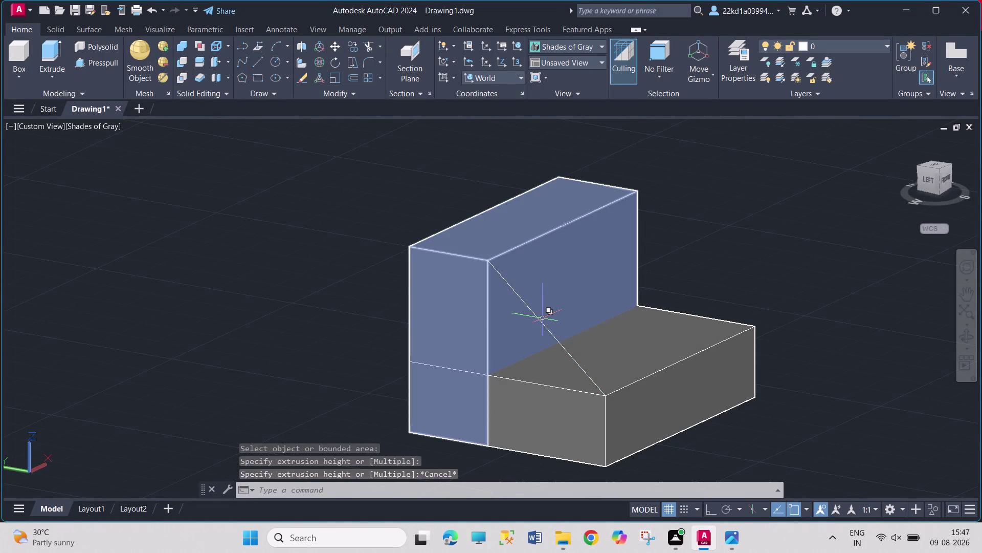
Try picking the diagonal line through selection cycling and delete the chosen object.
click(489, 341)
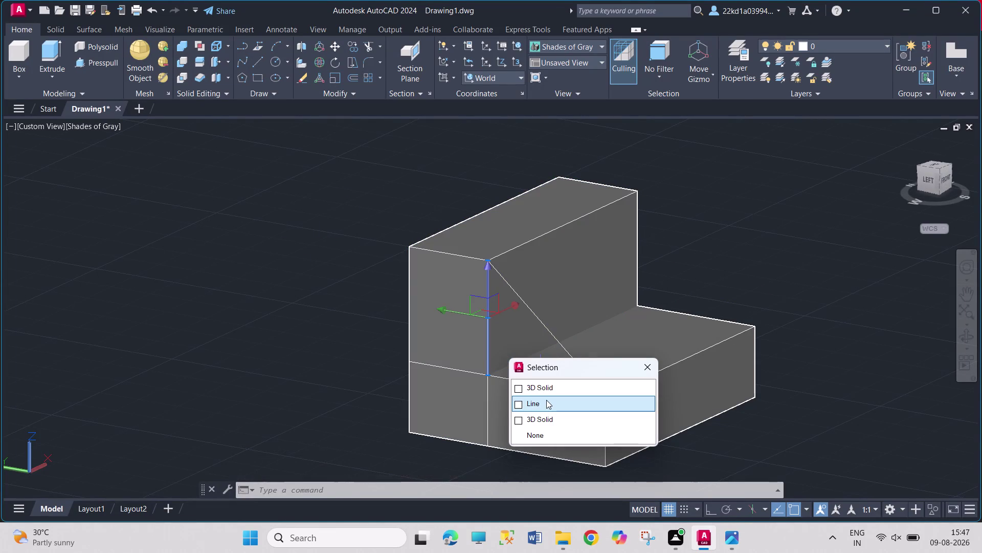
click(546, 400)
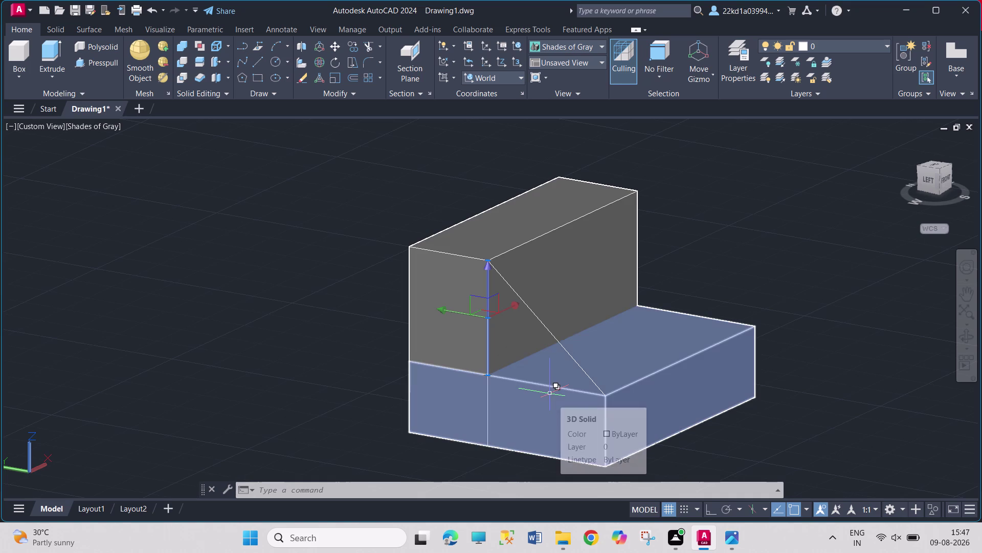
key(Delete)
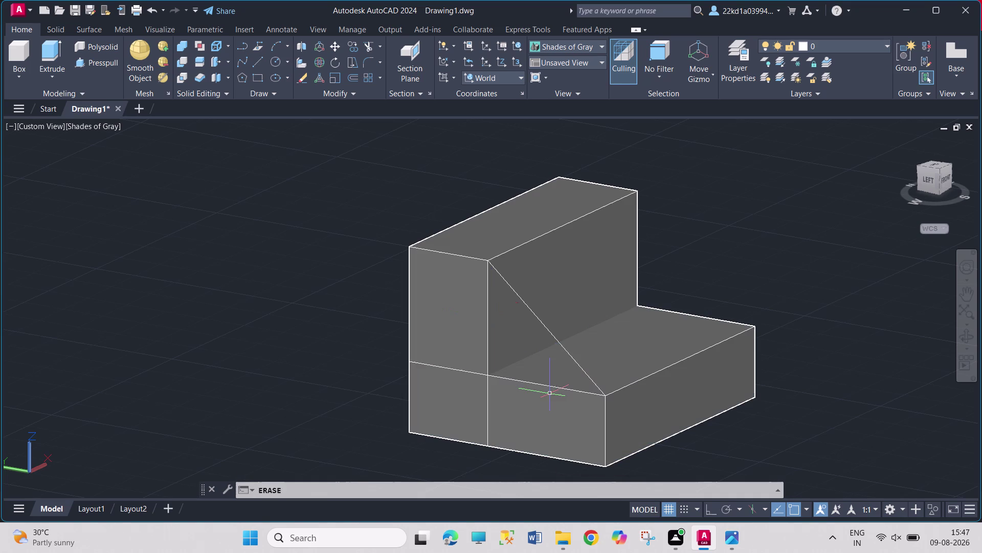
click(489, 406)
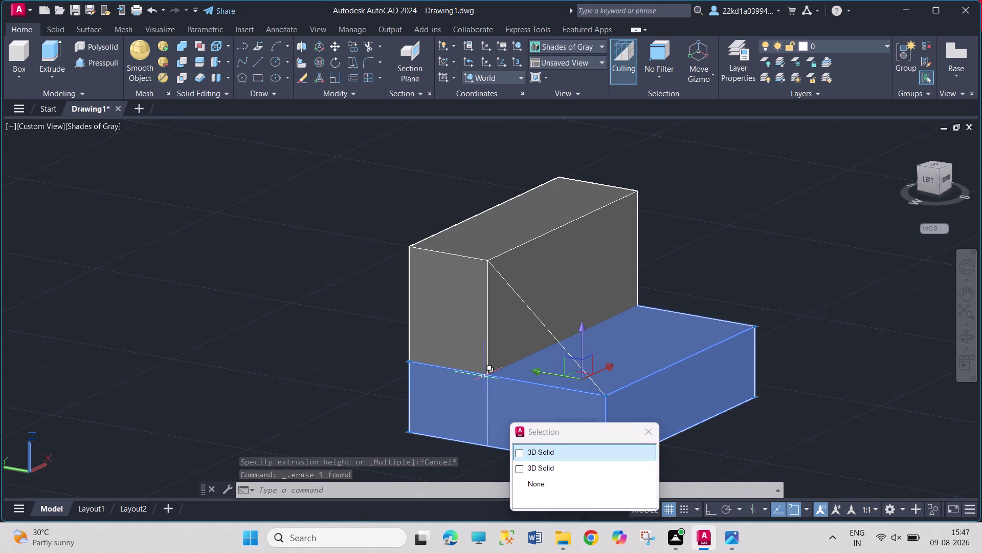
click(484, 370)
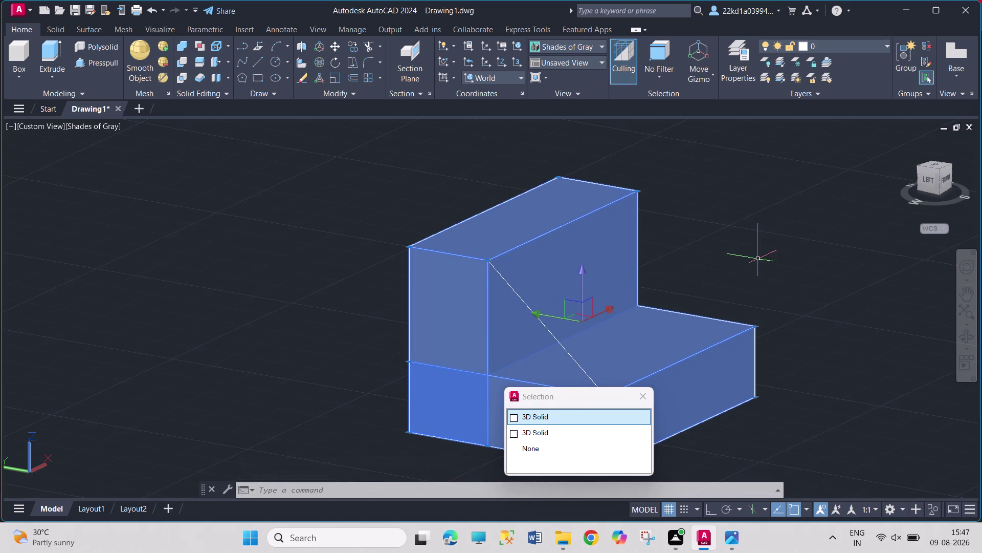
click(769, 248)
click(769, 248)
key(Escape)
key(Escape)
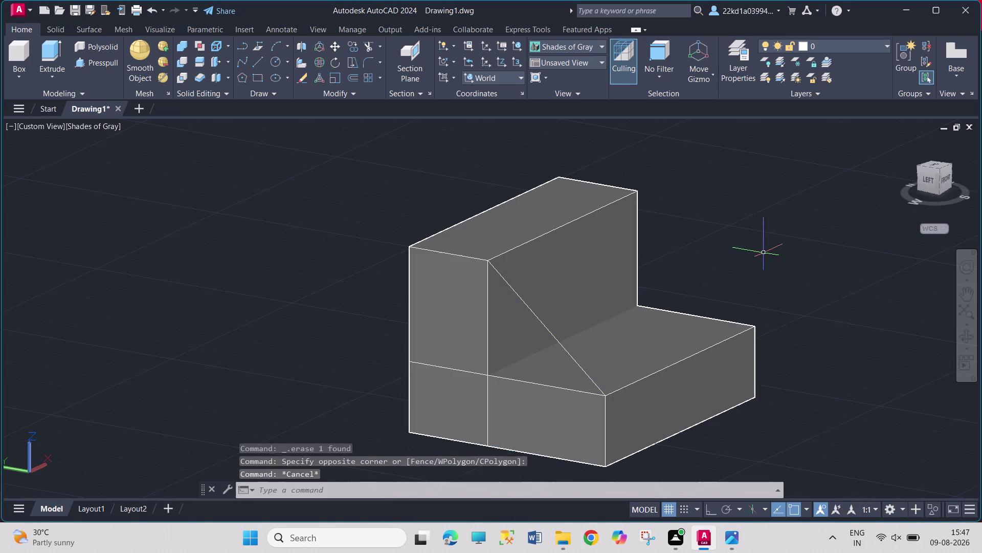
Retry selecting the diagonal line among the overlapping objects, cancelling each attempt.
click(488, 332)
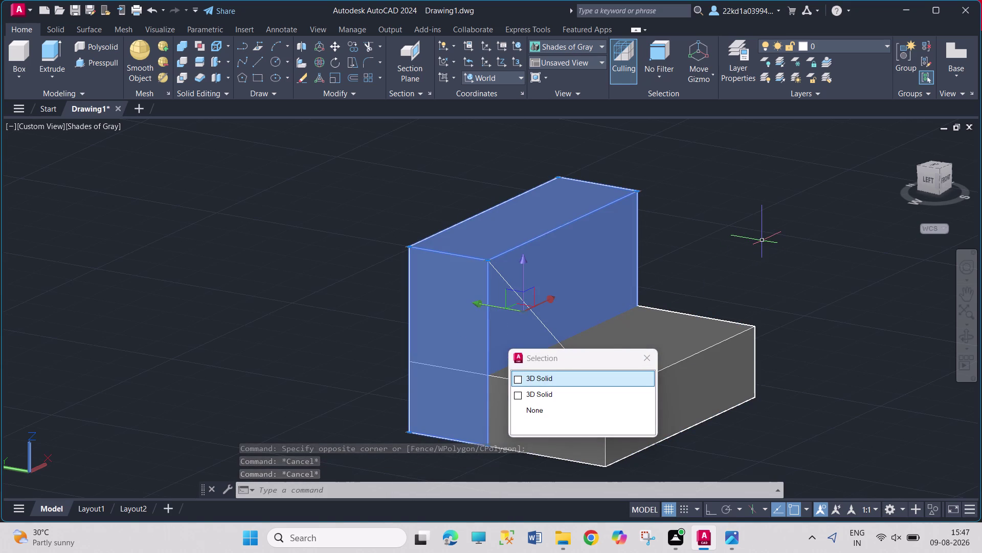
key(Escape)
key(Escape)
key(Escape)
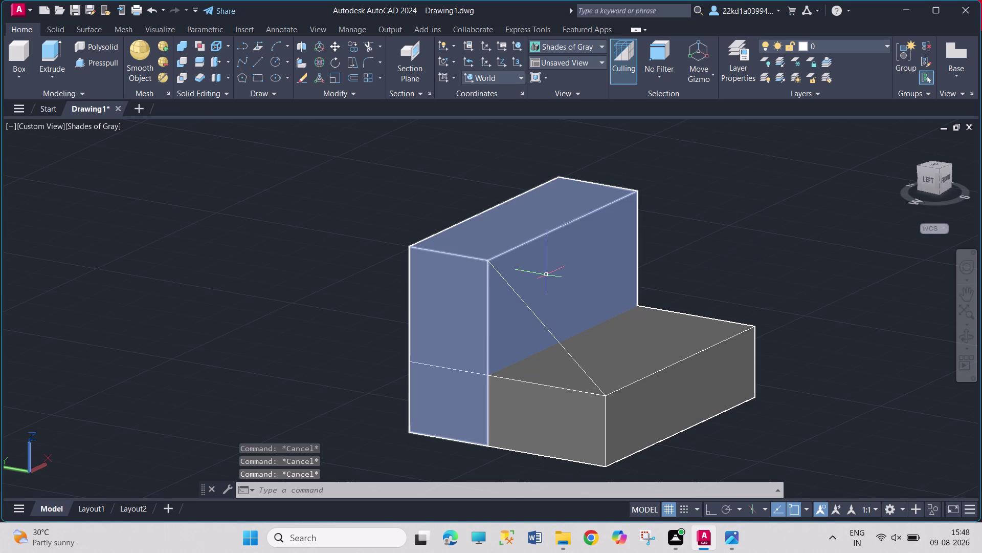
click(488, 418)
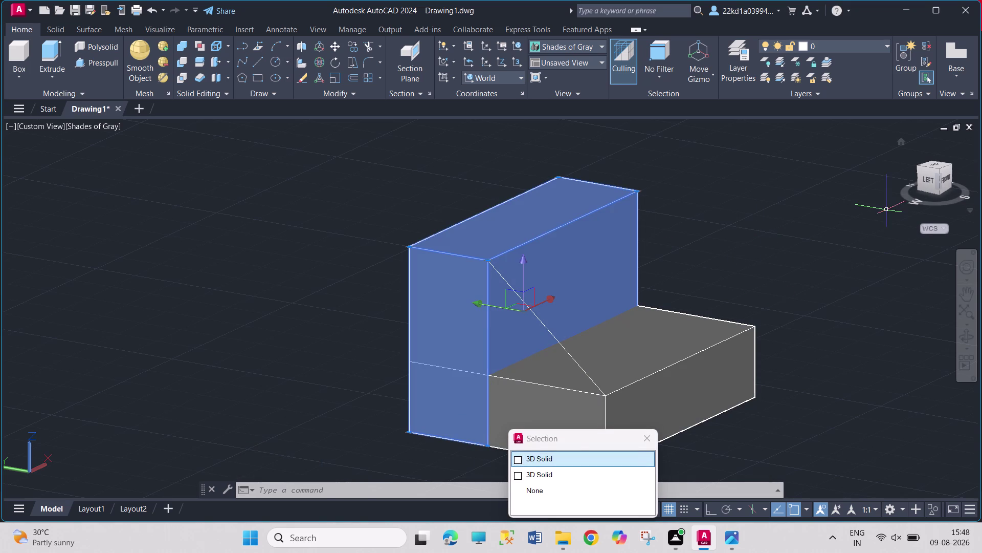
click(886, 209)
click(708, 241)
click(703, 269)
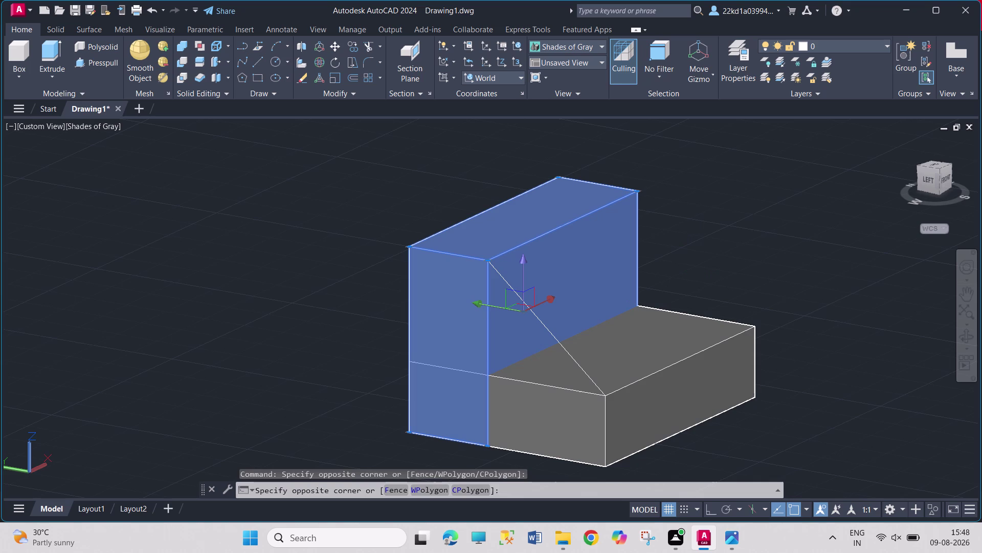
double_click(704, 270)
key(Escape)
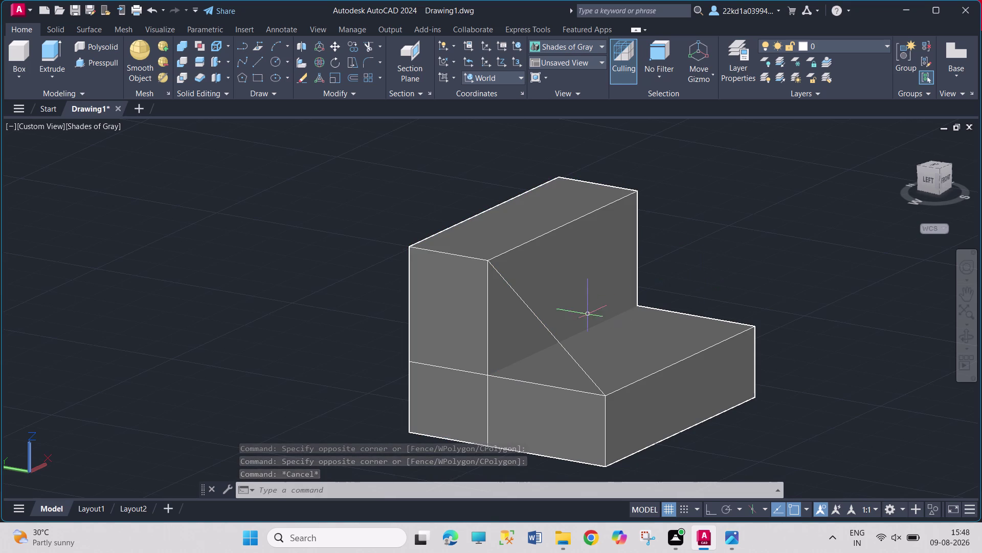
Erase the diagonal line chosen from the selection cycling list.
click(562, 341)
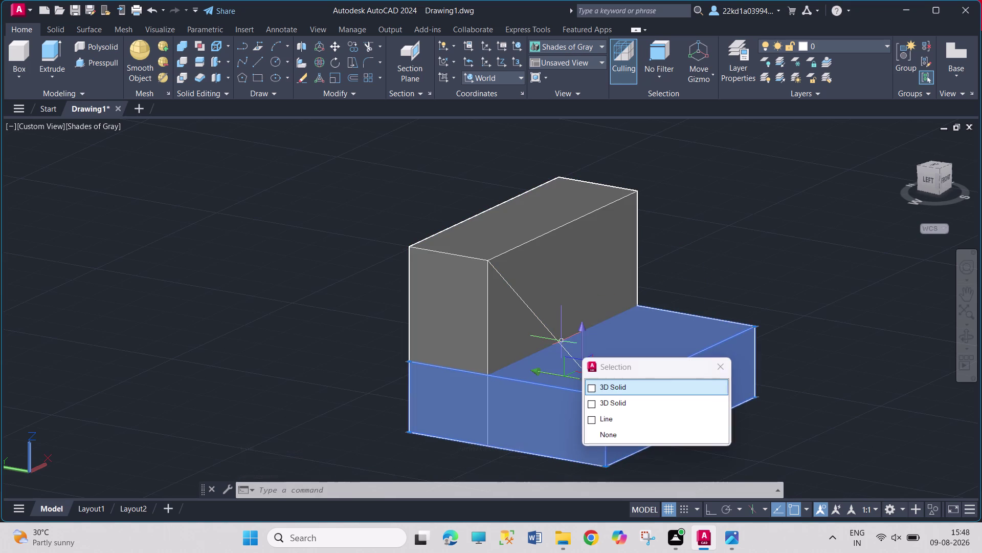
click(605, 424)
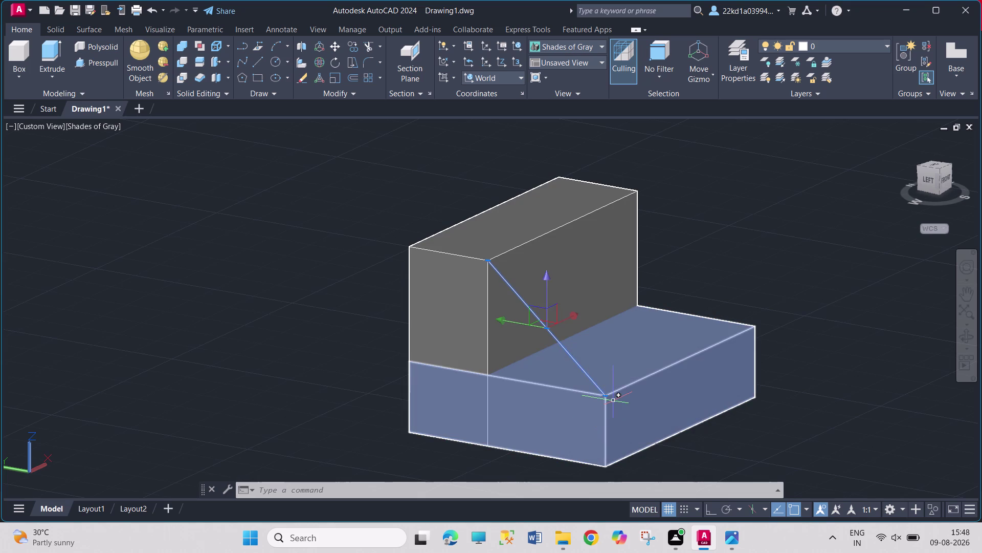
key(Delete)
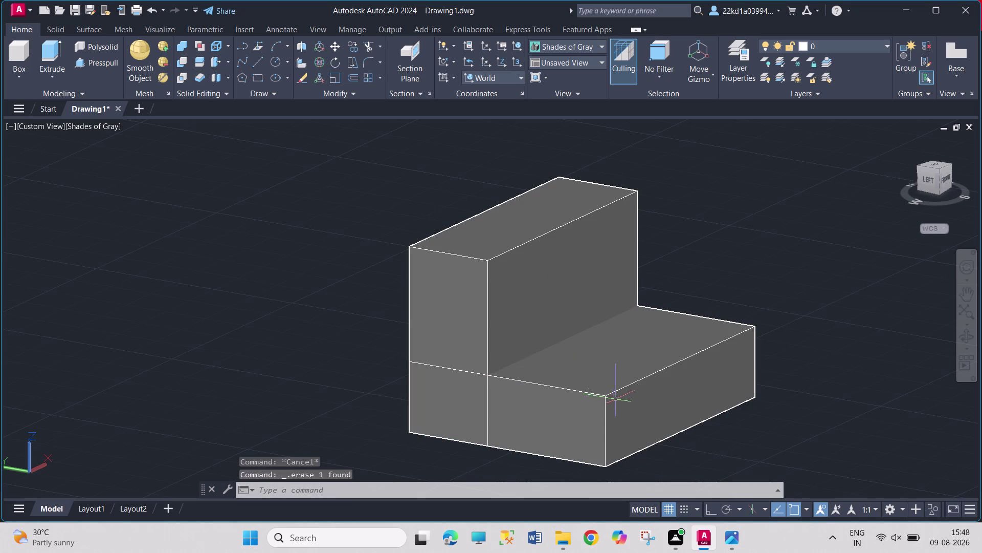
click(583, 390)
click(628, 438)
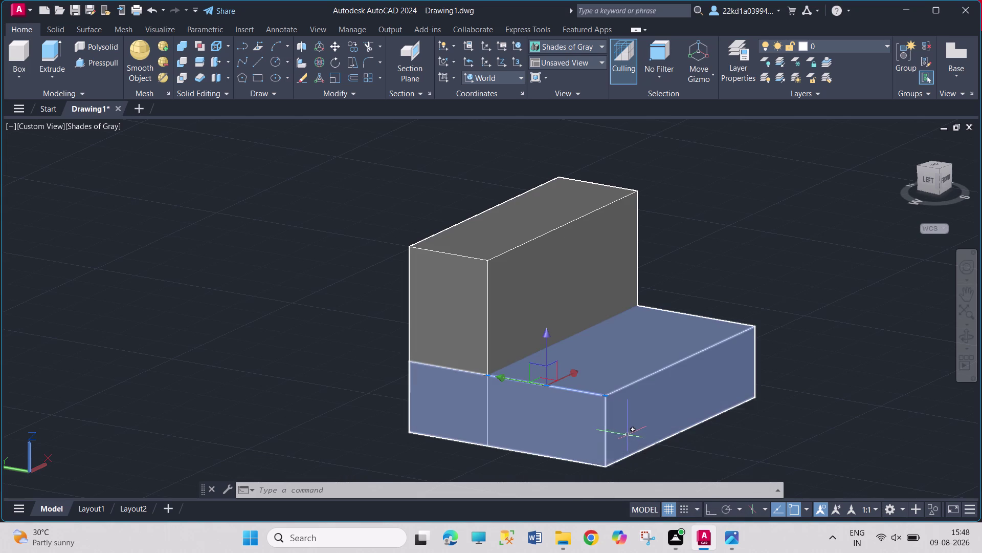
key(Delete)
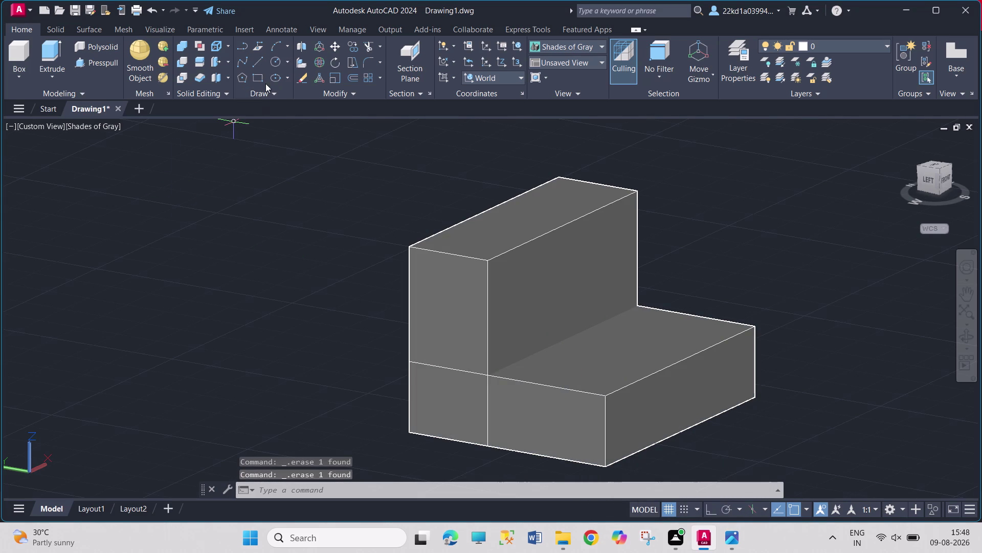
click(258, 64)
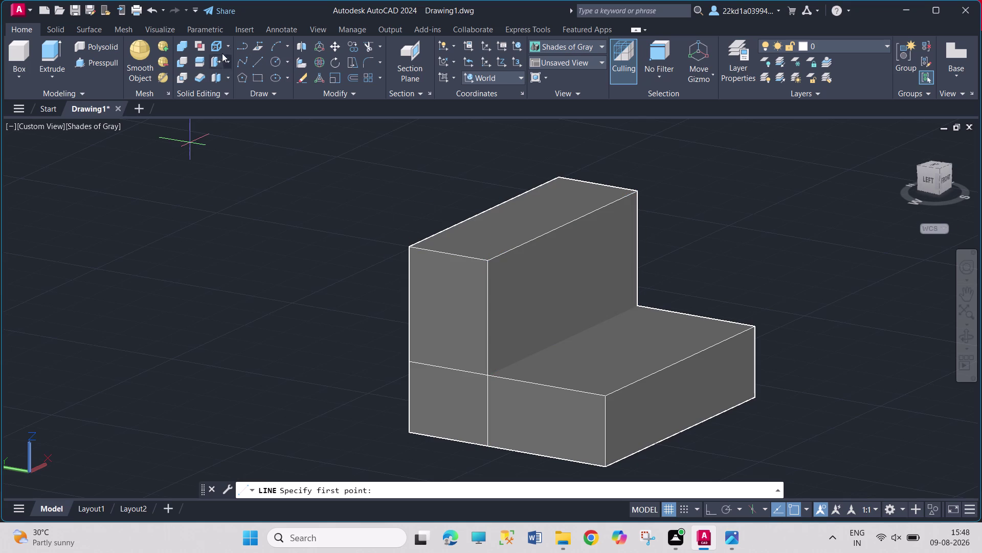
click(242, 44)
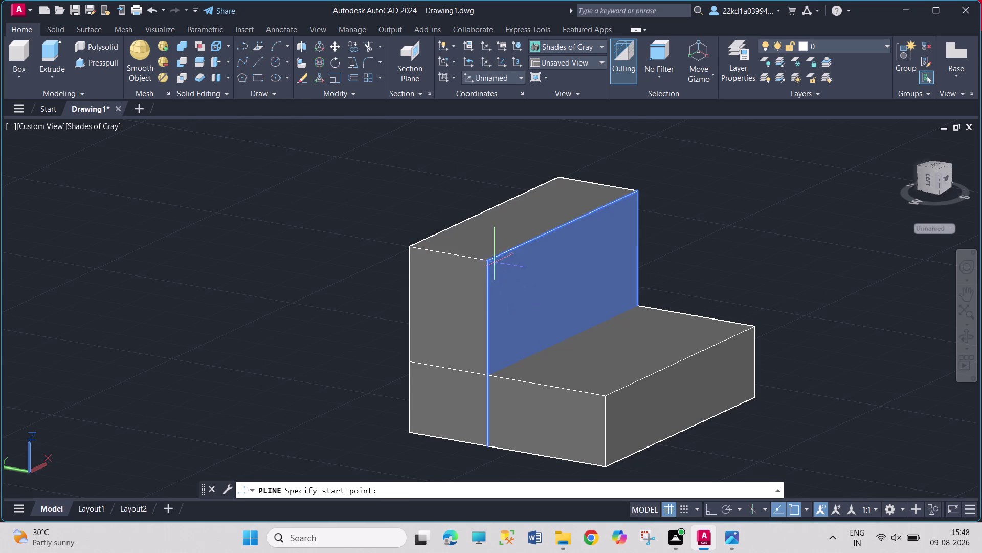
drag(489, 258, 489, 275)
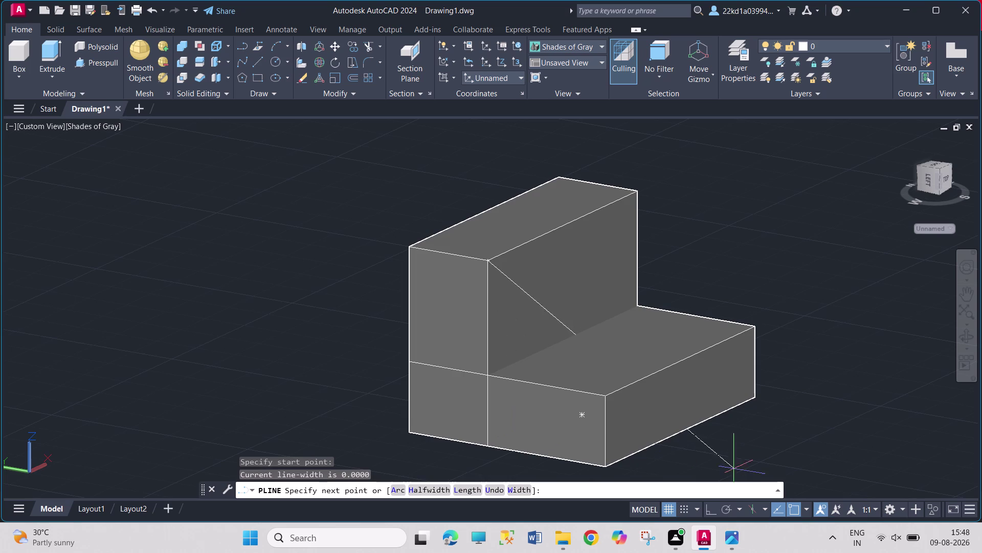
click(708, 510)
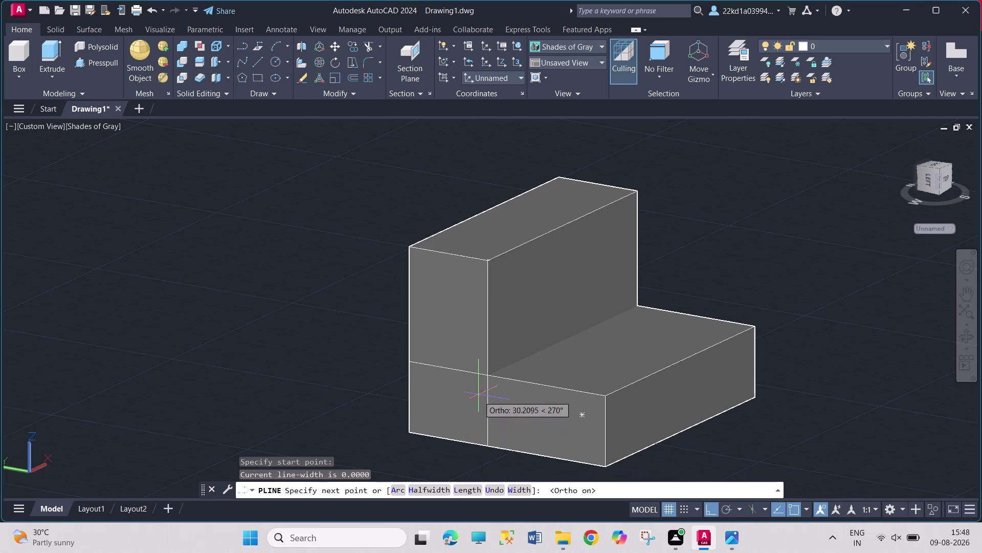
click(488, 379)
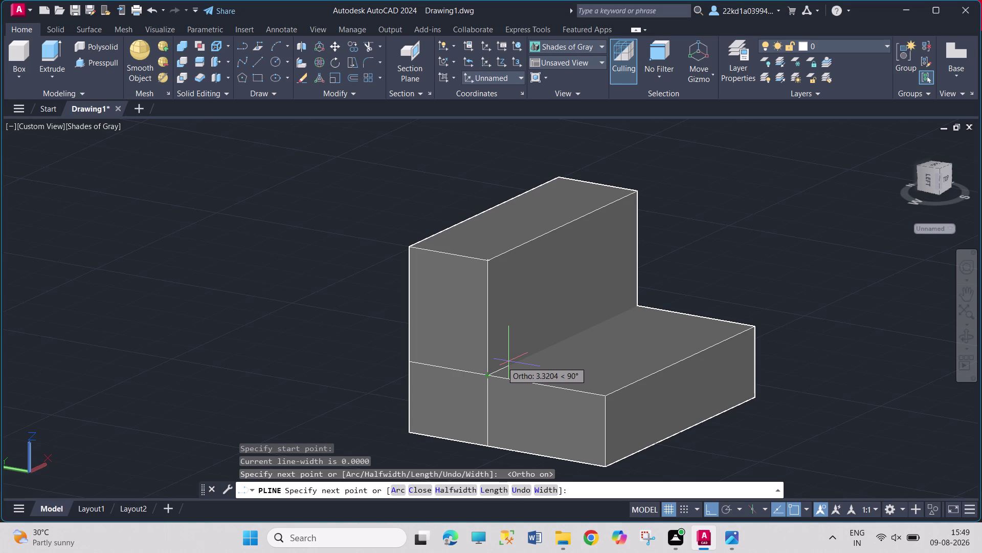
key(Escape)
key(Escape)
key(Escape)
key(Escape)
key(Escape)
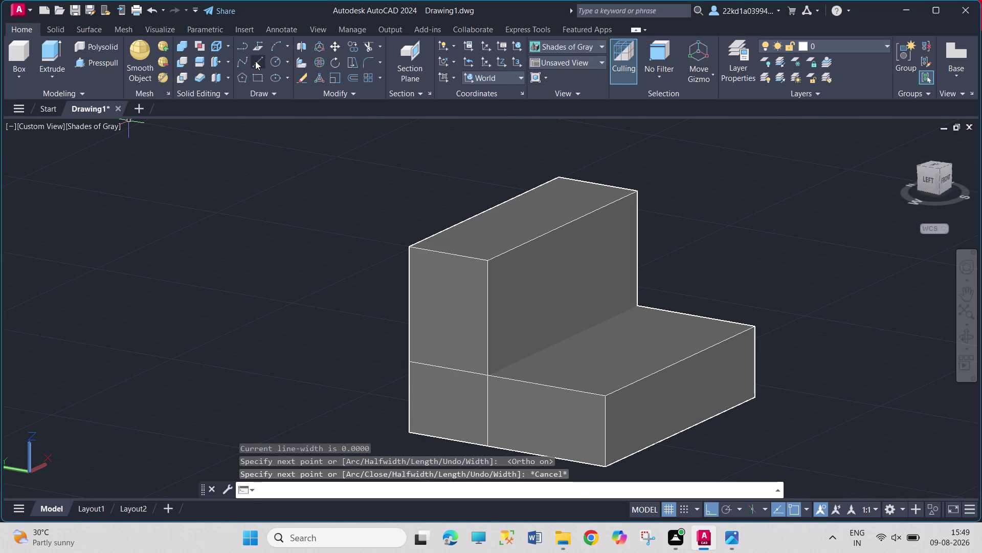
key(ctrl+z)
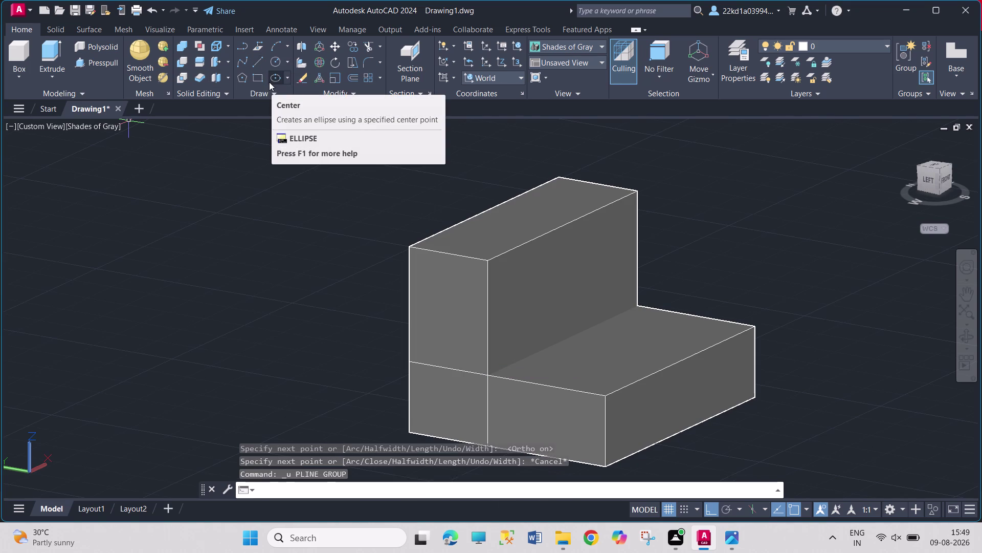
click(246, 50)
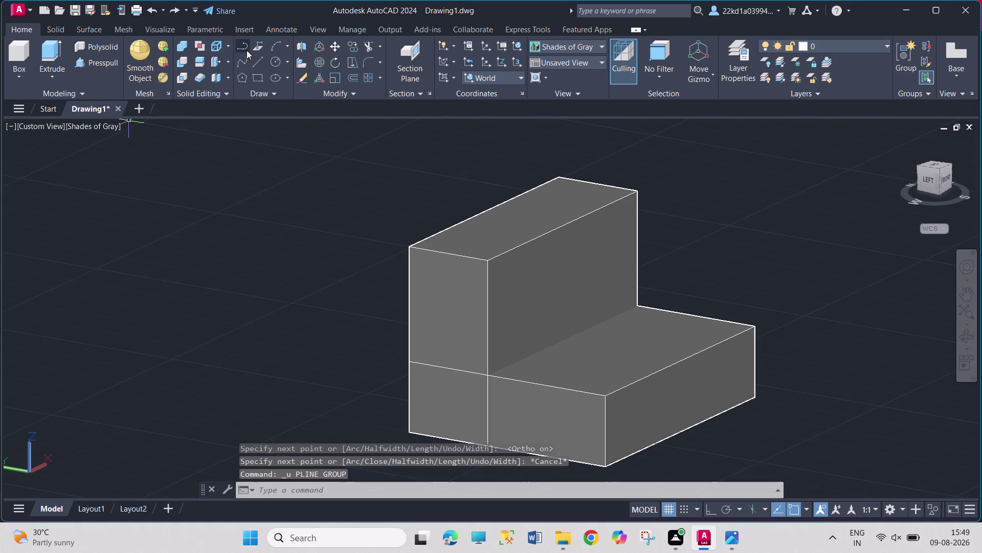
click(242, 49)
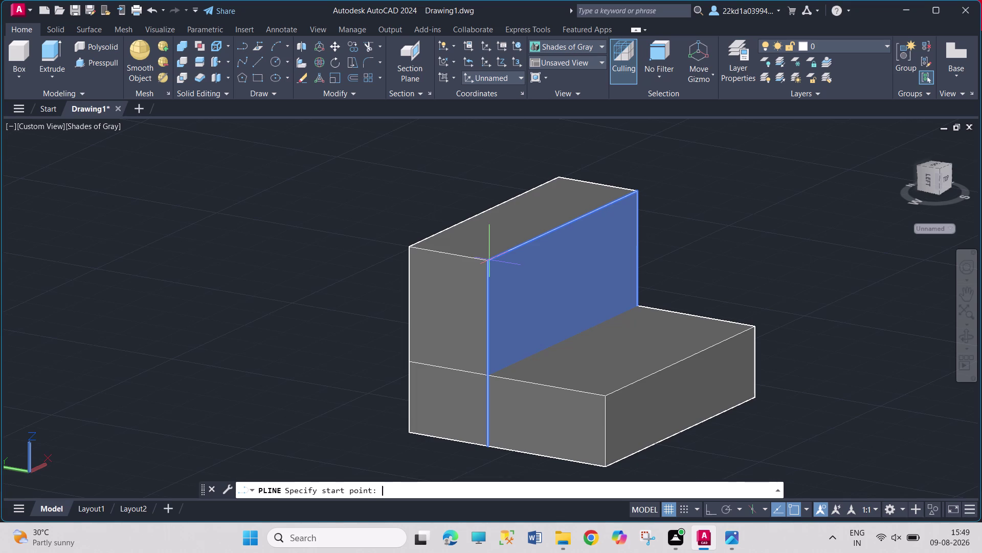
Cancel the active polyline command.
key(Escape)
key(Escape)
key(Escape)
key(Escape)
key(Escape)
key(Escape)
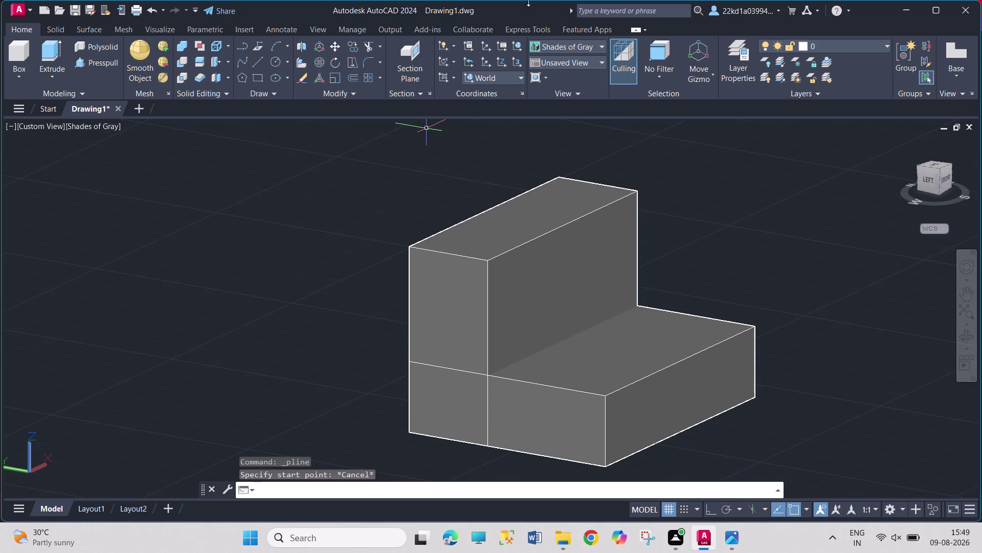
Draw a line from the upright's inner edge to the base's front corner.
click(257, 64)
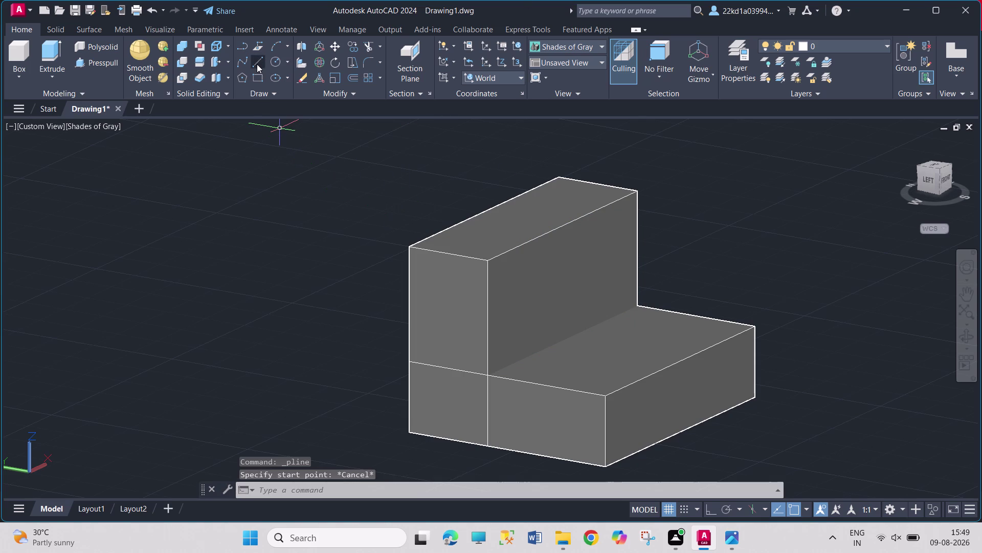
click(488, 260)
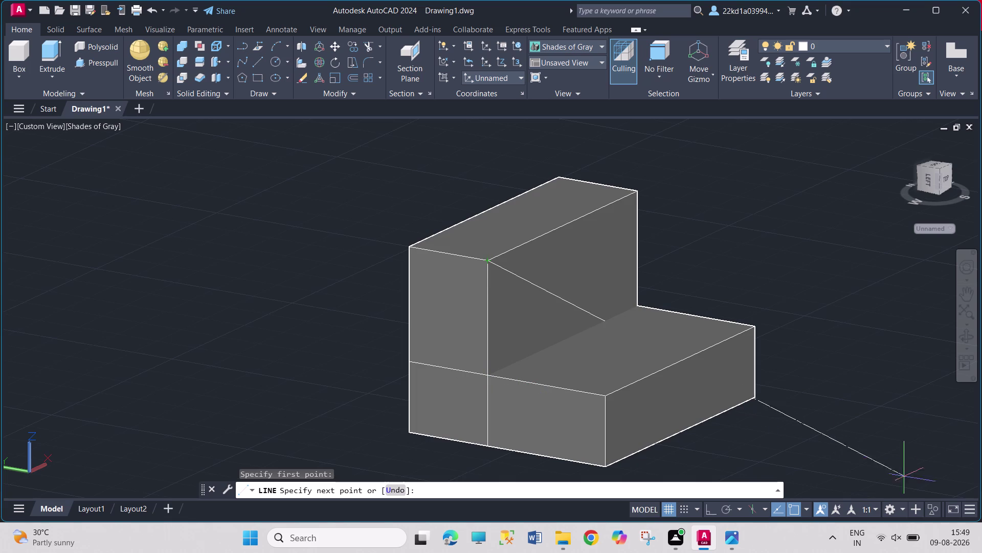
click(712, 508)
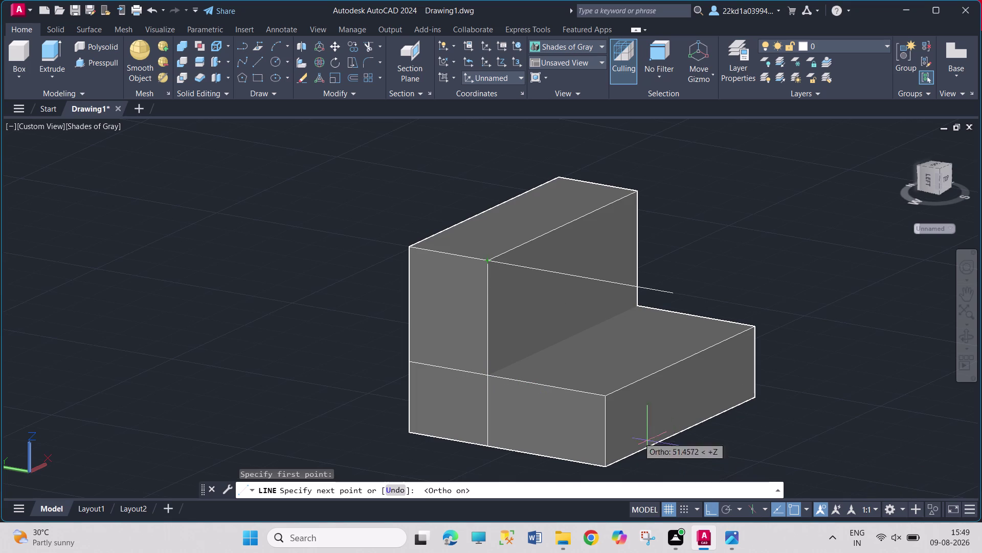
click(490, 377)
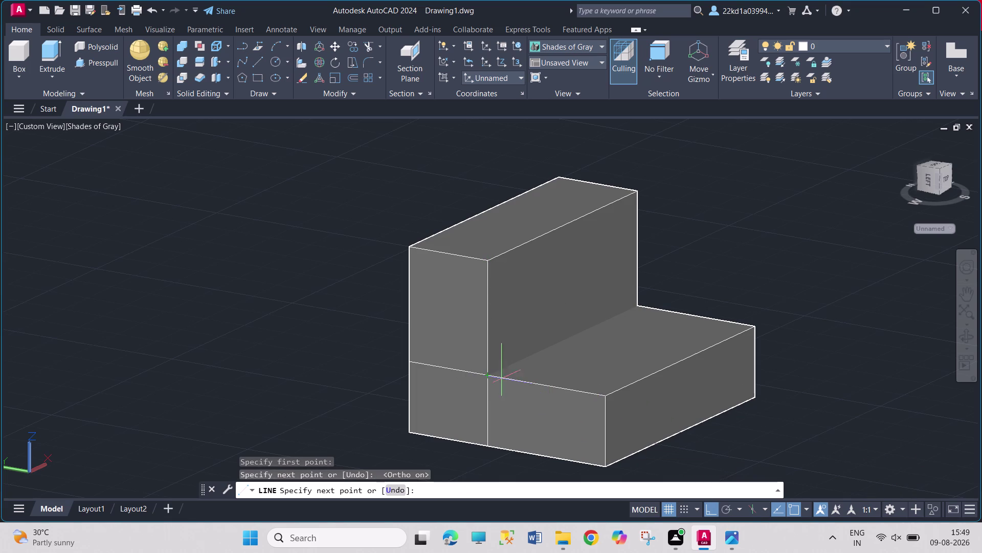
click(606, 400)
click(715, 506)
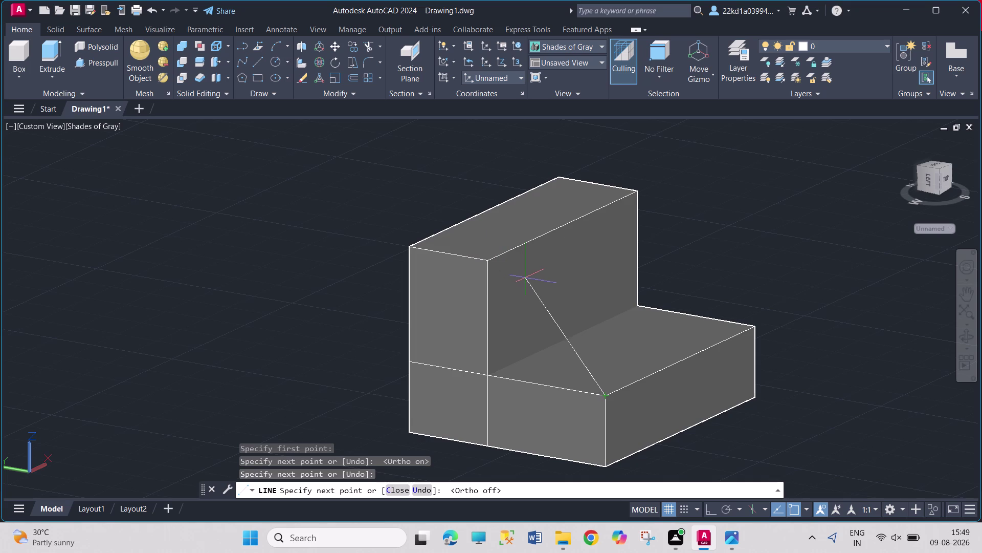
middle_drag(526, 278, 428, 304)
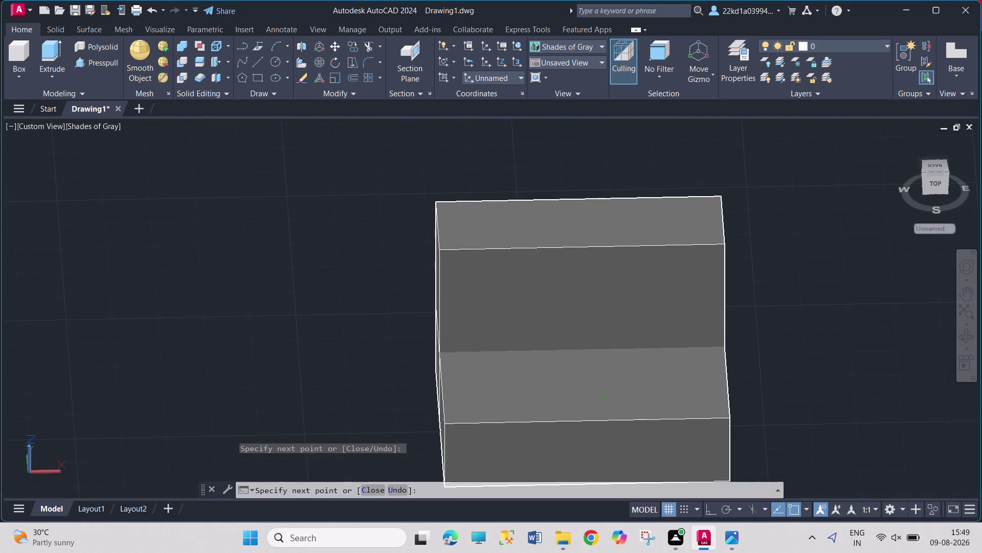
Orbit the model to face its triangle end and end the line command.
middle_drag(451, 262, 404, 247)
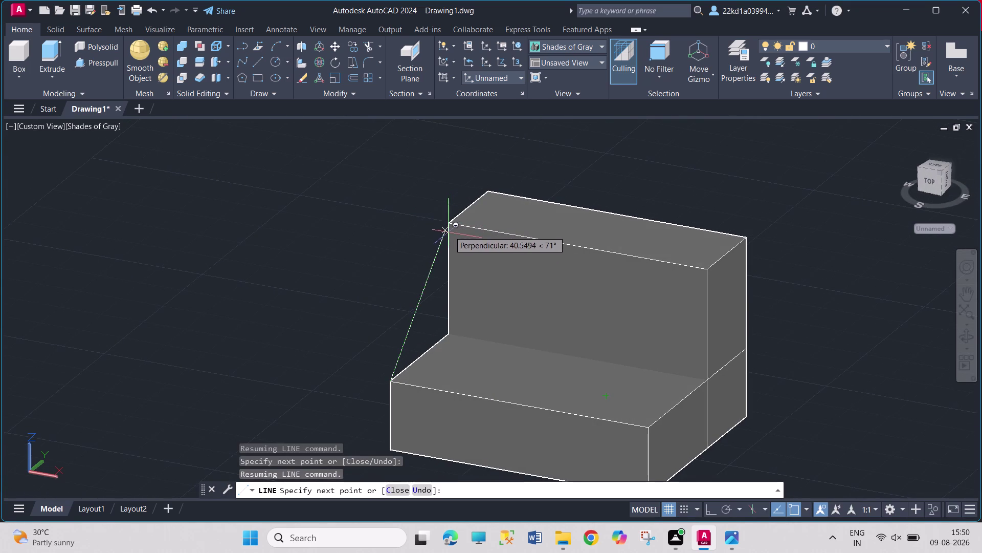
middle_drag(443, 245, 412, 243)
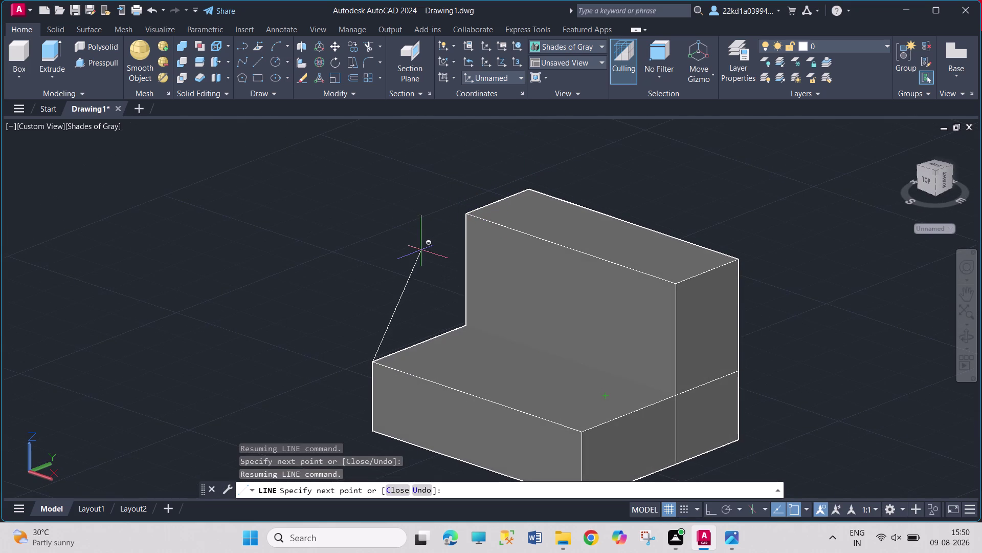
middle_drag(423, 245, 540, 264)
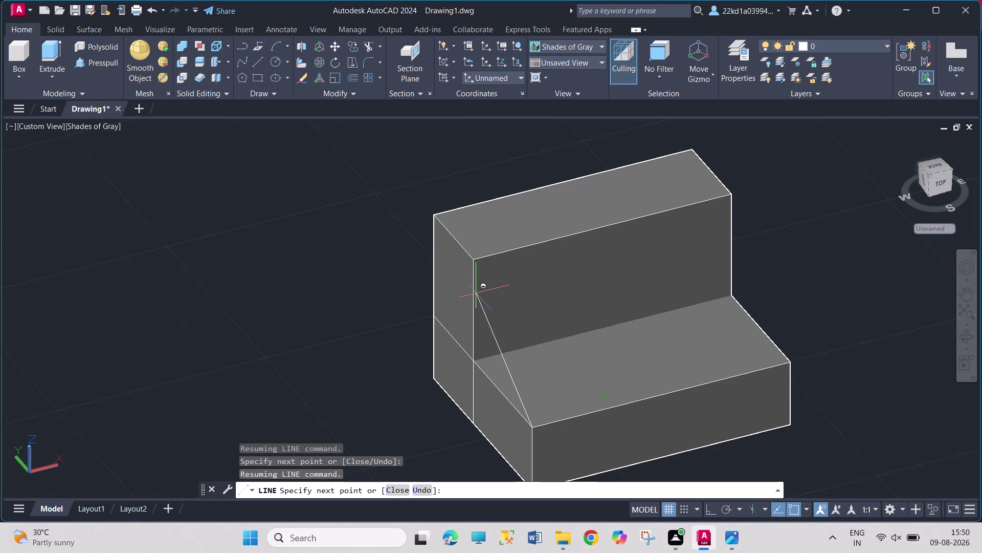
key(Escape)
click(260, 61)
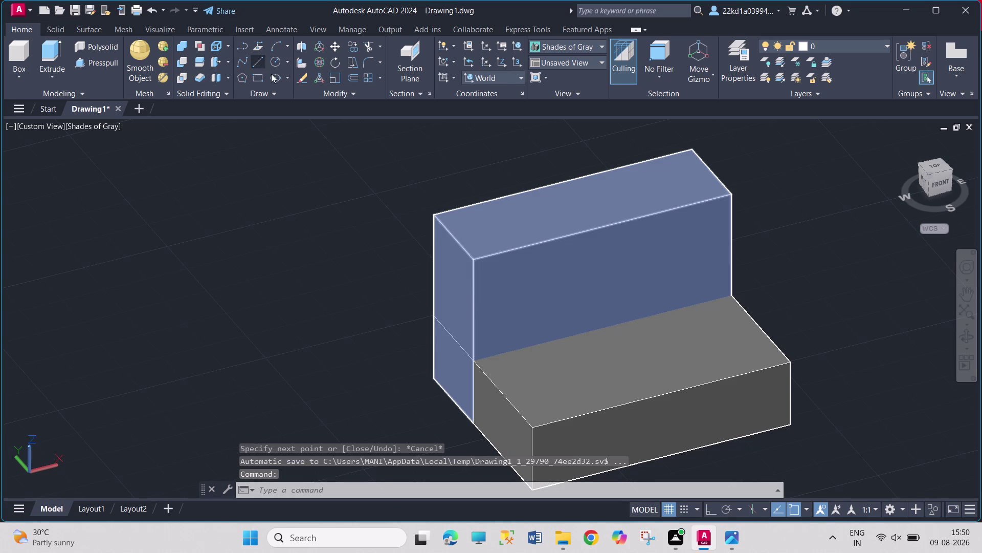
Draw the diagonal line starting at the upright's inner edge.
click(474, 257)
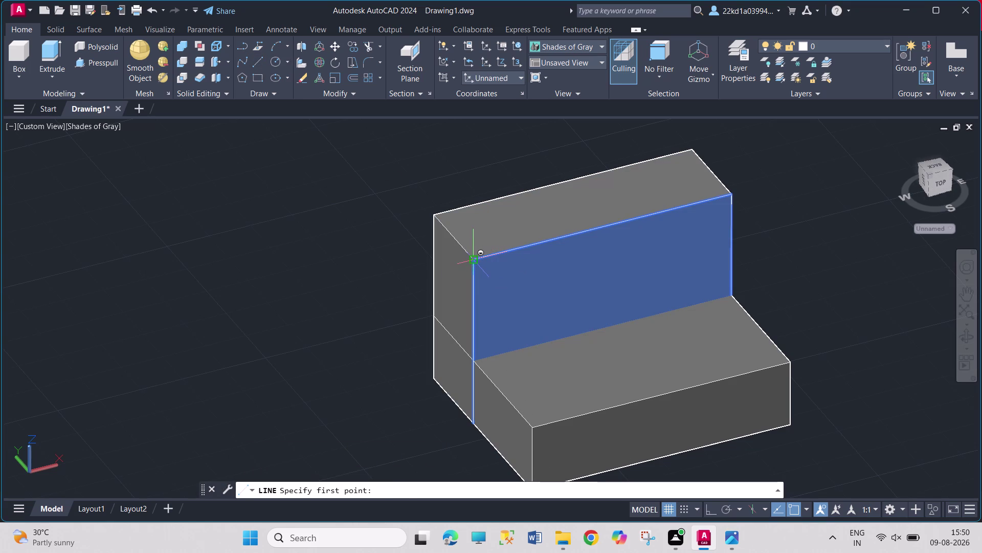
click(534, 429)
key(Escape)
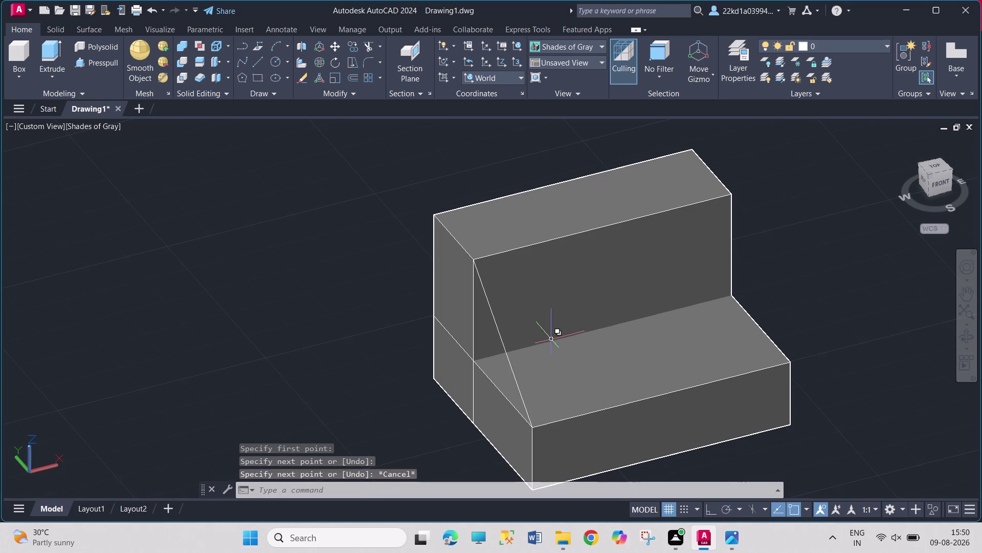
Select the diagonal and both vertical edge lines, taking Line over the solid in cycling.
click(507, 358)
click(544, 406)
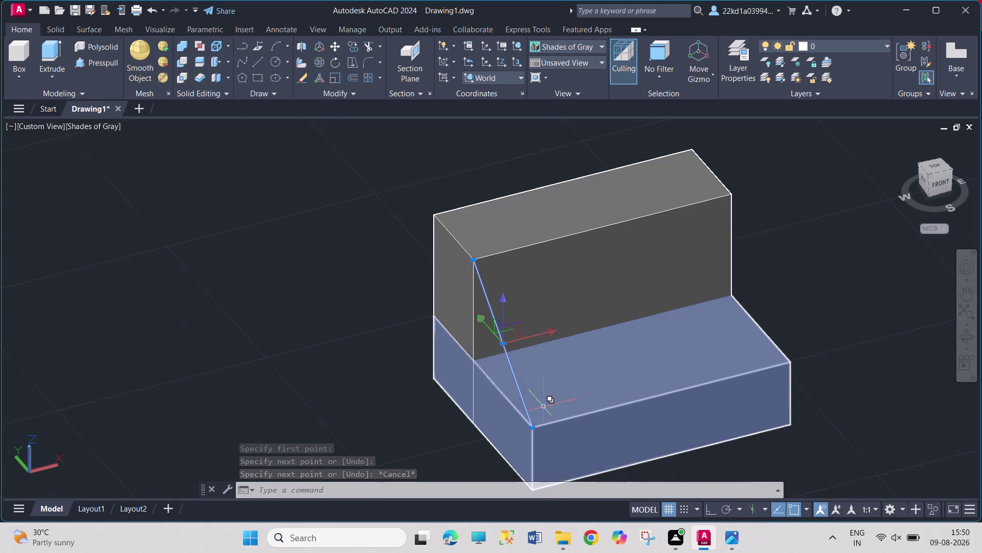
click(504, 396)
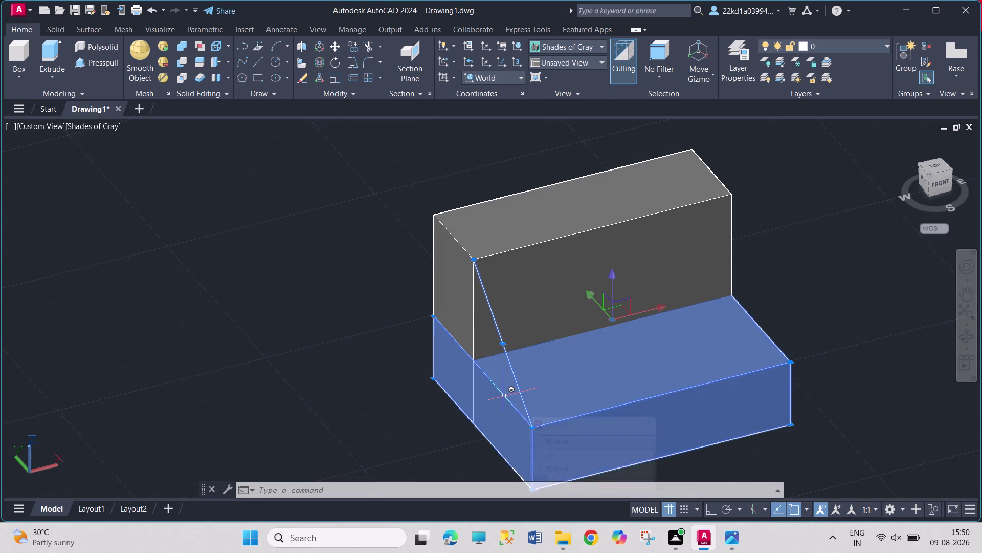
click(547, 456)
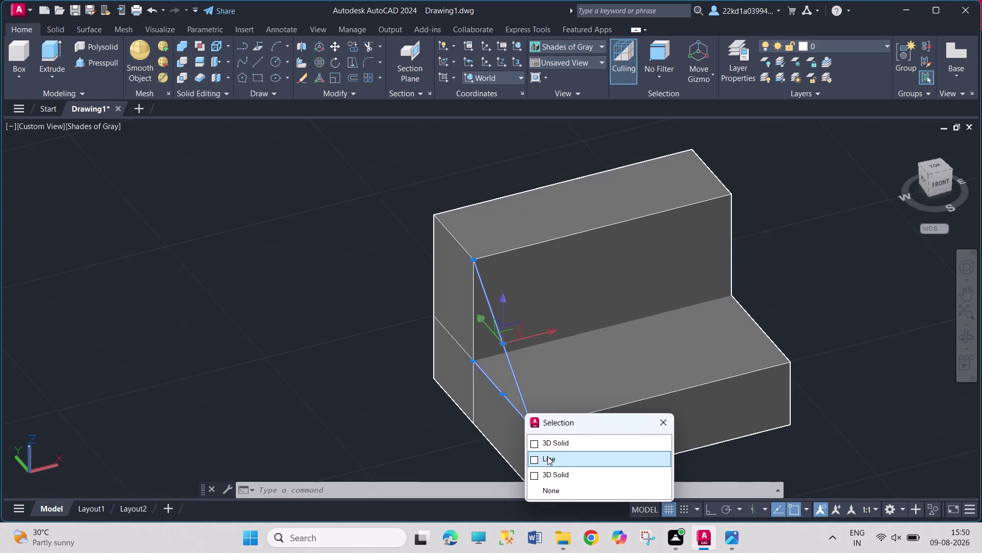
click(547, 455)
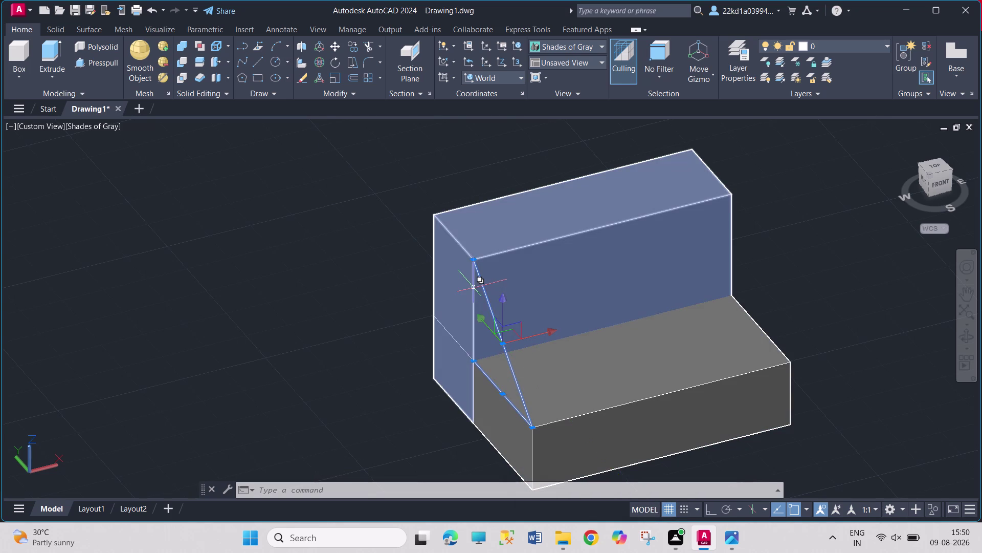
click(474, 320)
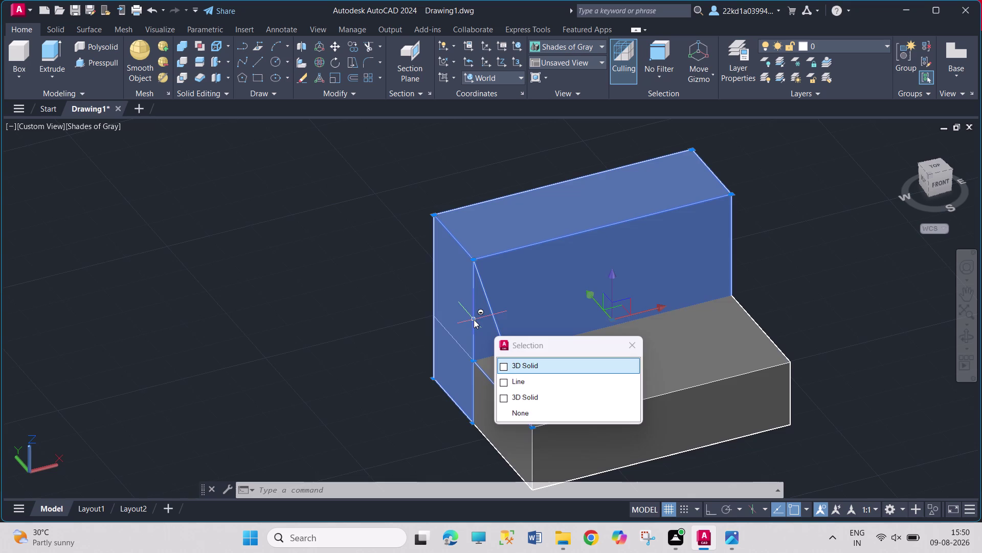
click(519, 382)
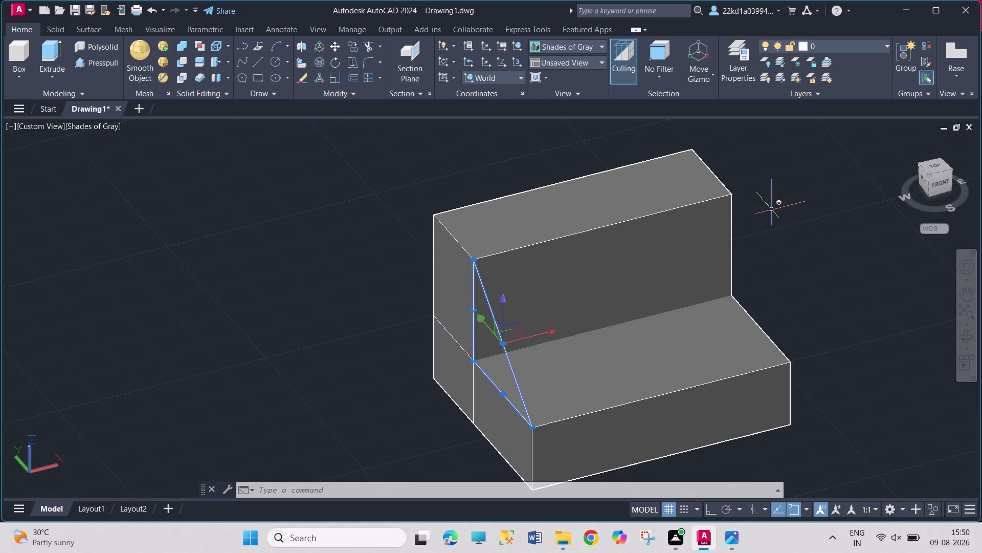
key(j)
text(OIN)
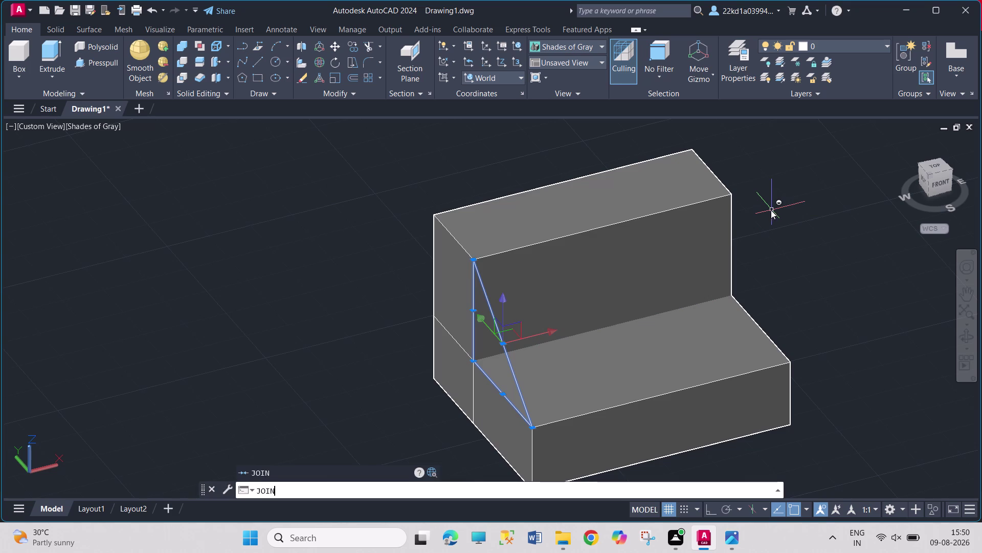
click(369, 465)
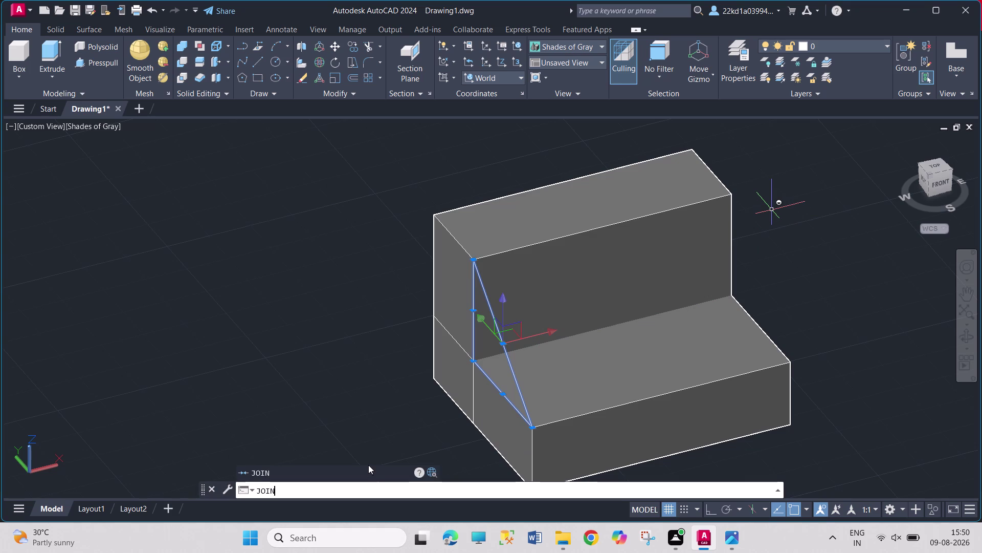
click(366, 470)
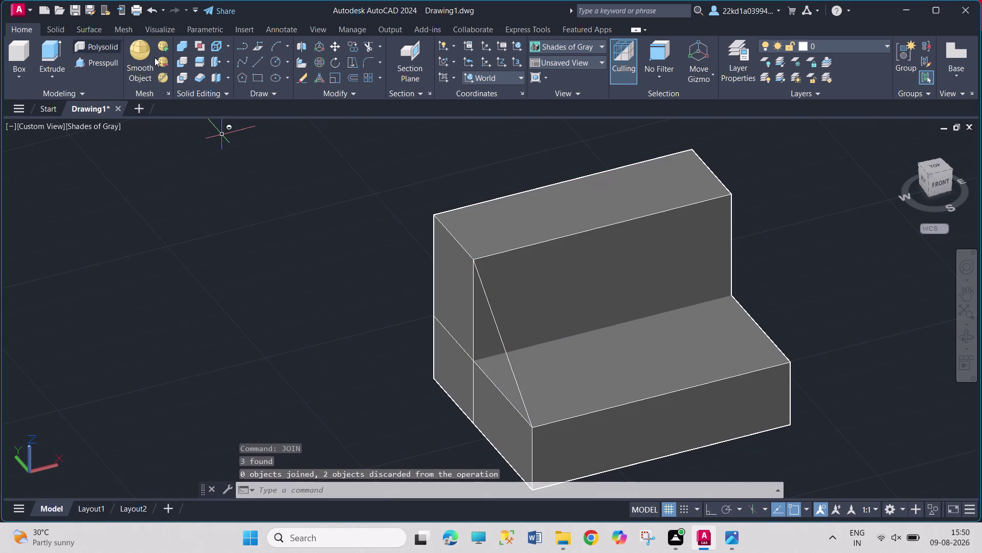
click(103, 65)
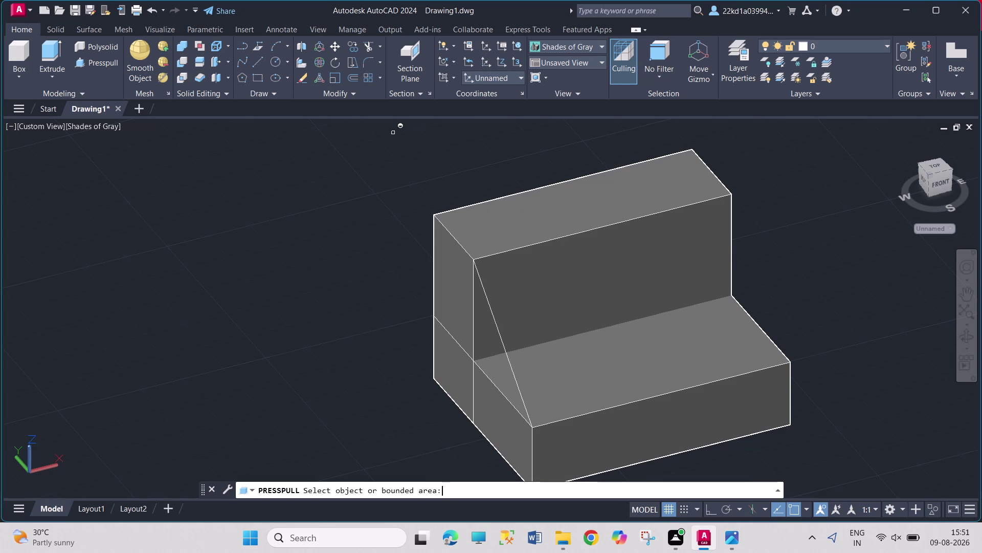
key(Escape)
key(Escape)
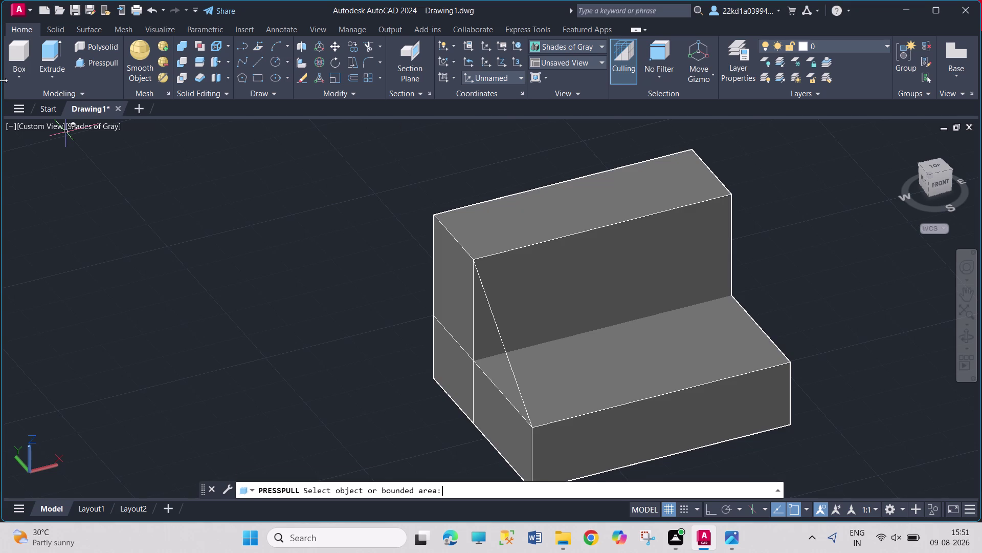
key(Escape)
key(Escape)
click(82, 65)
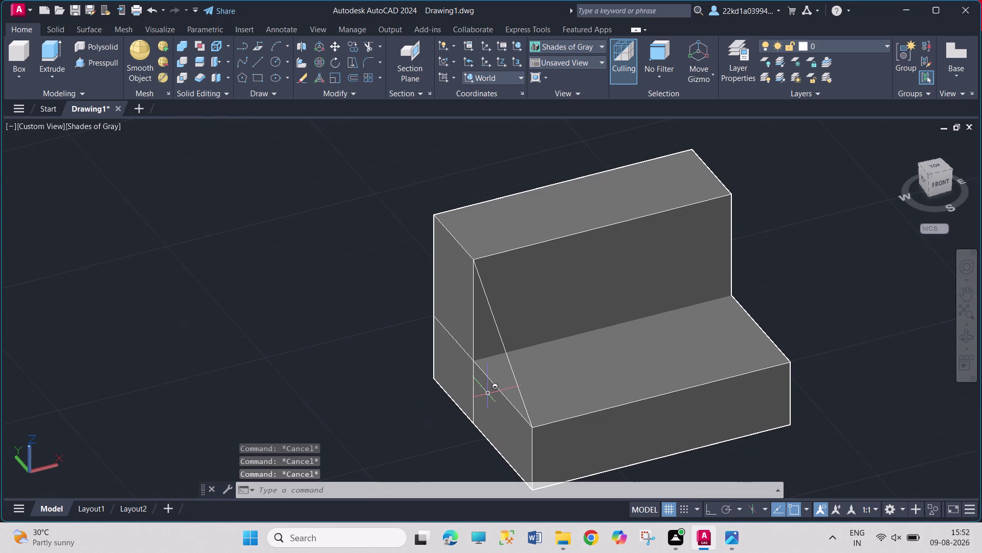
click(509, 363)
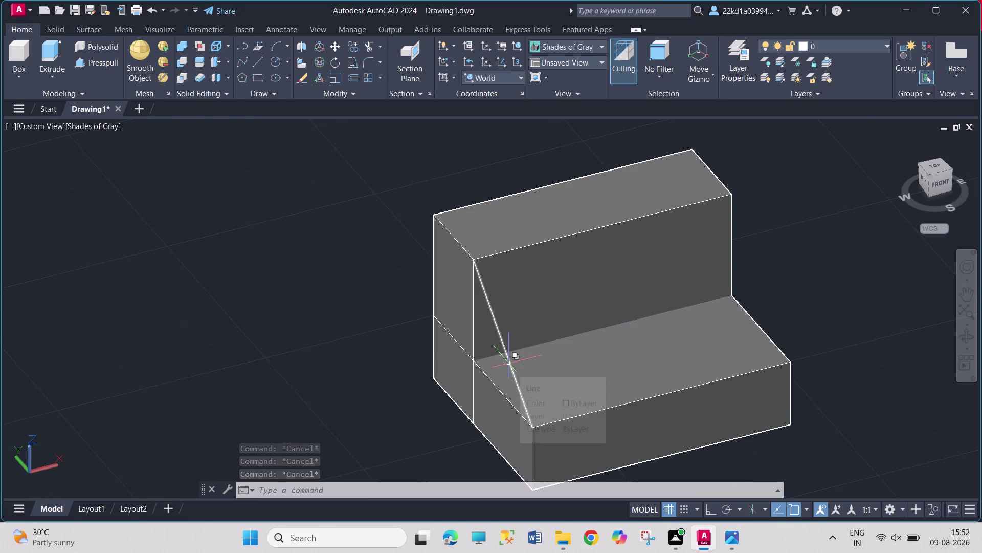
click(569, 415)
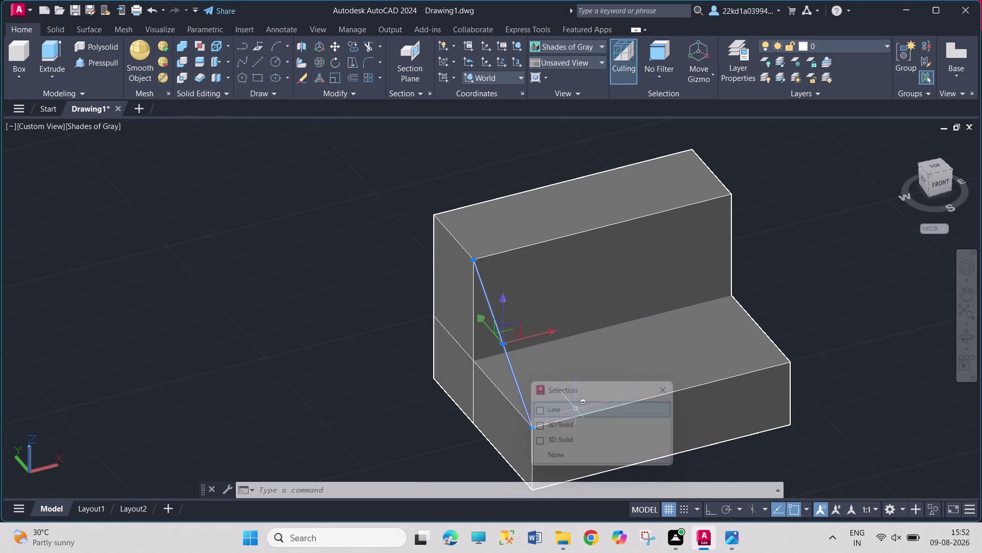
click(109, 57)
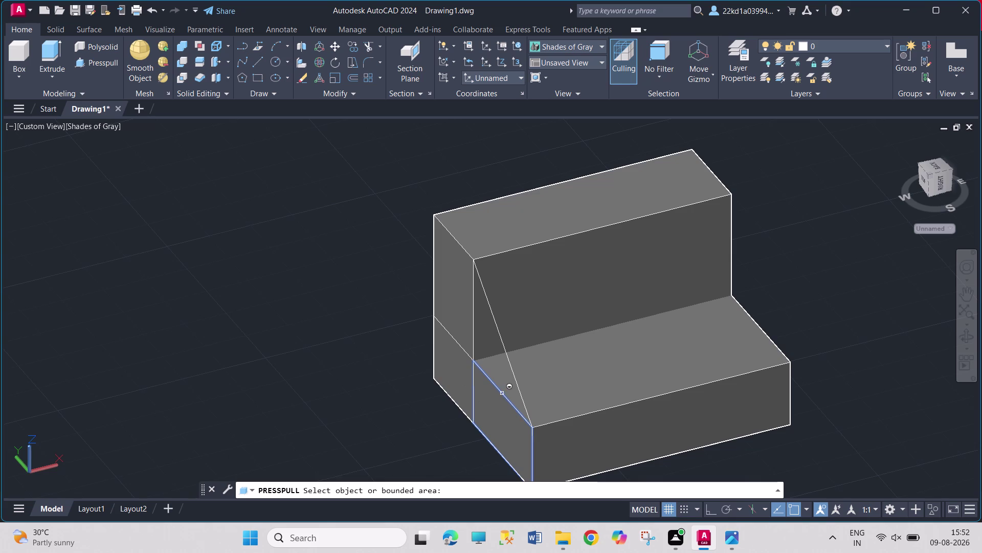
click(513, 373)
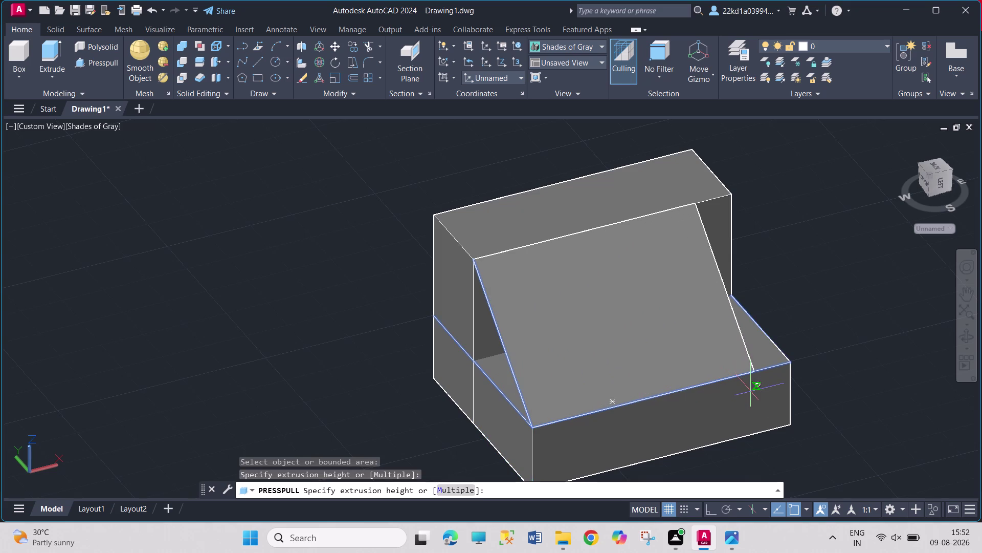
key(Escape)
key(Escape)
Cancel the extrusion and undo repeatedly, removing the triangle's lines and the erase.
key(Escape)
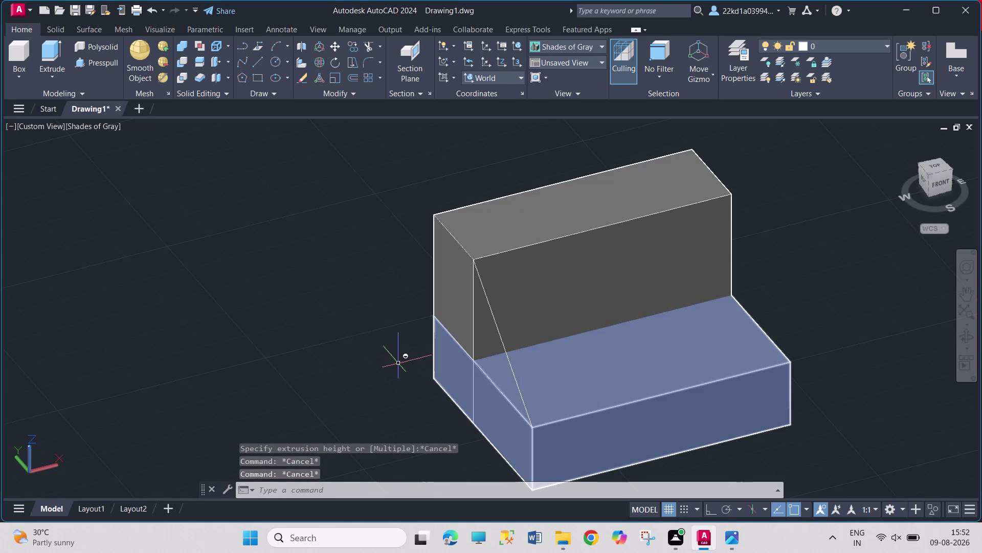
key(ctrl+z)
key(ctrl+z)
key(ctrl+z)
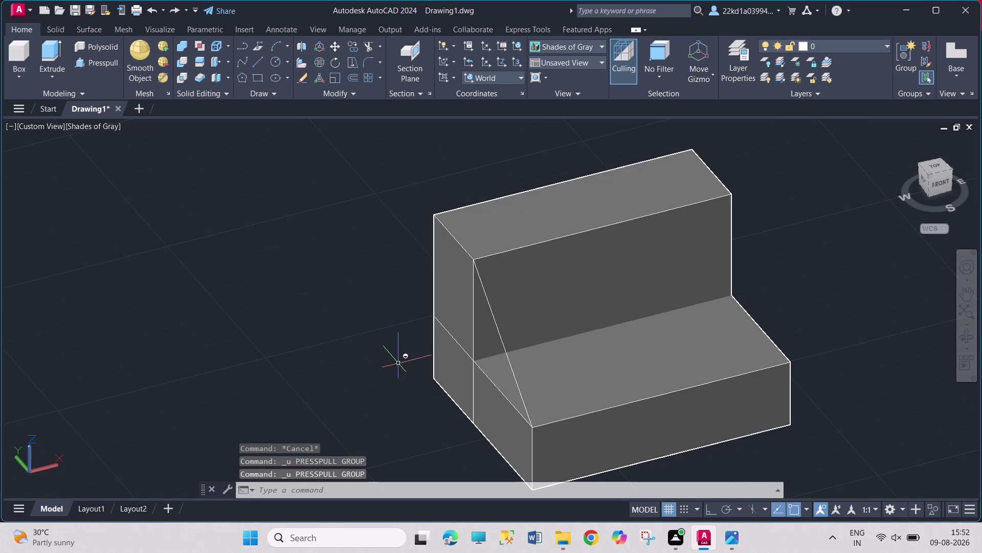
key(ctrl+z)
key(ctrl+z)
key(ctrl+z)
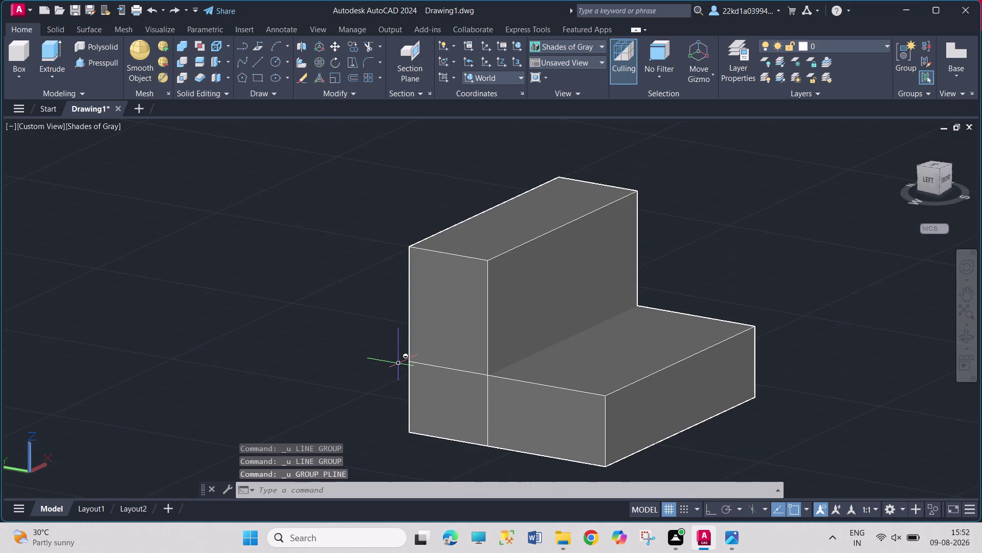
key(ctrl+z)
key(ctrl+z)
key(ctrl+z)
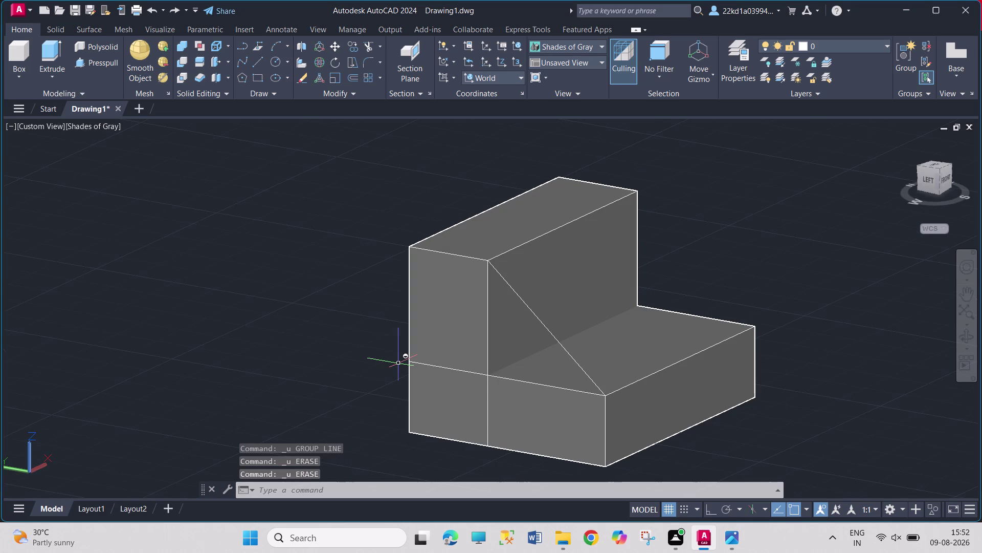
key(ctrl+z)
key(ctrl+z)
key(ctrl+z)
key(ctrl+z)
key(ctrl+z)
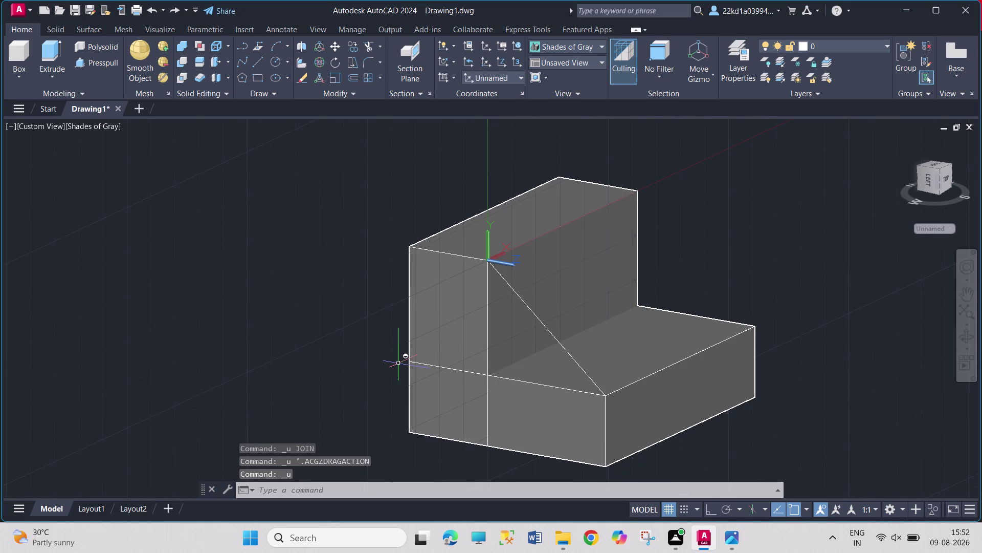
key(ctrl+z)
key(ctrl+z)
key(ctrl+z)
key(ctrl+z)
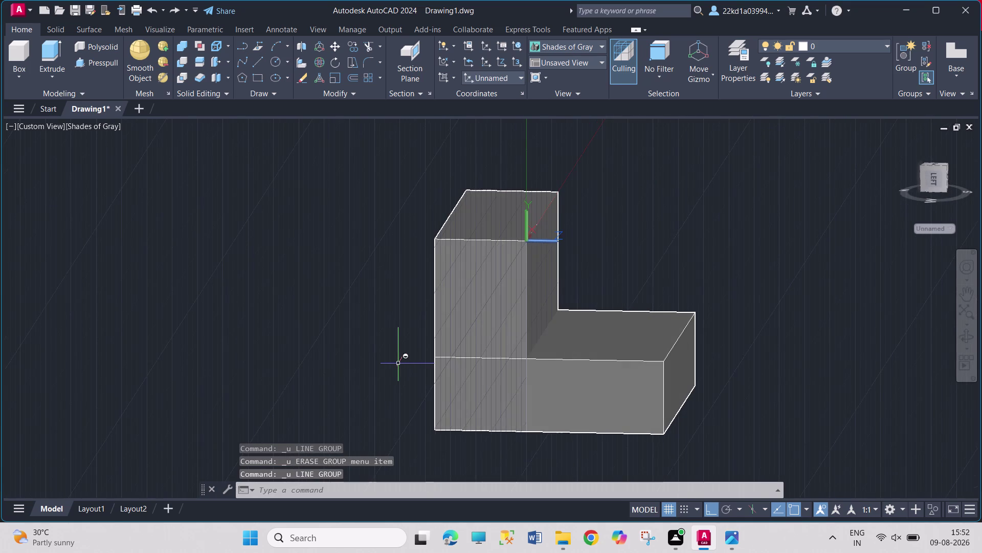
key(ctrl+z)
key(ctrl+z)
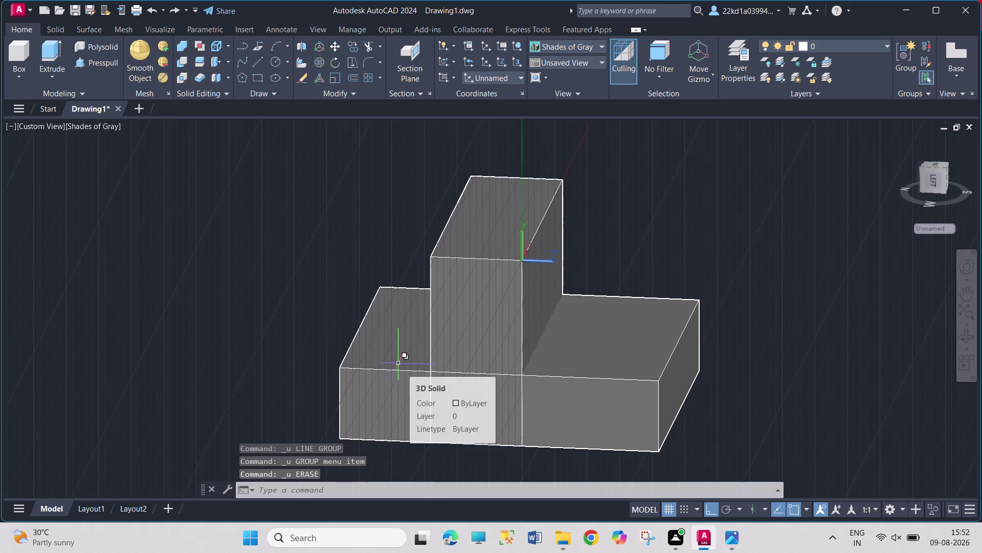
key(ctrl+6)
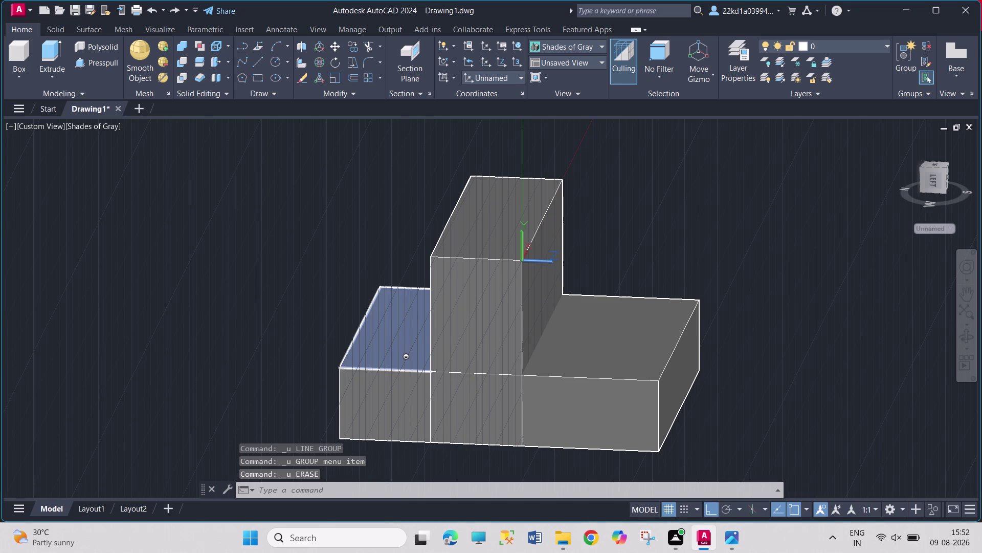
Redo three undone steps and clear the selection.
key(ctrl+y)
key(ctrl+y)
key(ctrl+y)
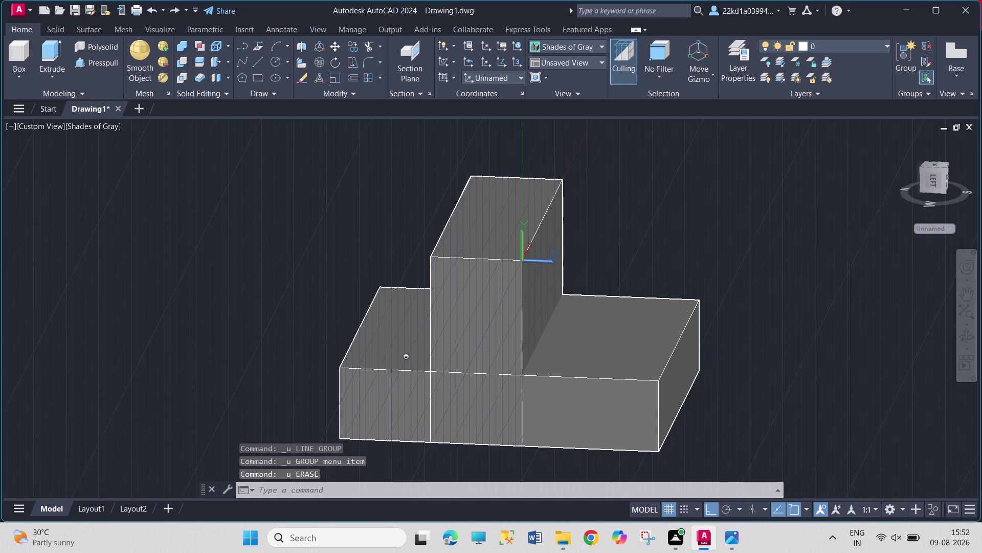
key(Escape)
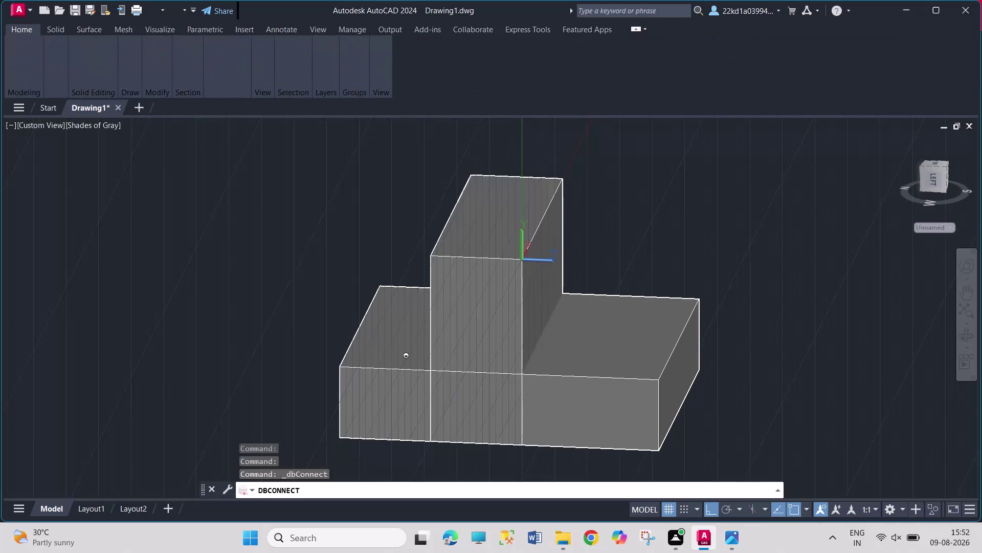
Clear the selection and redo the three previously undone steps.
key(Escape)
key(Escape)
key(Escape)
key(Escape)
key(Escape)
key(Escape)
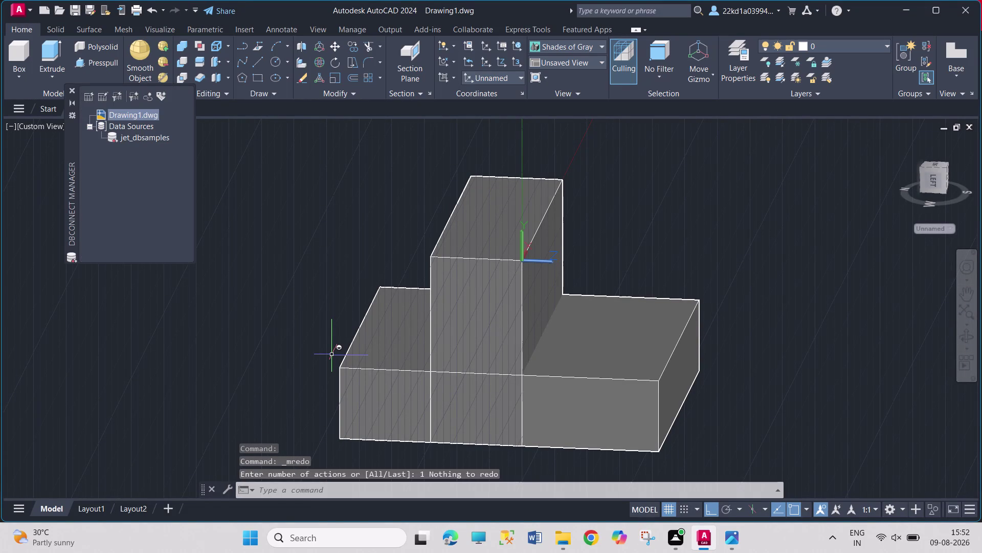
key(ctrl+y)
key(ctrl+y)
key(ctrl+y)
Close the stray DBCONNECT database connection panel.
click(269, 271)
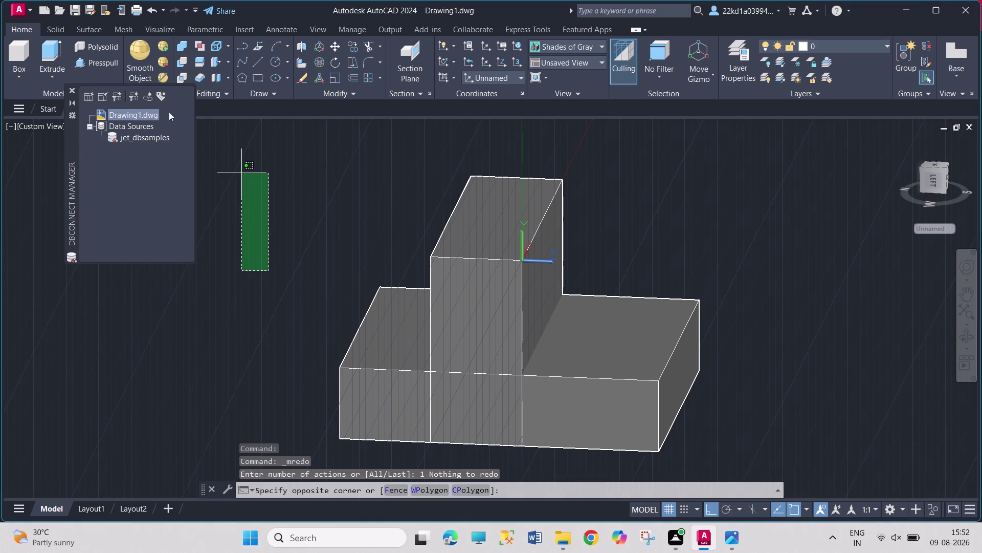
click(74, 93)
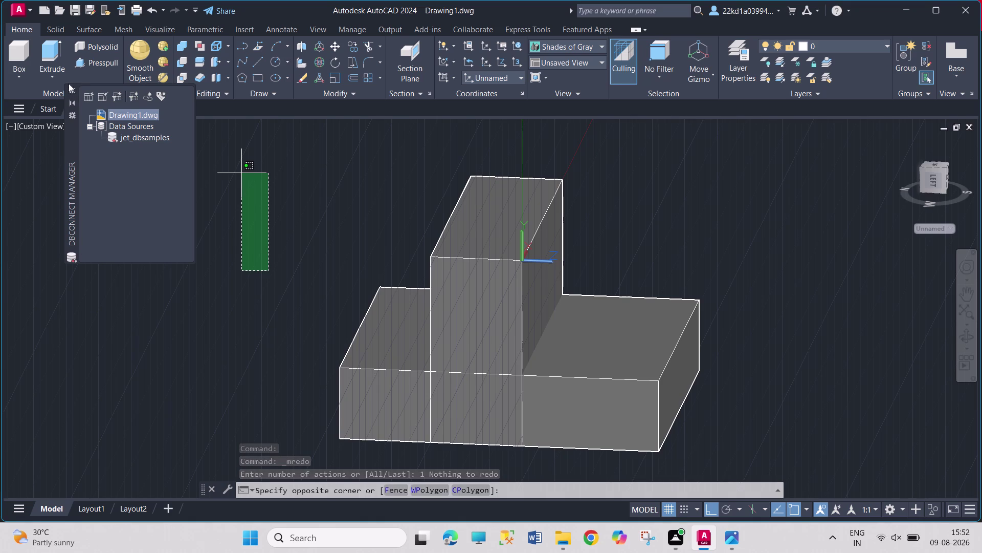
click(379, 348)
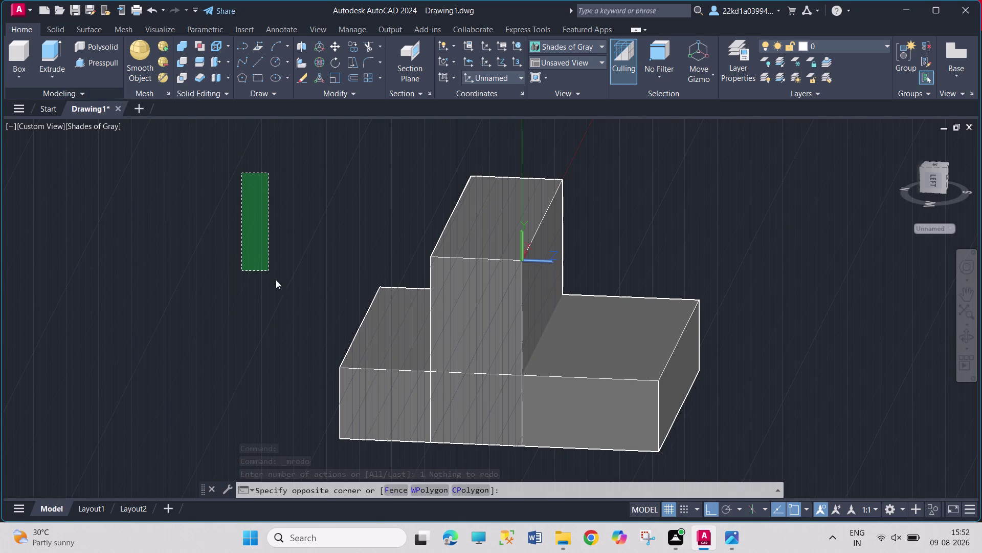
Window-select the small front-left box solid and erase it.
drag(187, 190, 282, 337)
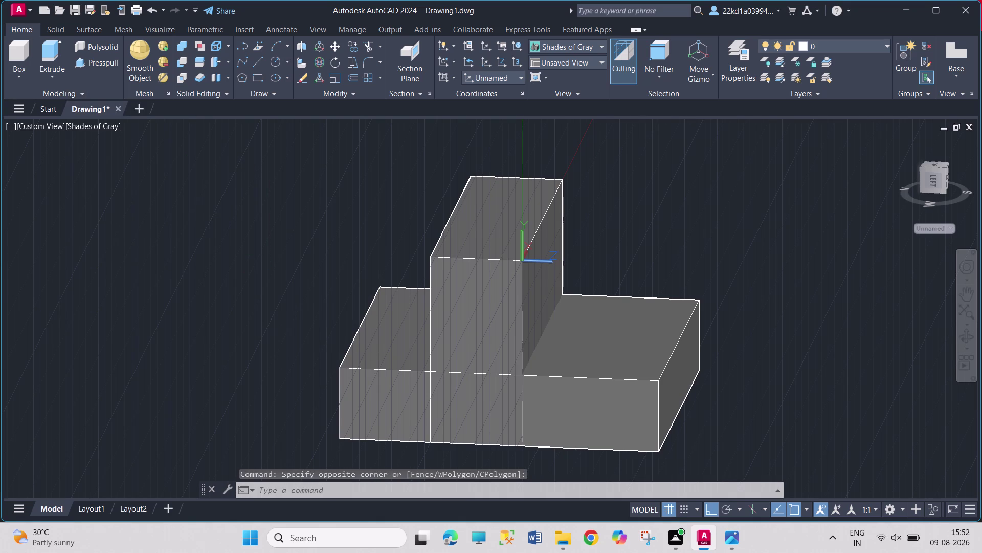
drag(56, 173, 156, 326)
drag(84, 197, 241, 379)
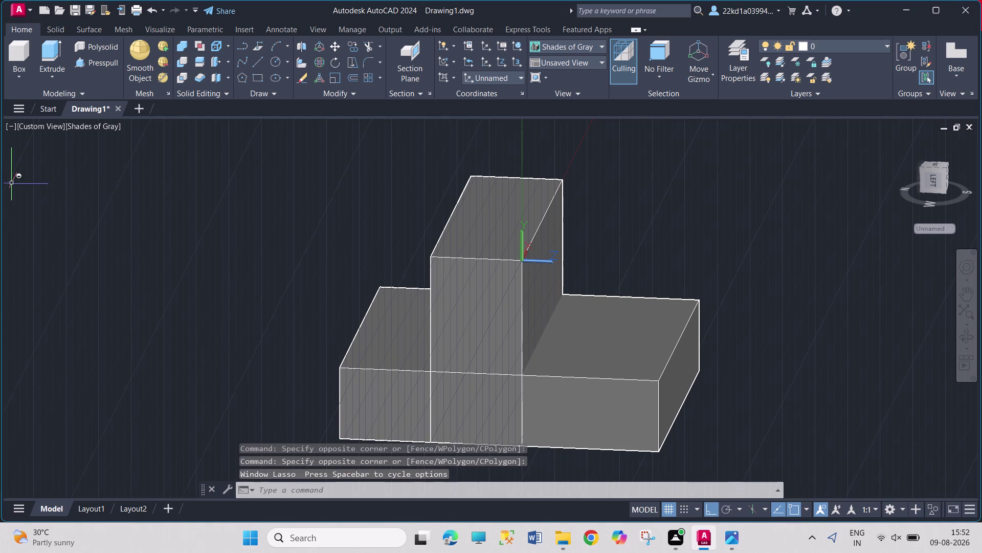
click(93, 199)
click(172, 274)
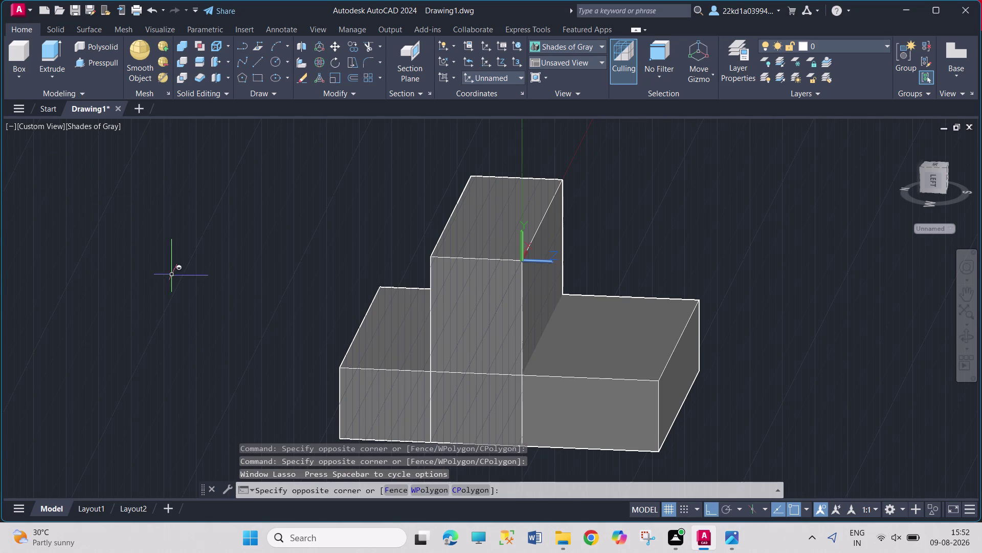
drag(68, 184, 72, 192)
click(164, 282)
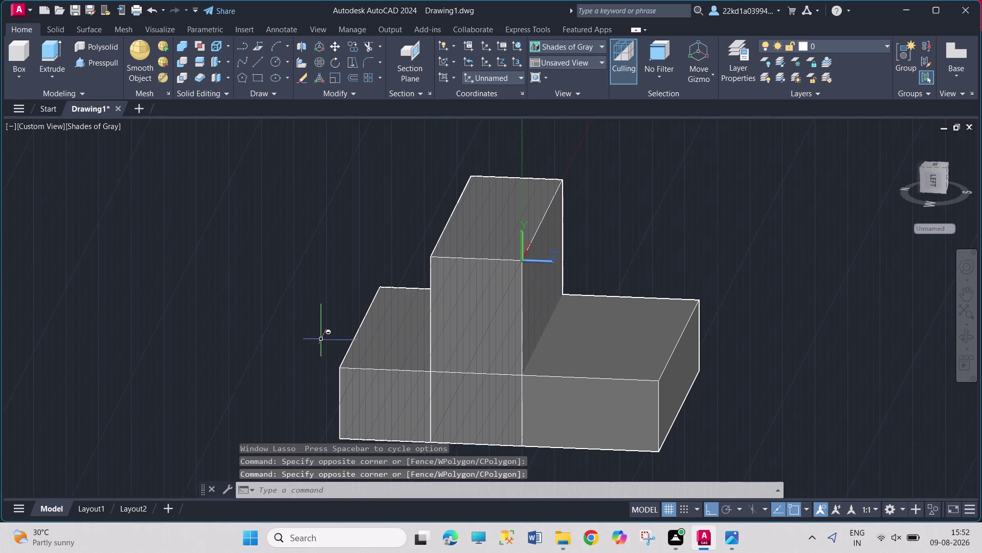
click(358, 351)
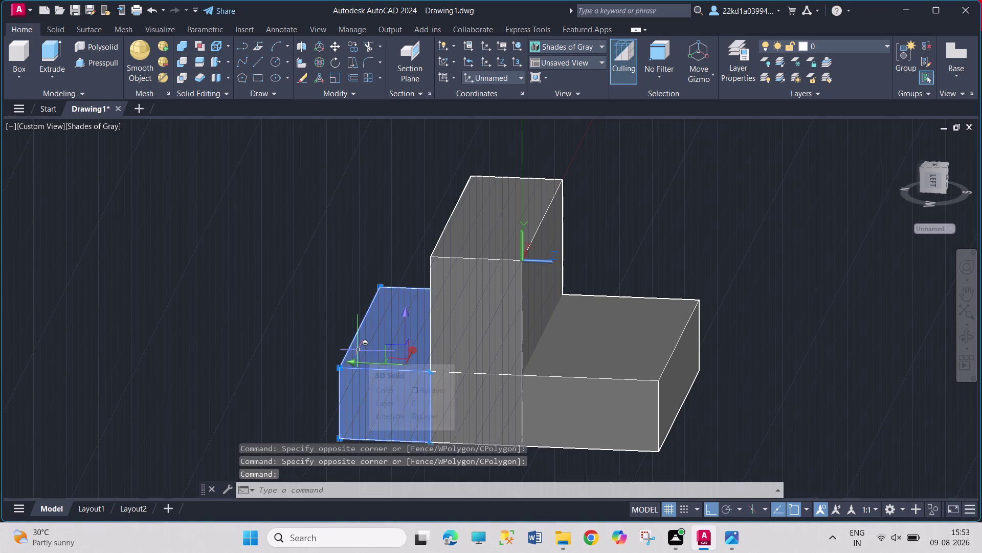
key(Delete)
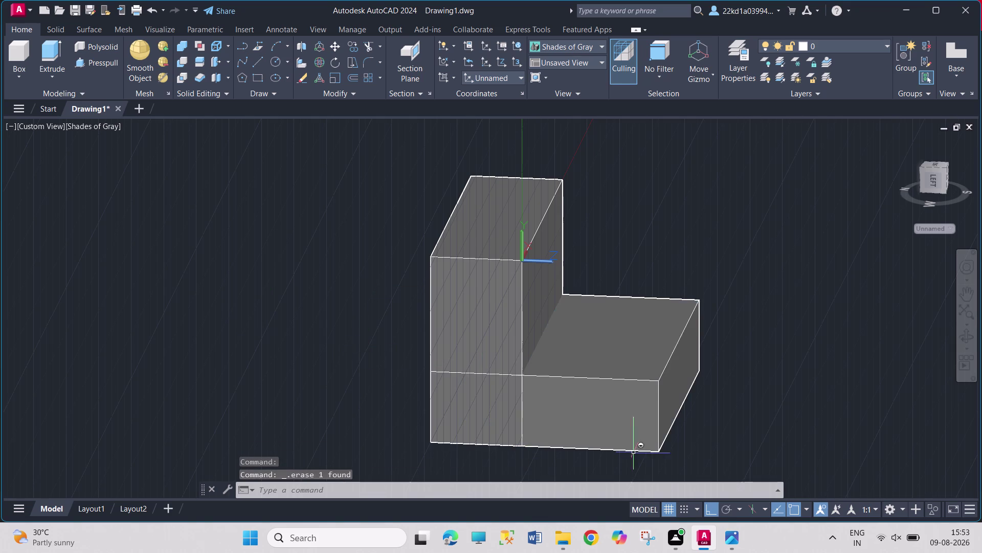
Orbit to view the L shape from above and start a line at the front block's corner.
scroll(down, 3)
middle_drag(682, 441, 421, 405)
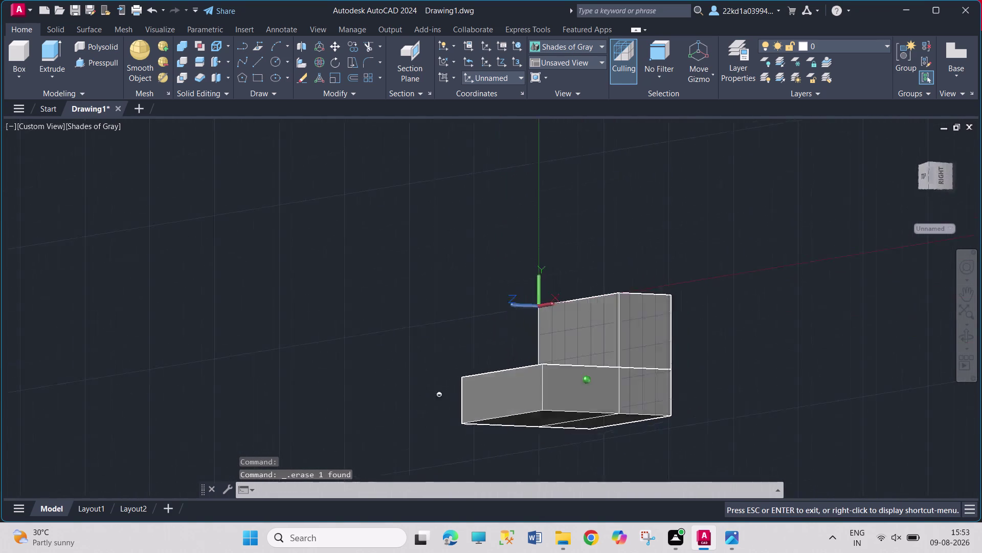
middle_drag(420, 406, 399, 413)
scroll(up, 3)
scroll(up, 3)
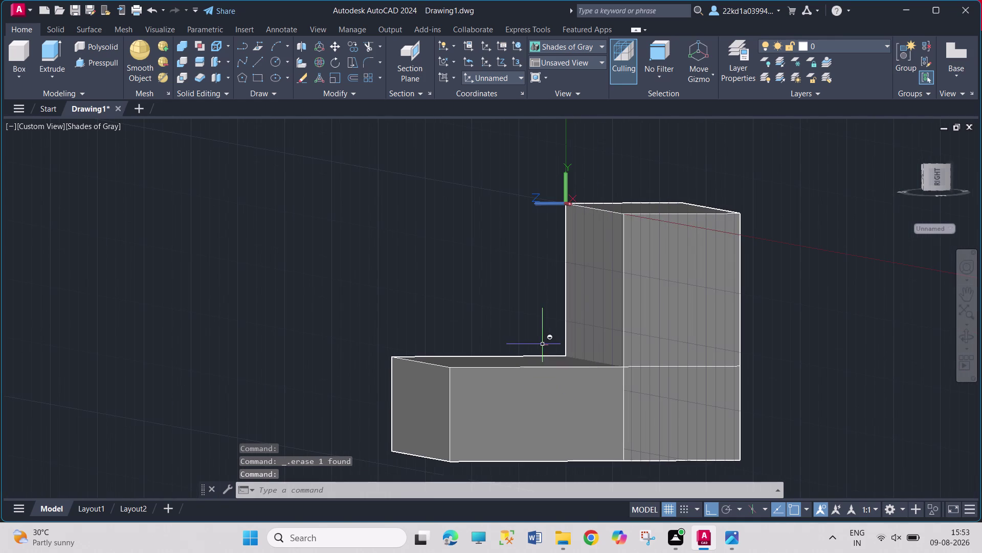
middle_drag(540, 340, 538, 363)
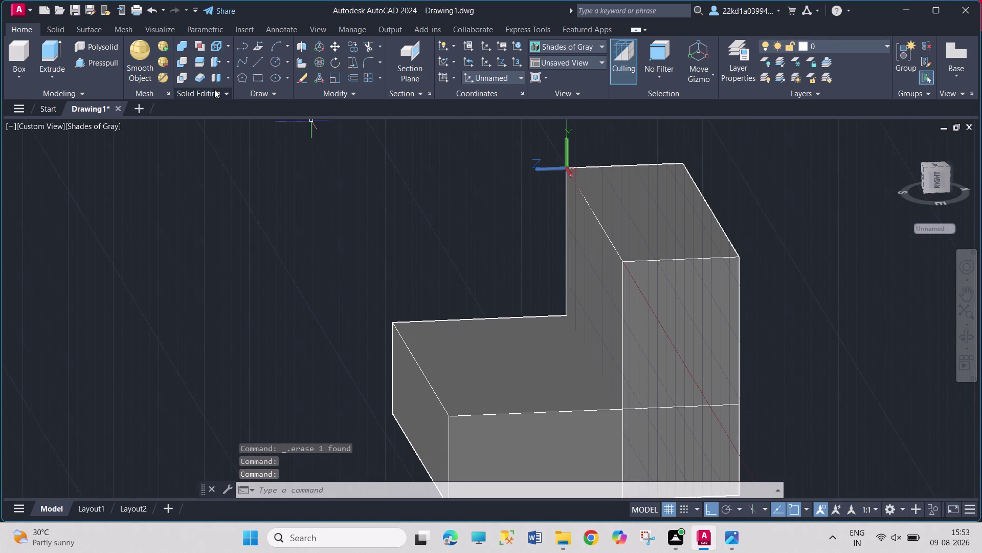
click(254, 64)
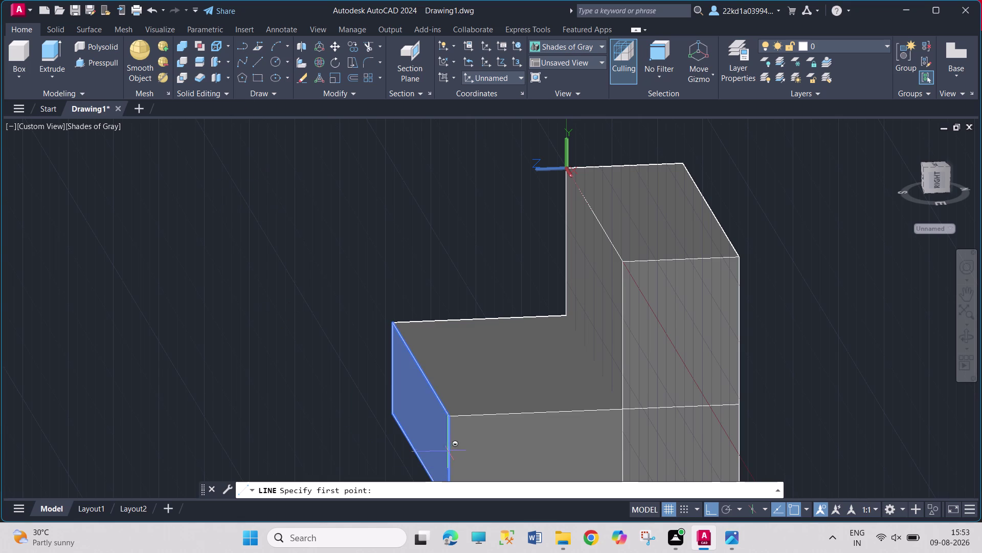
click(448, 416)
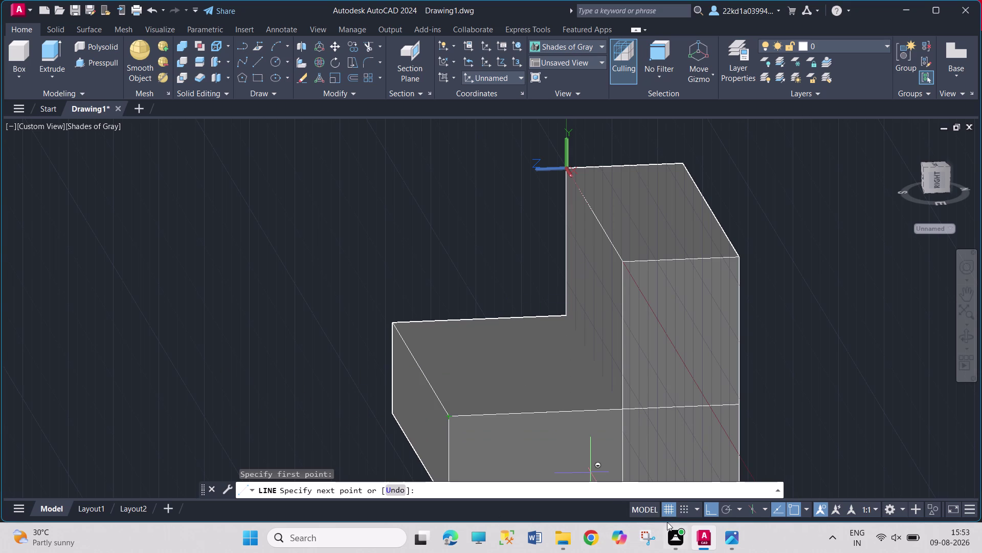
click(710, 511)
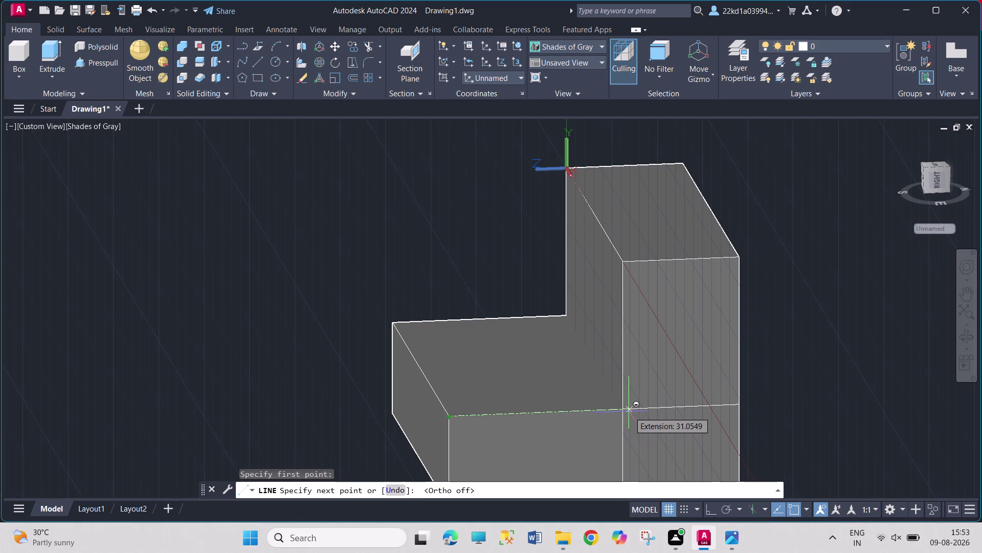
middle_drag(626, 409, 588, 374)
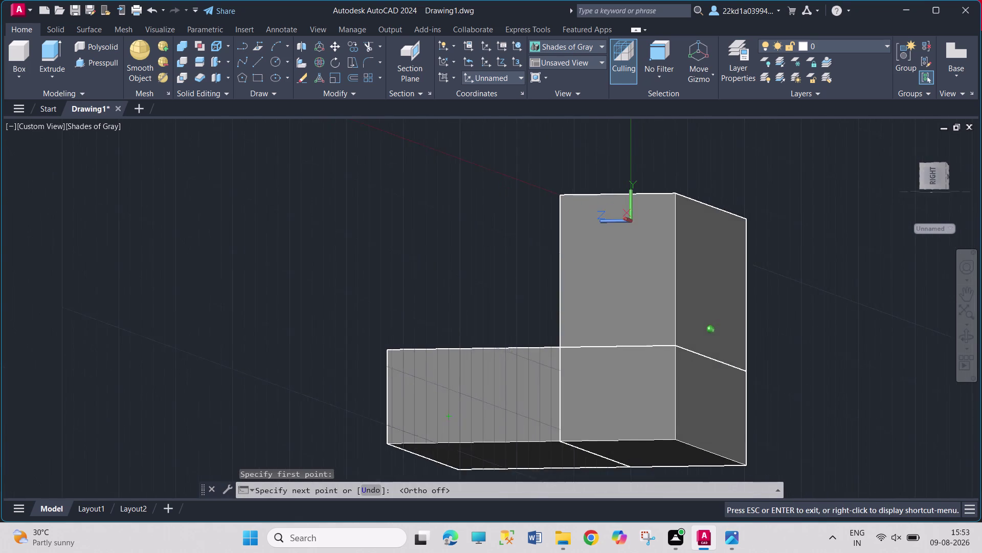
middle_drag(588, 373, 588, 400)
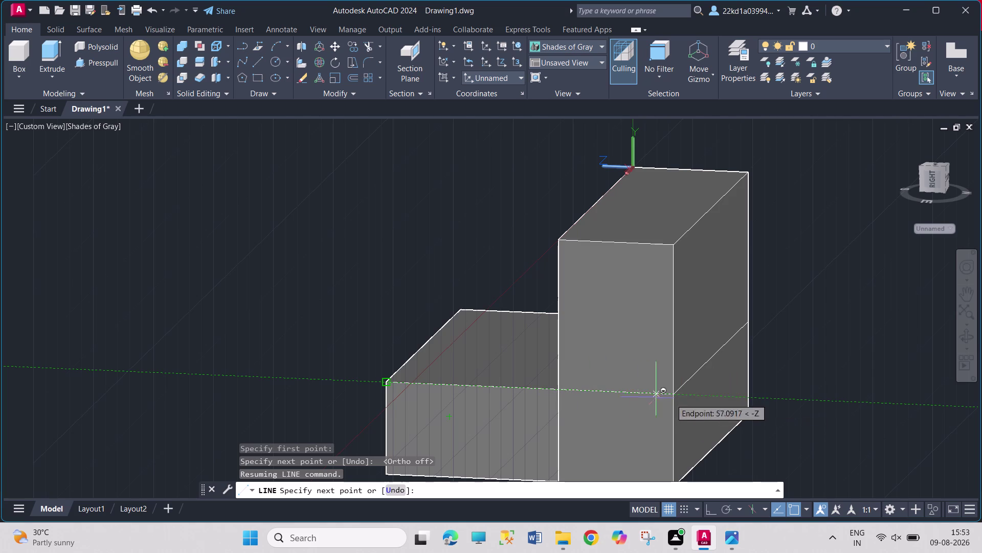
key(Escape)
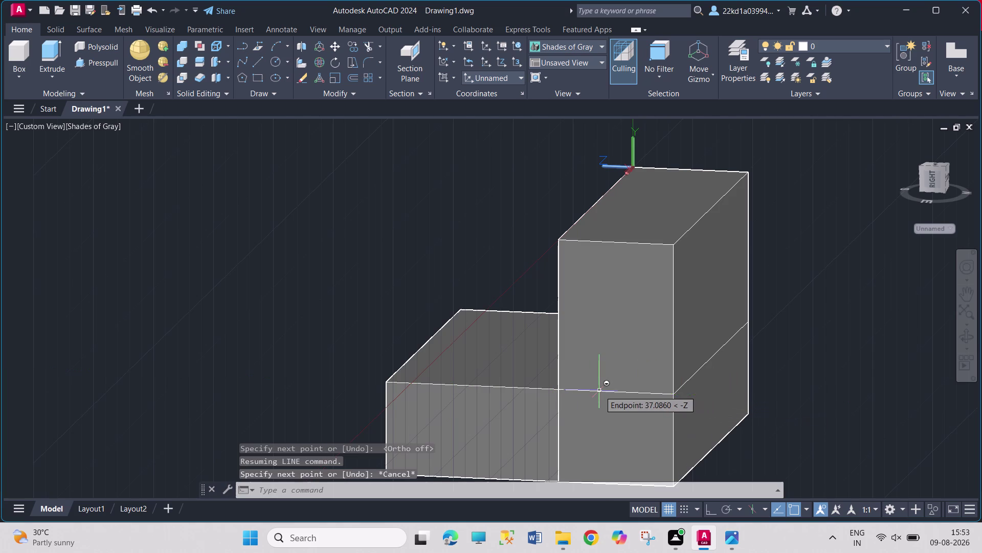
click(261, 63)
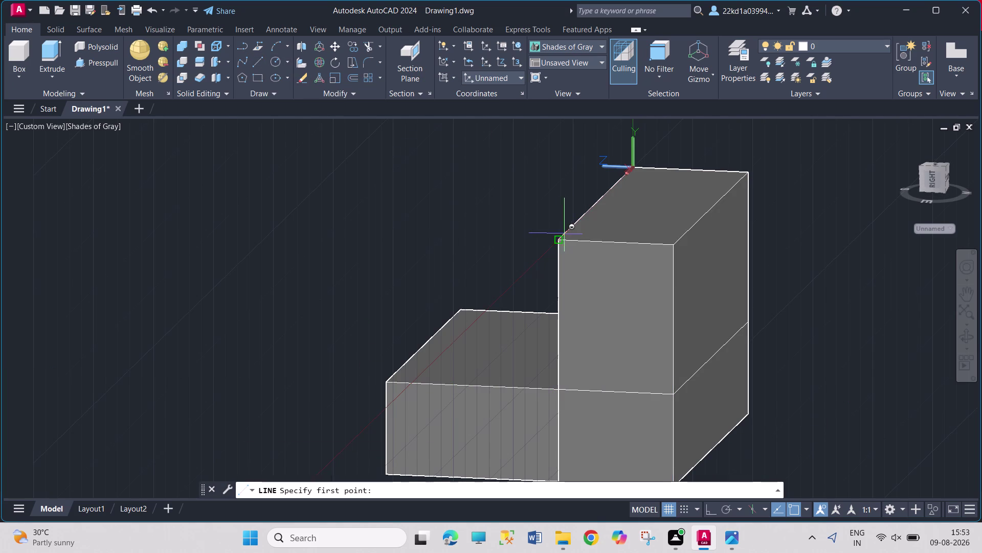
Draw guide lines from the tall block's upper corner down its edge, to the front corner, and back up.
click(561, 237)
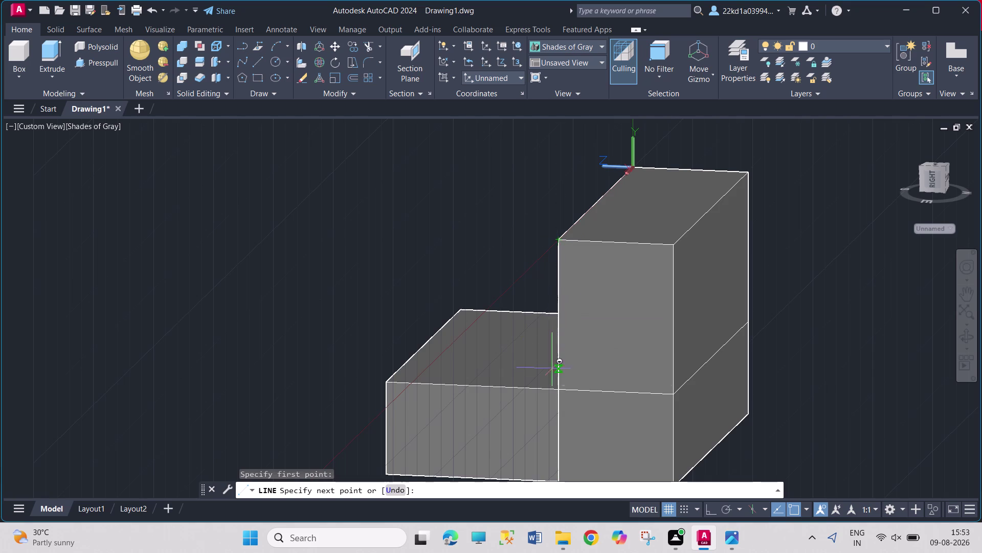
click(558, 395)
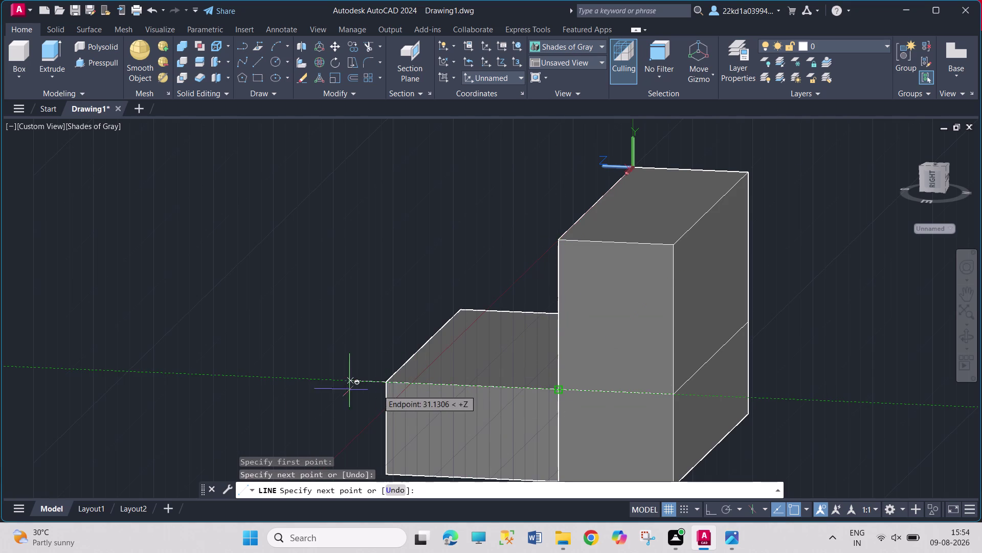
click(384, 383)
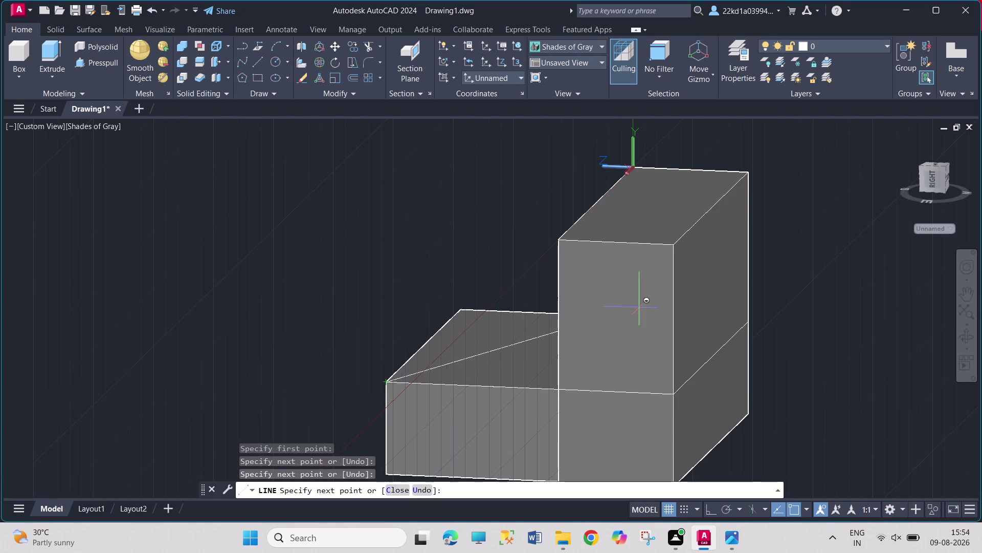
click(562, 241)
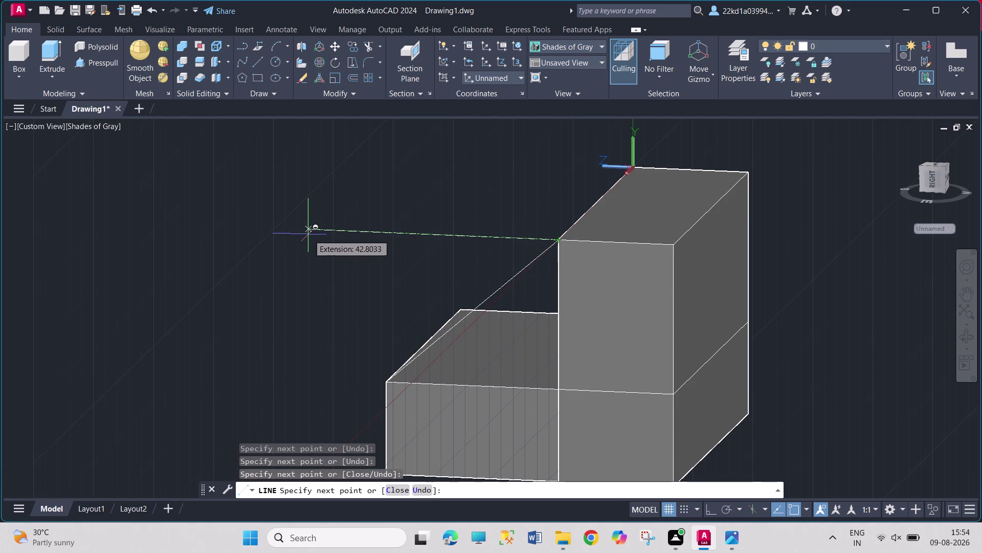
key(Escape)
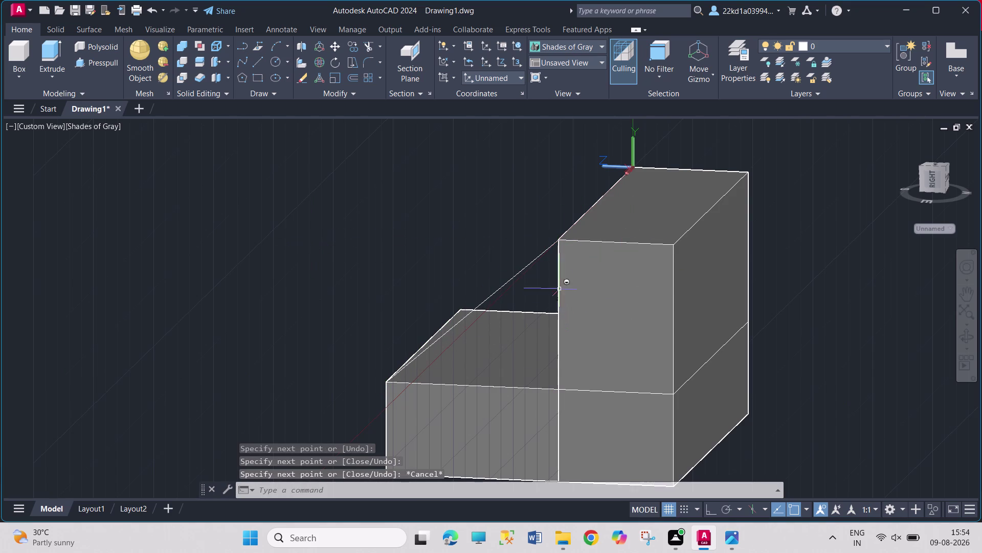
click(537, 259)
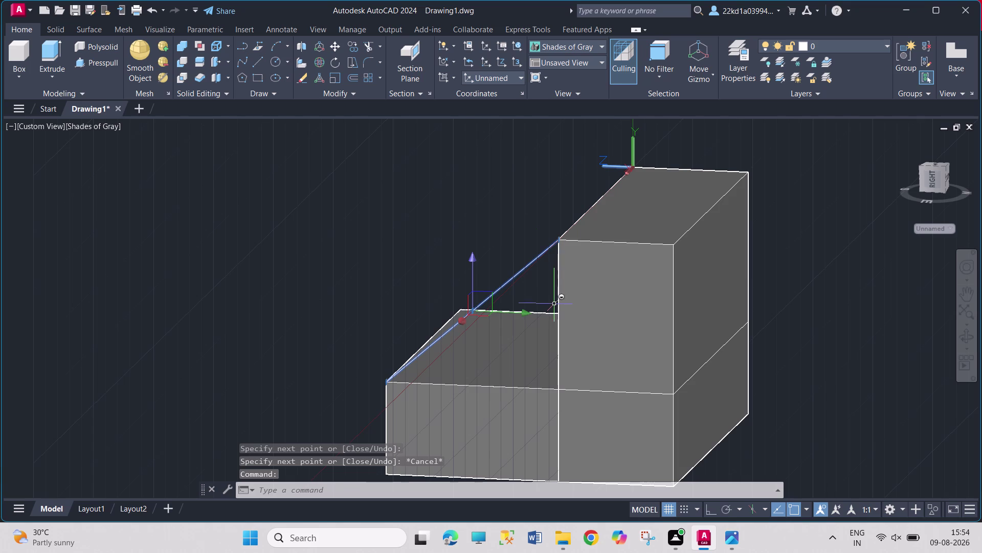
Select the three triangle edge lines, picking Line from the overlapping objects.
click(559, 311)
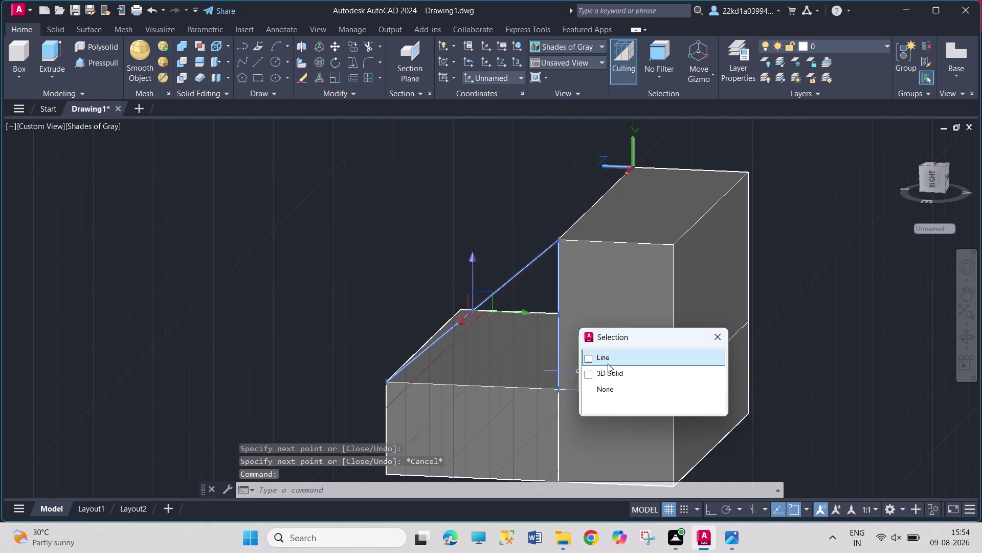
click(607, 363)
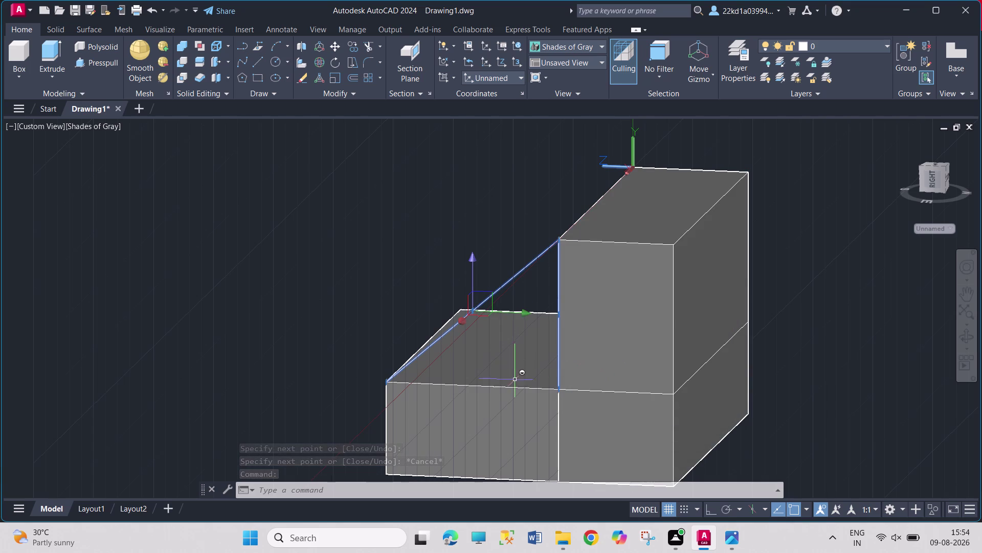
click(513, 387)
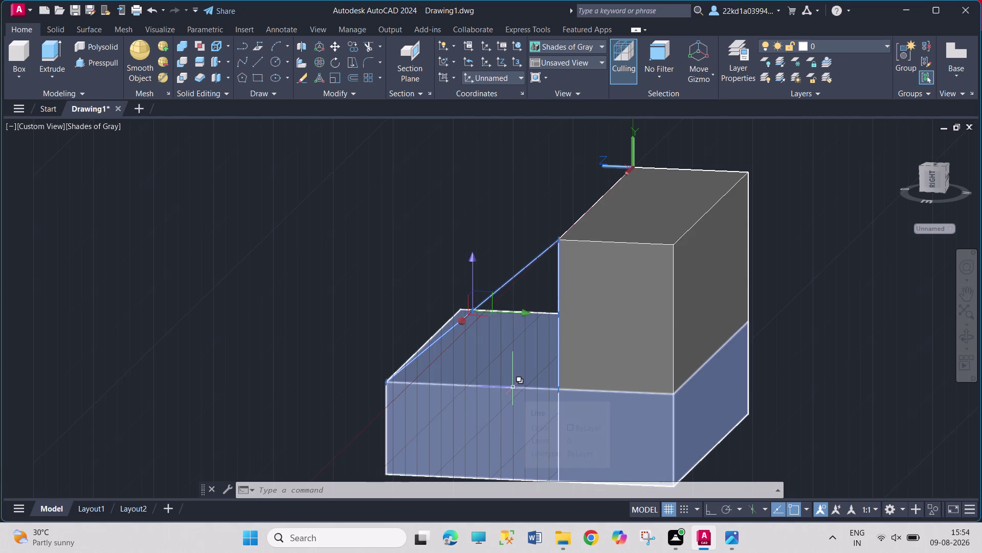
click(544, 450)
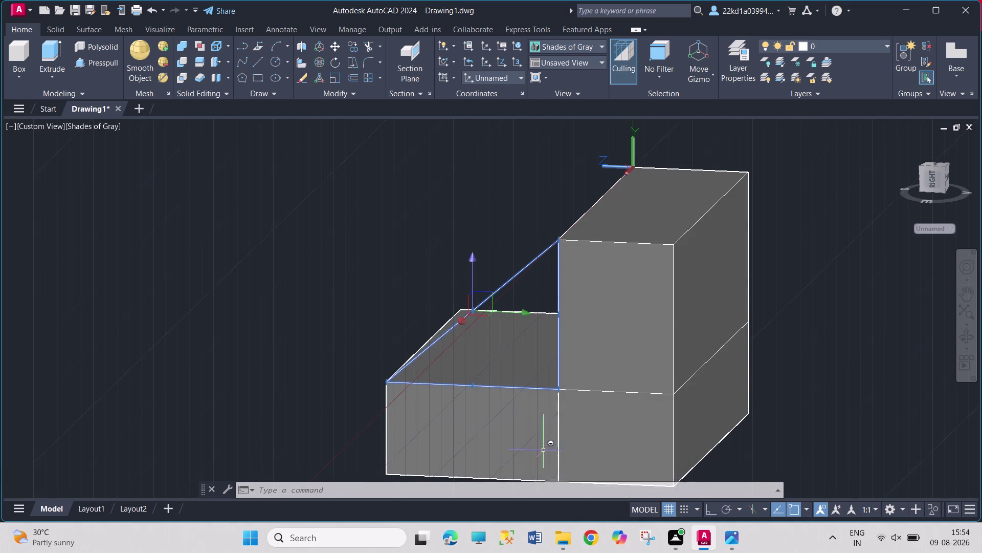
Join the three selected lines into one 3D polyline with JOIN.
key(j)
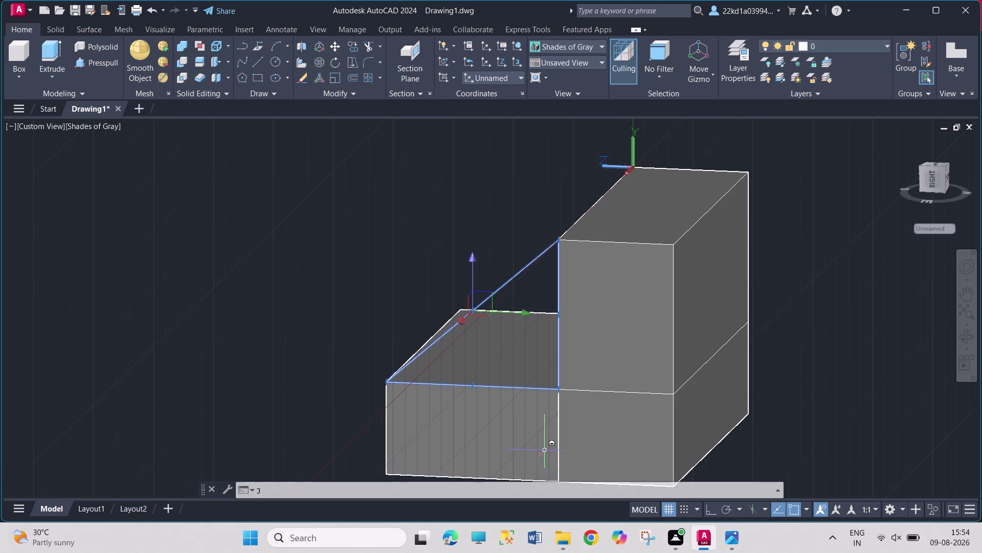
text(OI)
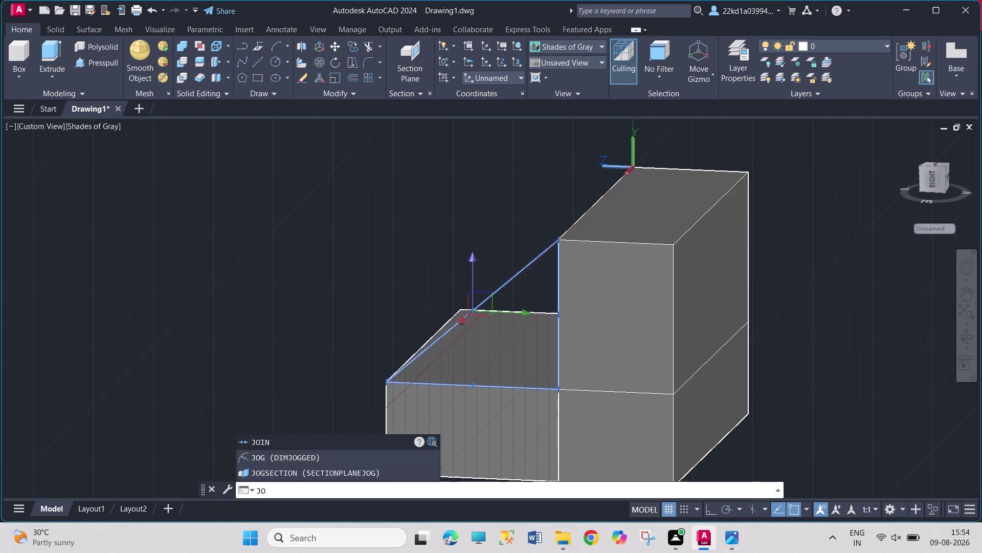
key(n)
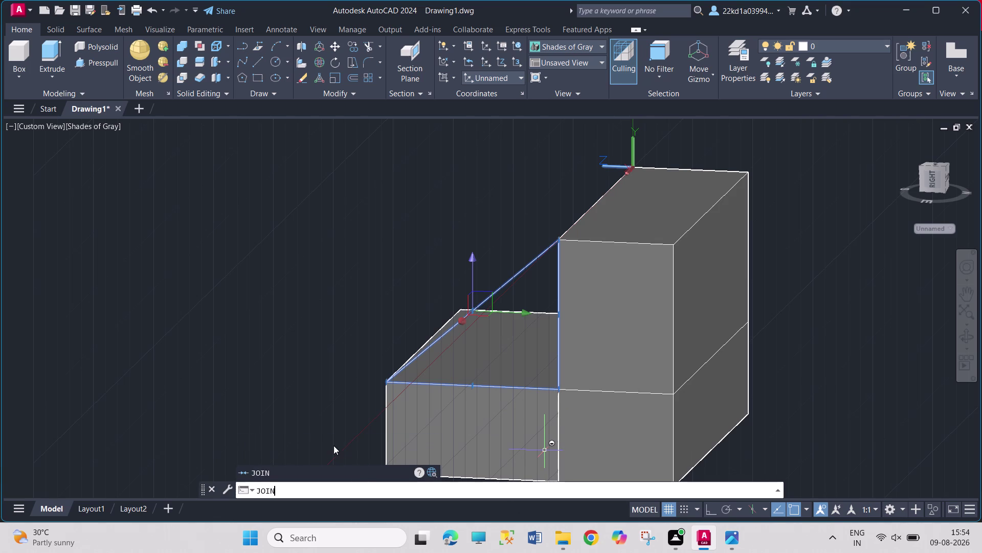
click(323, 474)
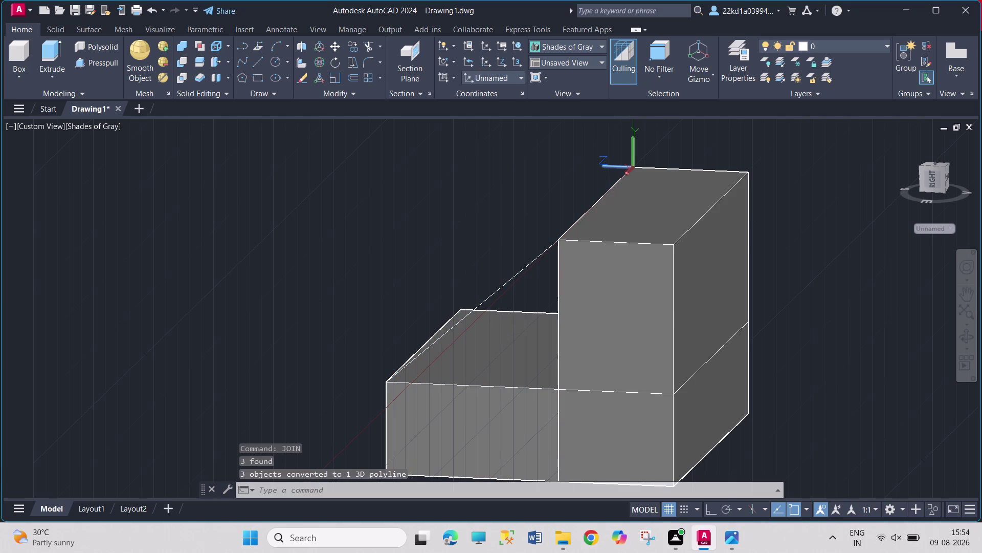
middle_drag(300, 395, 312, 402)
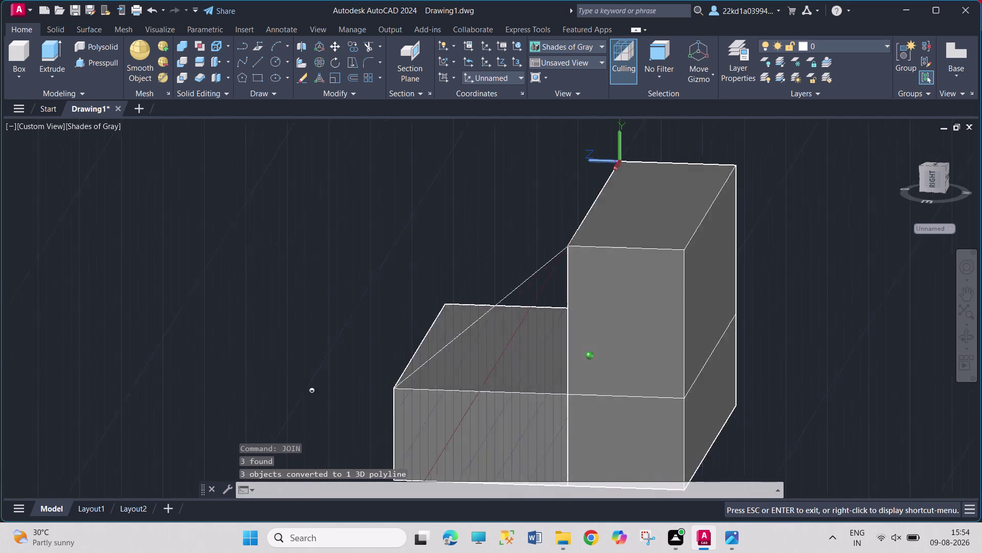
middle_drag(312, 403, 365, 421)
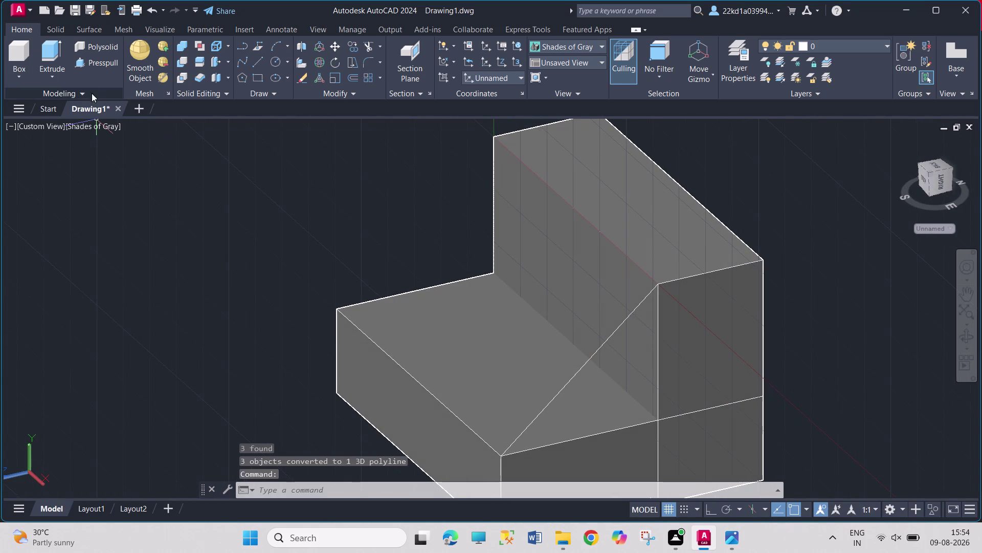
click(88, 66)
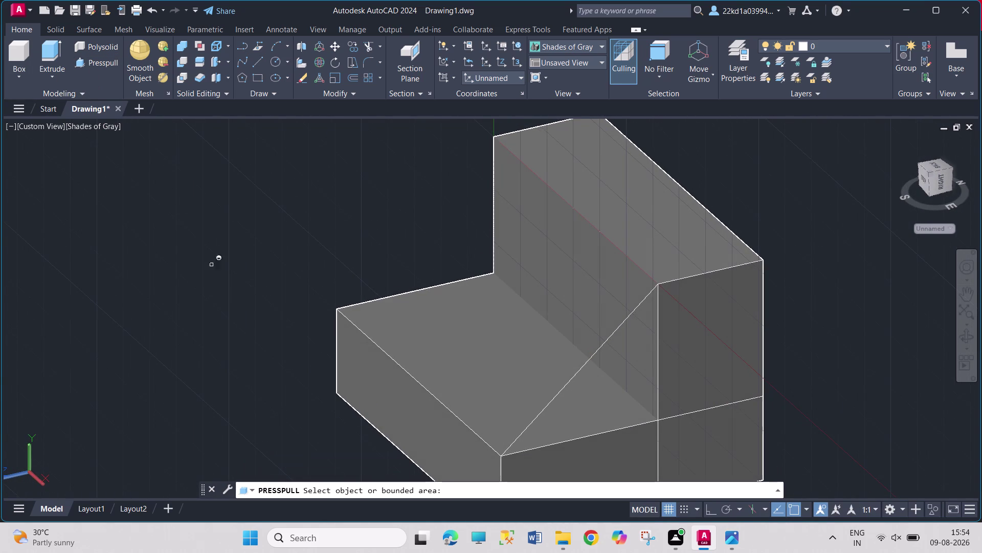
Press-pull the triangular area -9 units after checking the reference rib thickness.
click(538, 416)
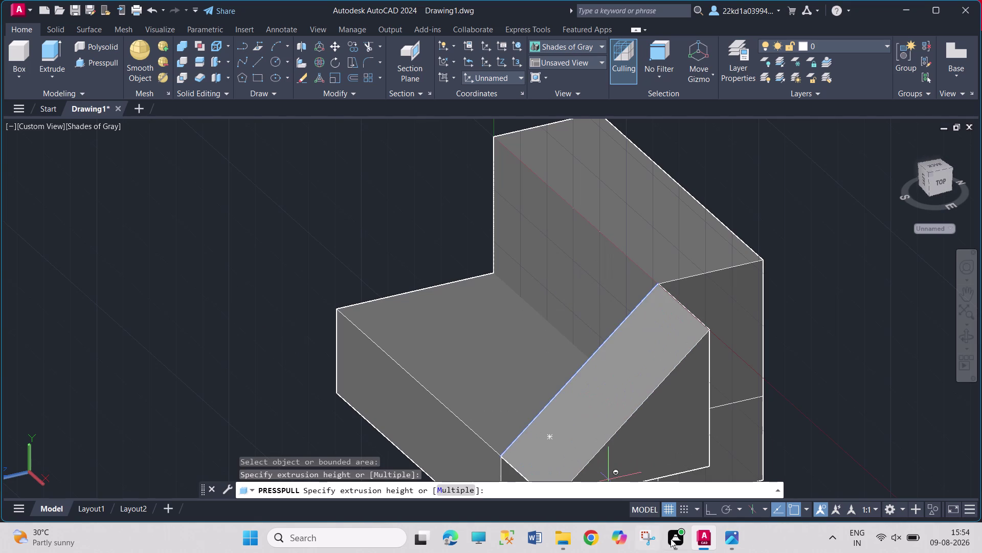
click(727, 541)
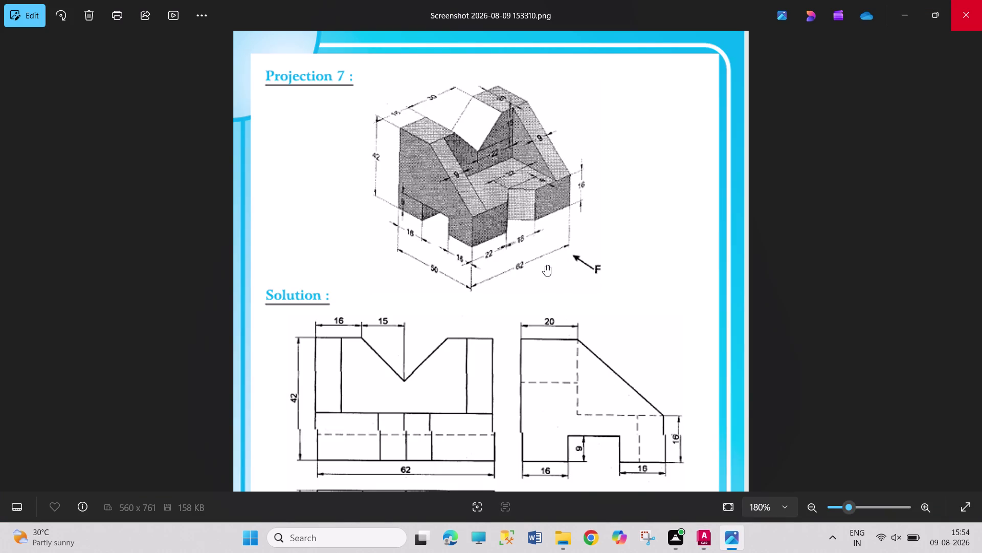
click(701, 539)
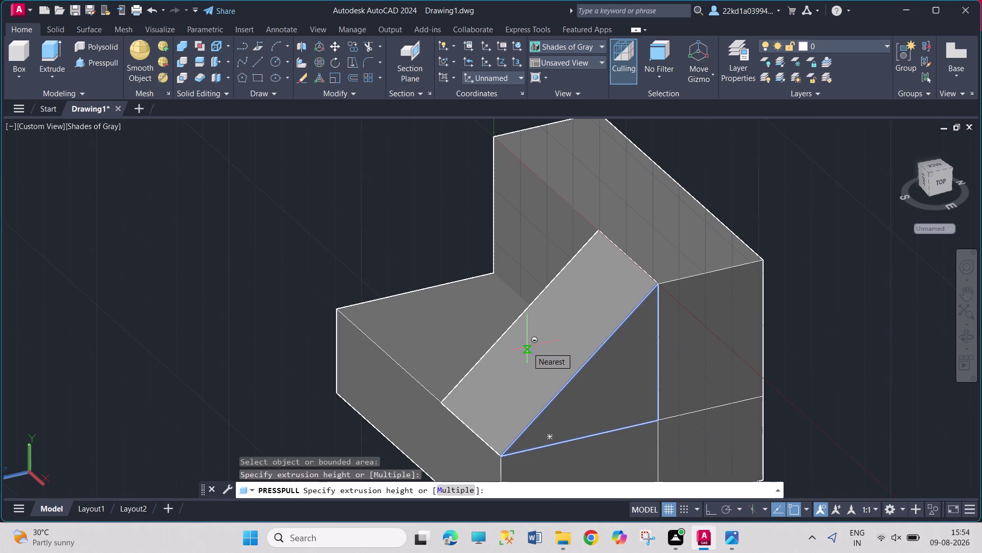
key(minus)
key(9)
key(Return)
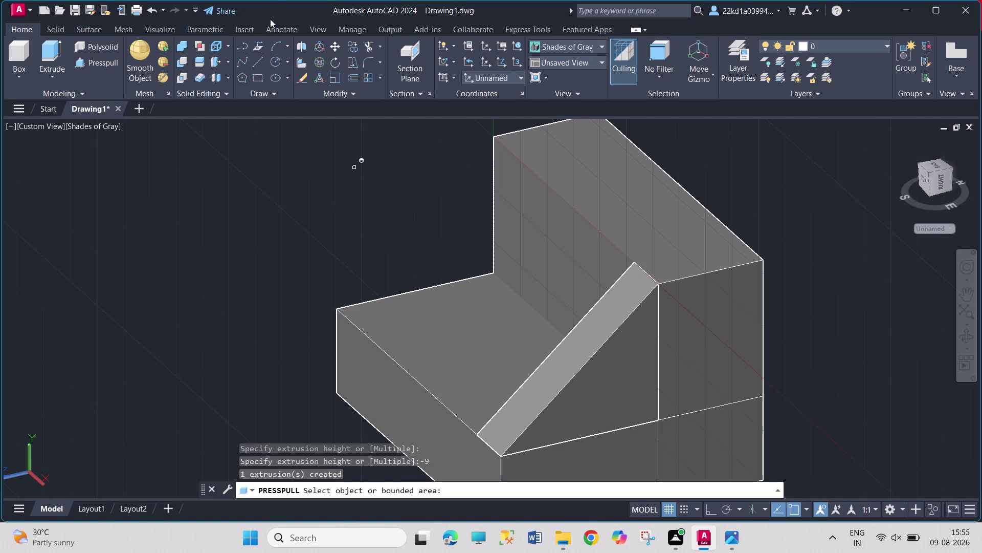
click(254, 59)
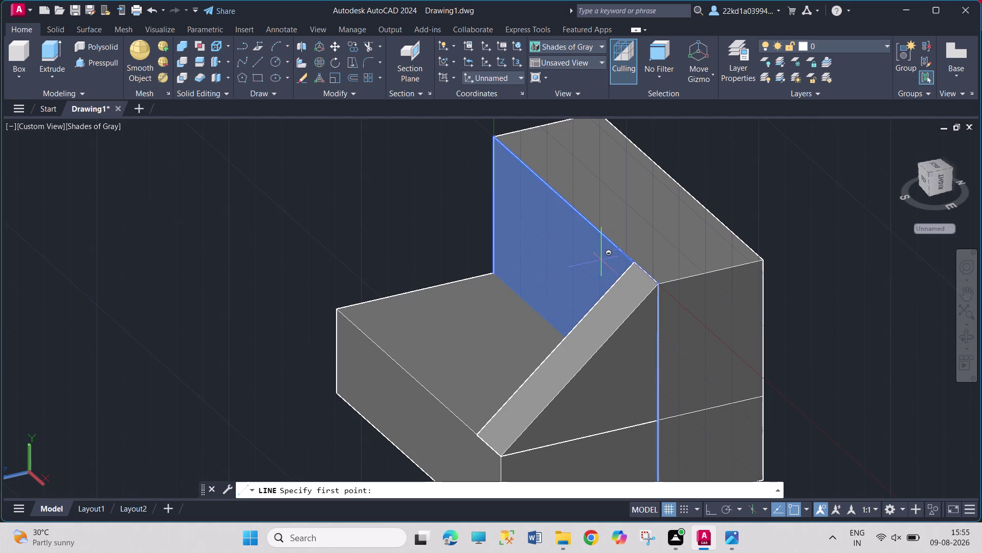
Draw three lines between the upright's top corner and the base's front corner to form the triangle.
click(490, 138)
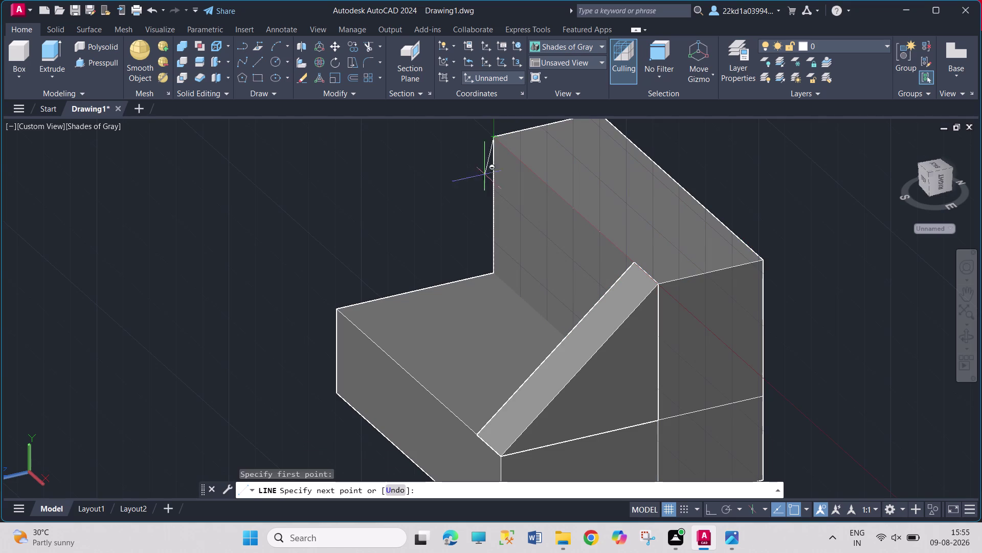
click(496, 275)
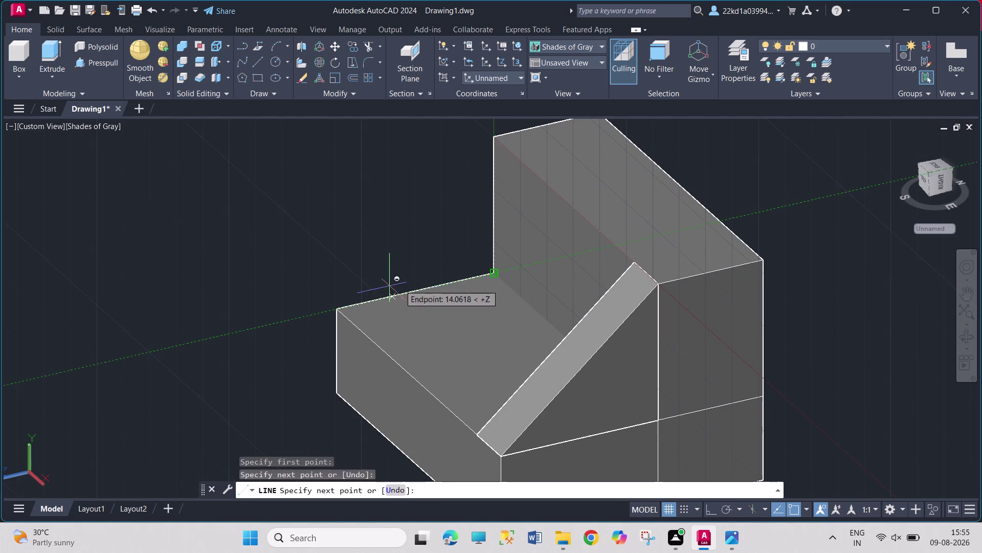
click(341, 309)
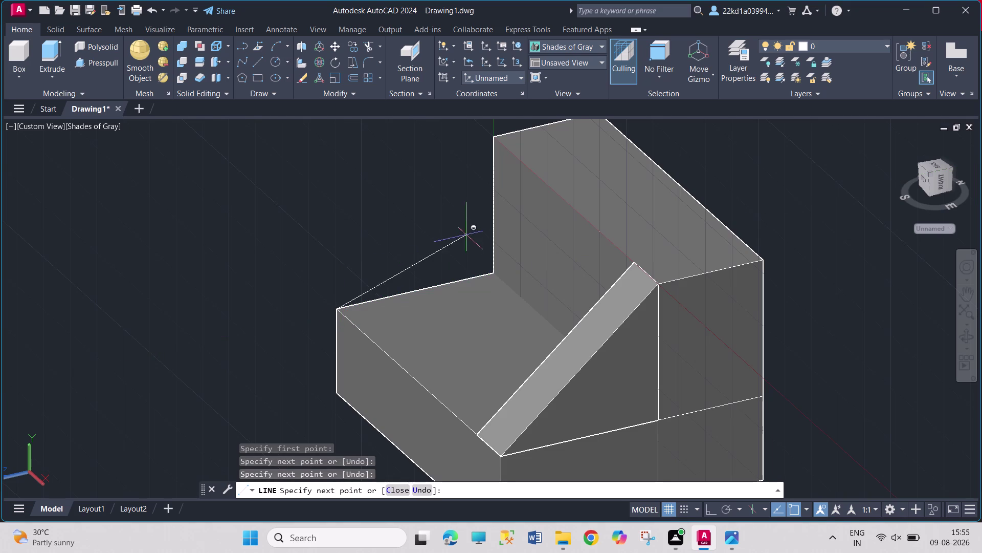
click(497, 139)
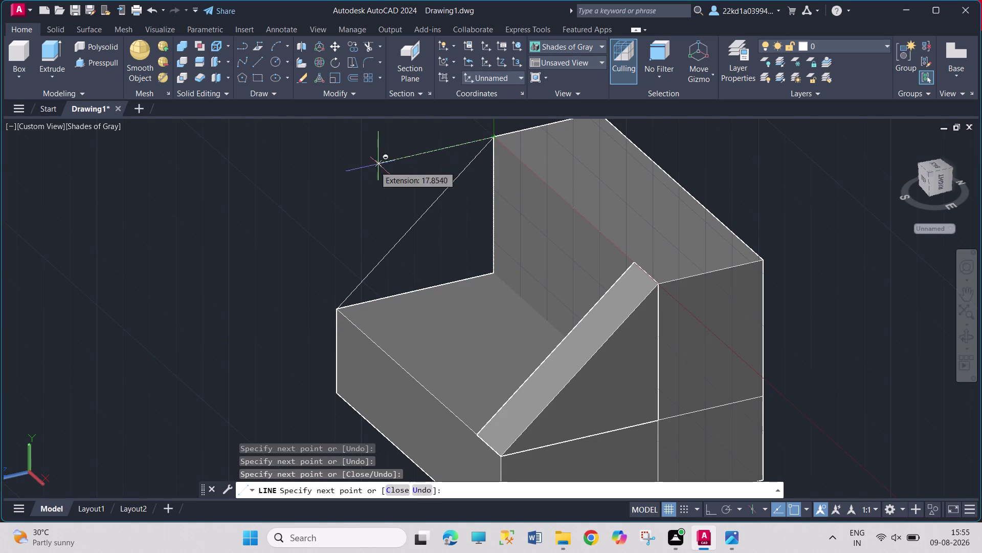
right_click(365, 170)
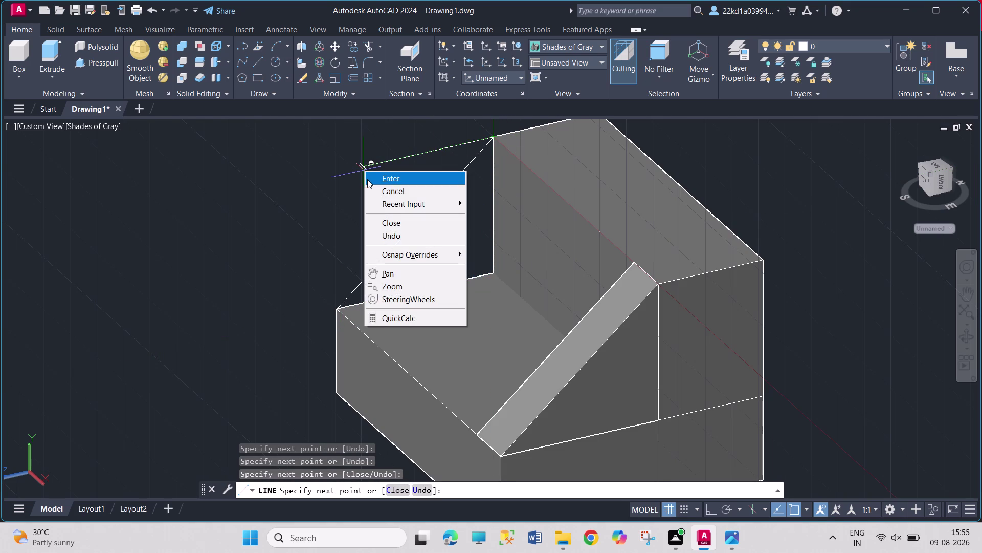
click(368, 179)
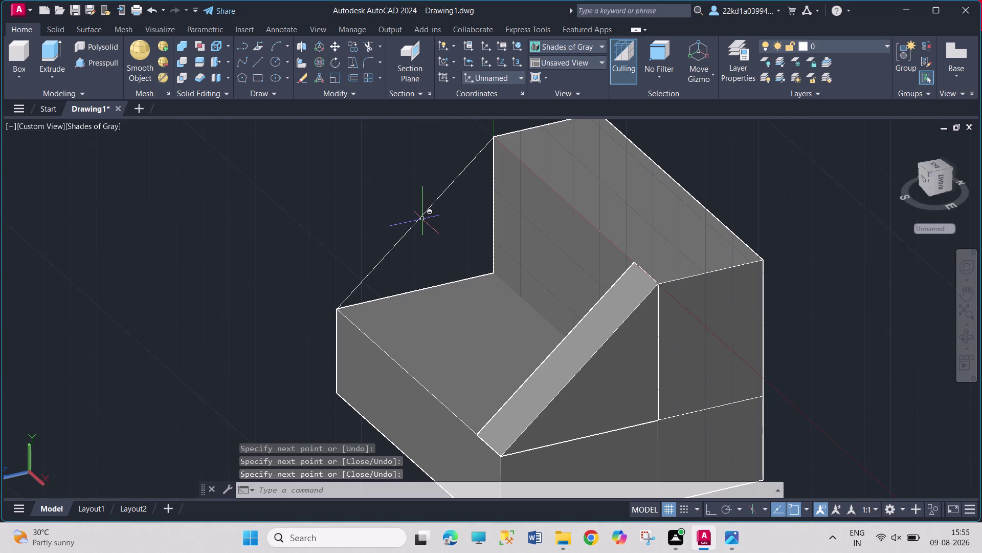
Select the diagonal, upright and bottom edges with Selection Cycling and JOIN them.
click(423, 219)
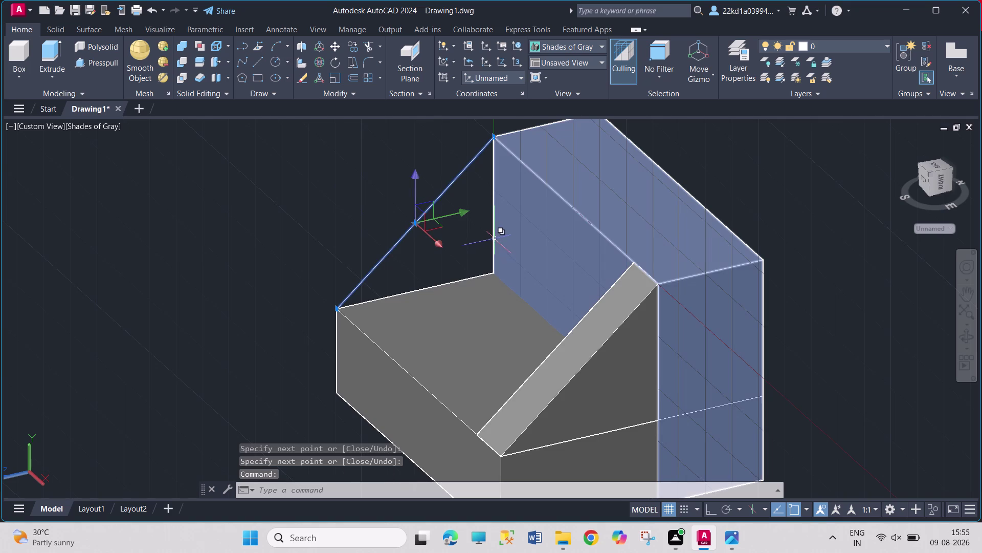
click(493, 239)
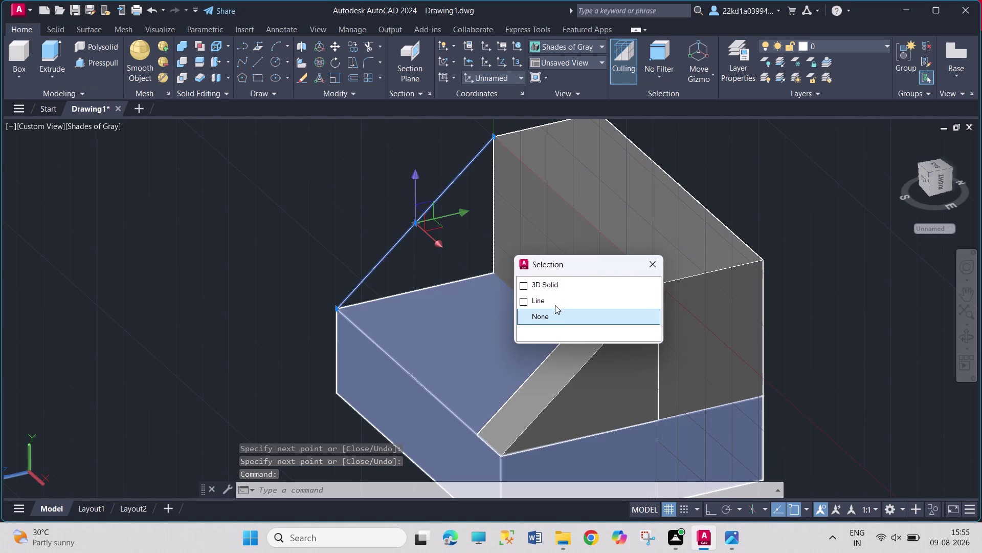
click(556, 301)
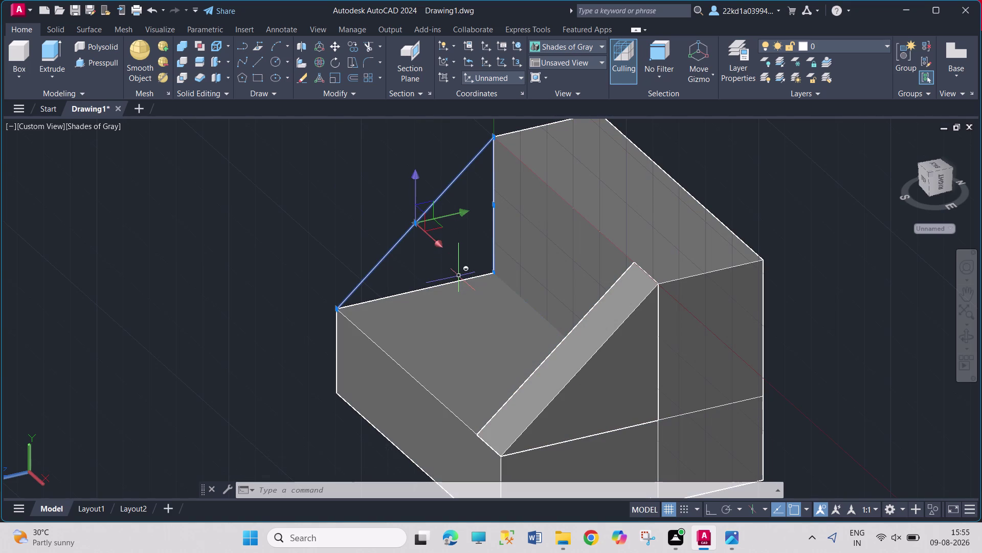
click(462, 279)
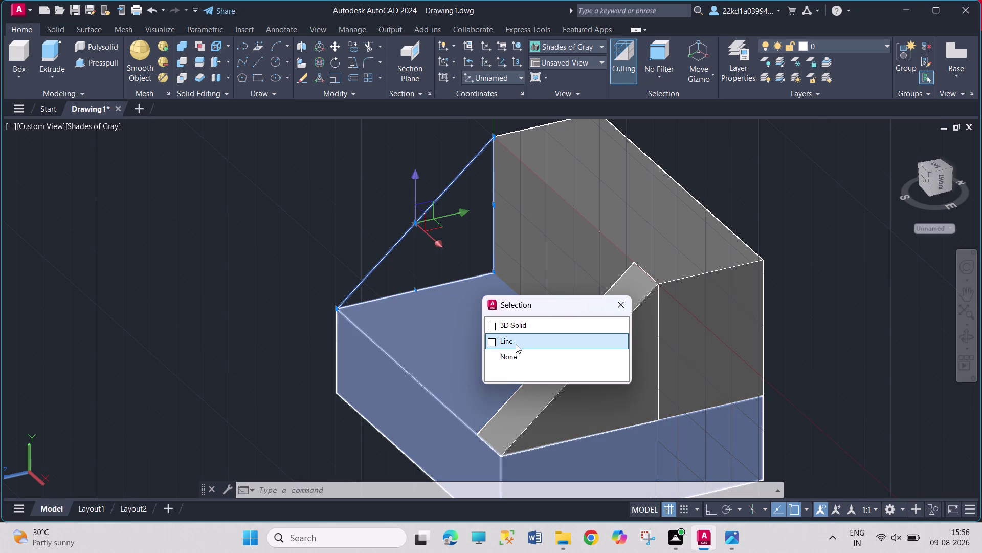
click(516, 343)
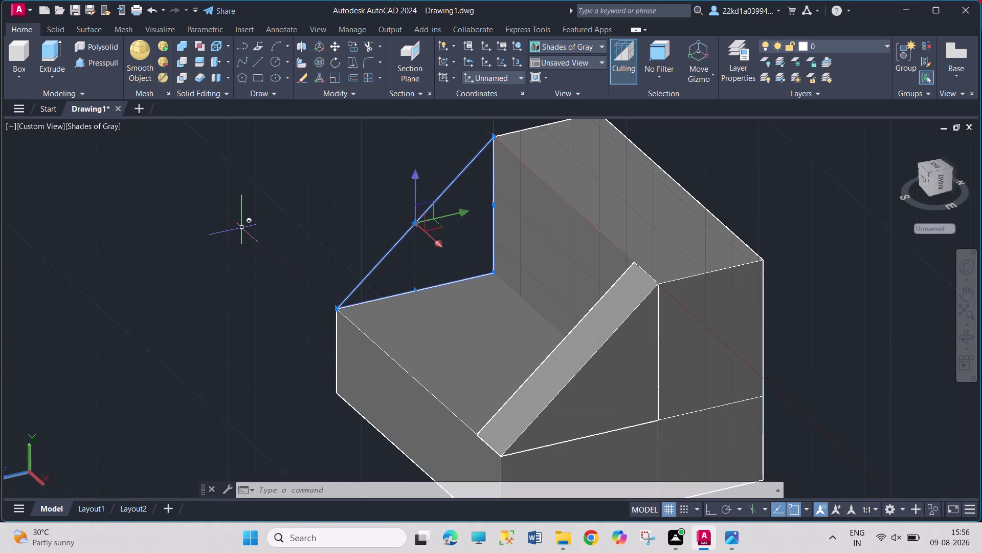
key(j)
text(O)
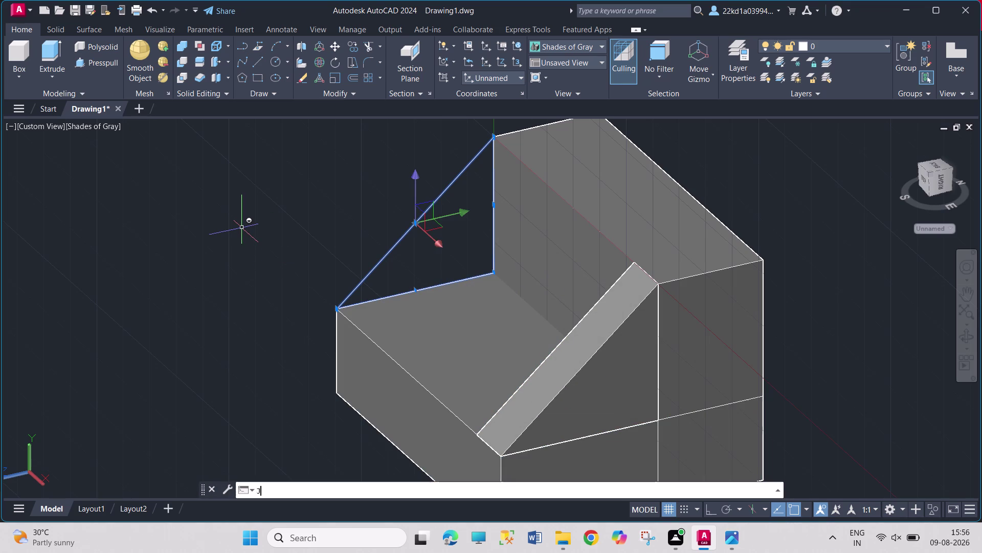
text(IN)
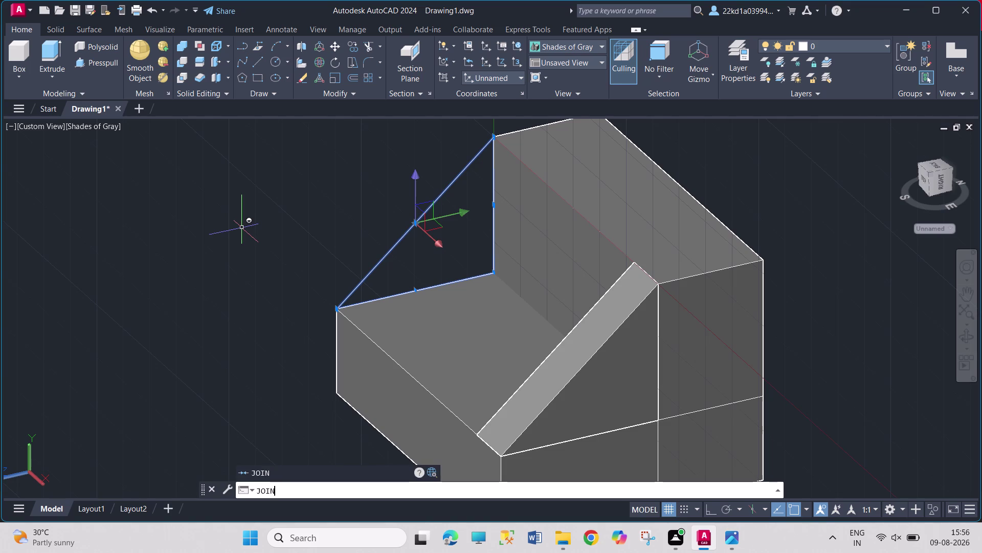
key(Return)
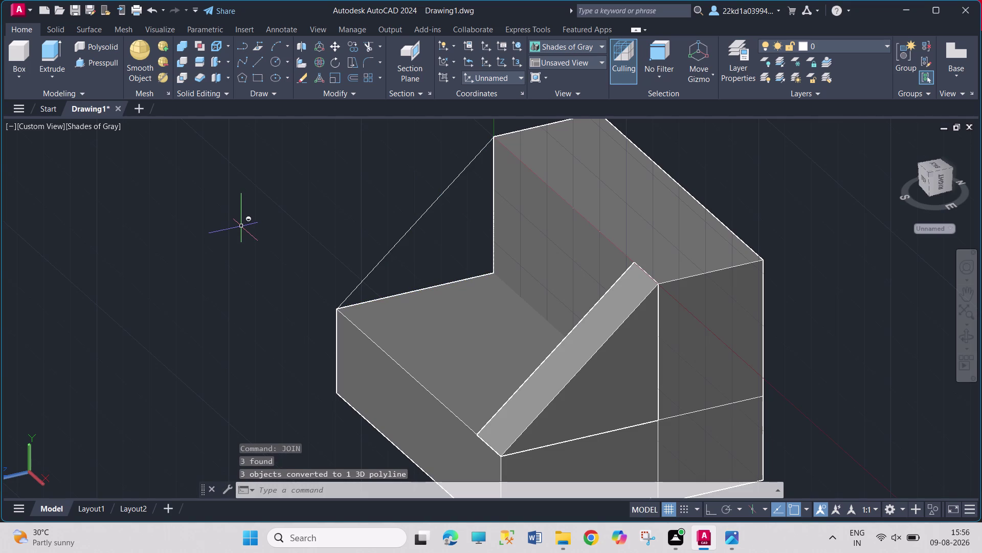
click(98, 62)
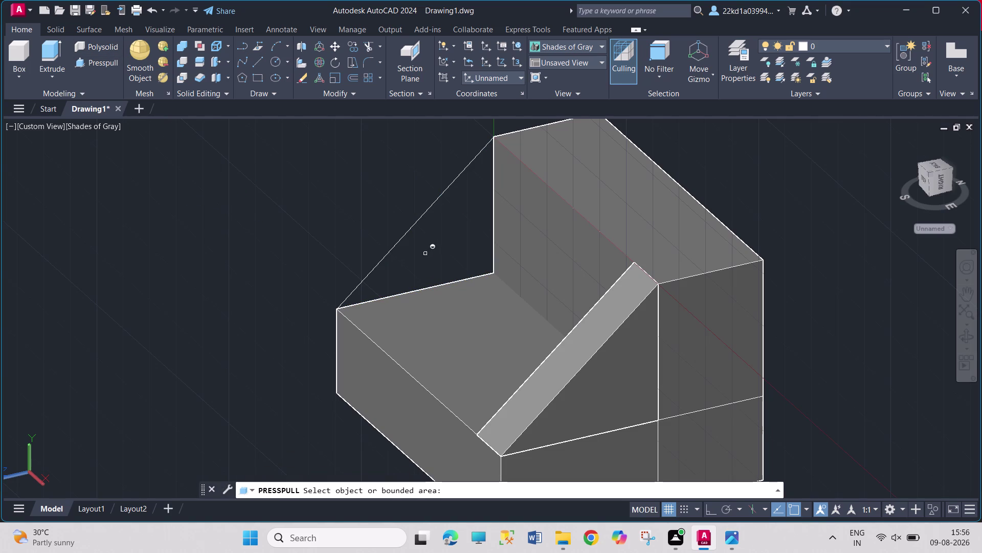
Press-pull the new triangular area 9 units to form the second rib.
click(414, 223)
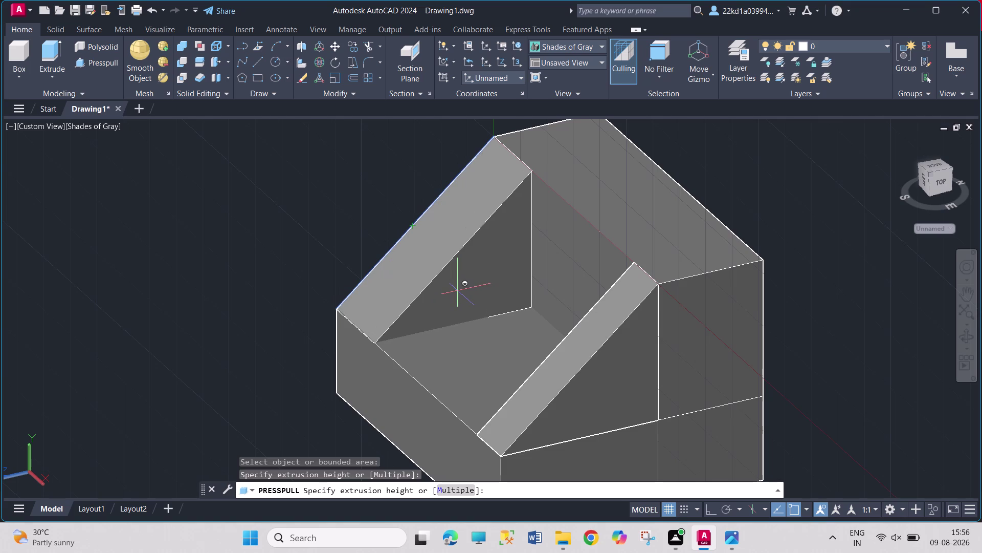
key(9)
key(Return)
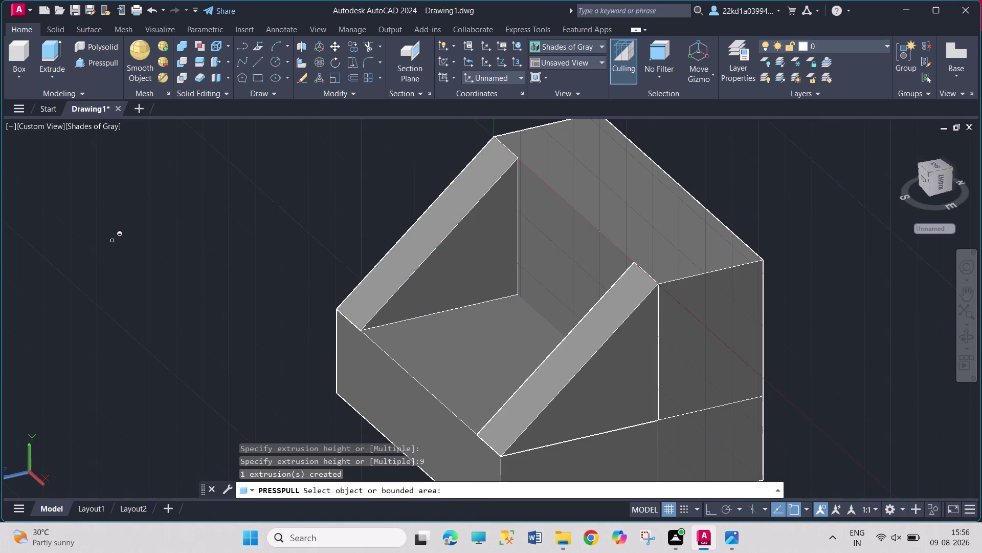
key(Escape)
key(Escape)
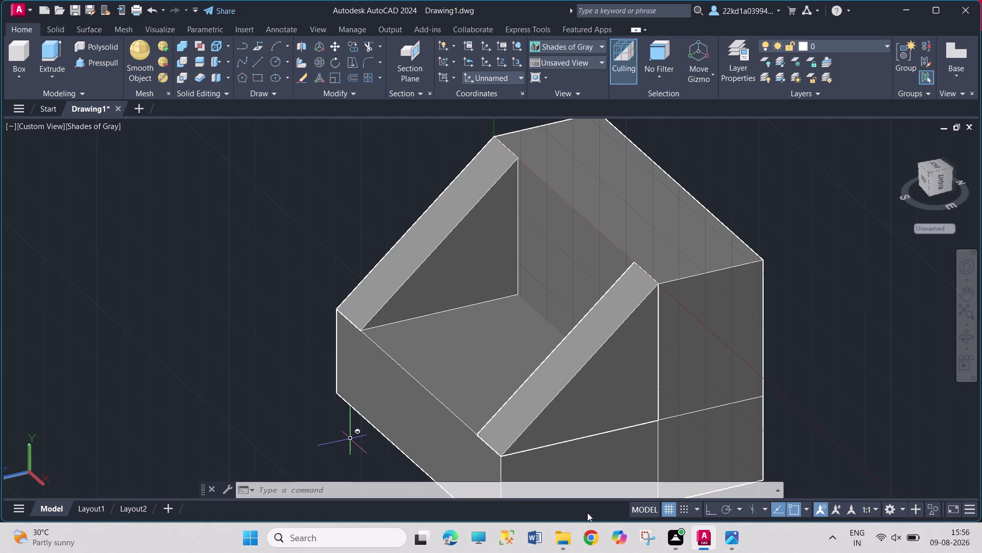
click(739, 534)
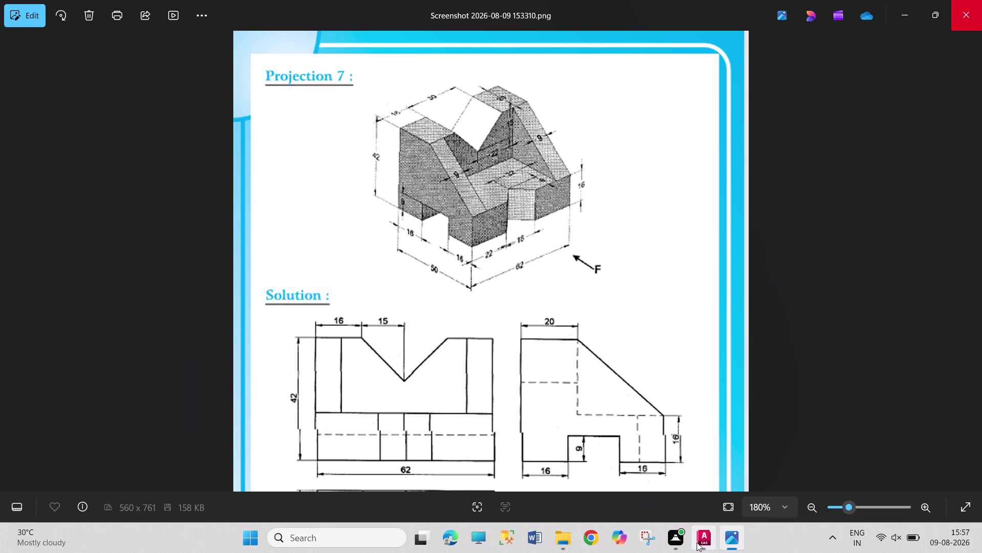
Pan the Photos reference sheet through the Solution front, side and top views.
drag(467, 348, 537, 125)
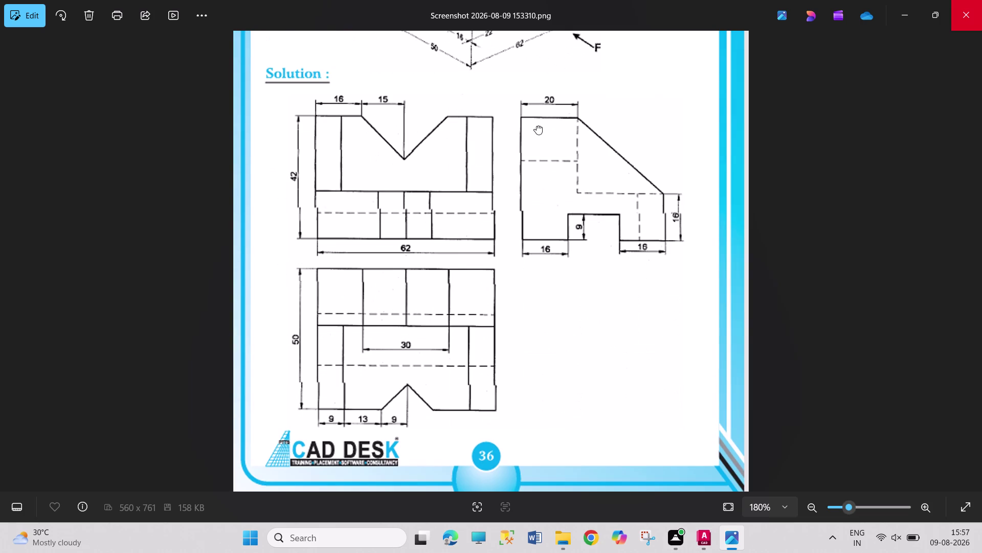
drag(537, 126, 545, 251)
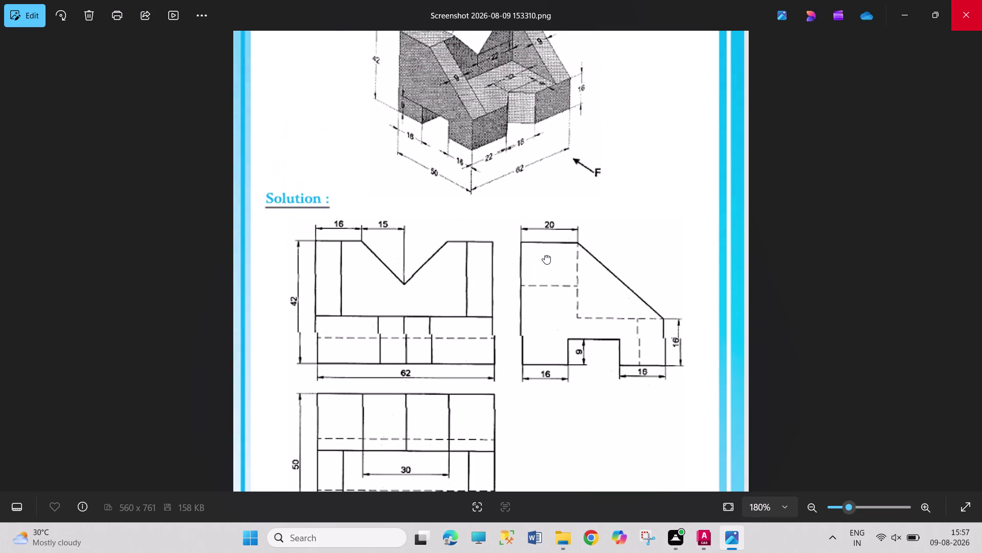
drag(544, 250, 545, 275)
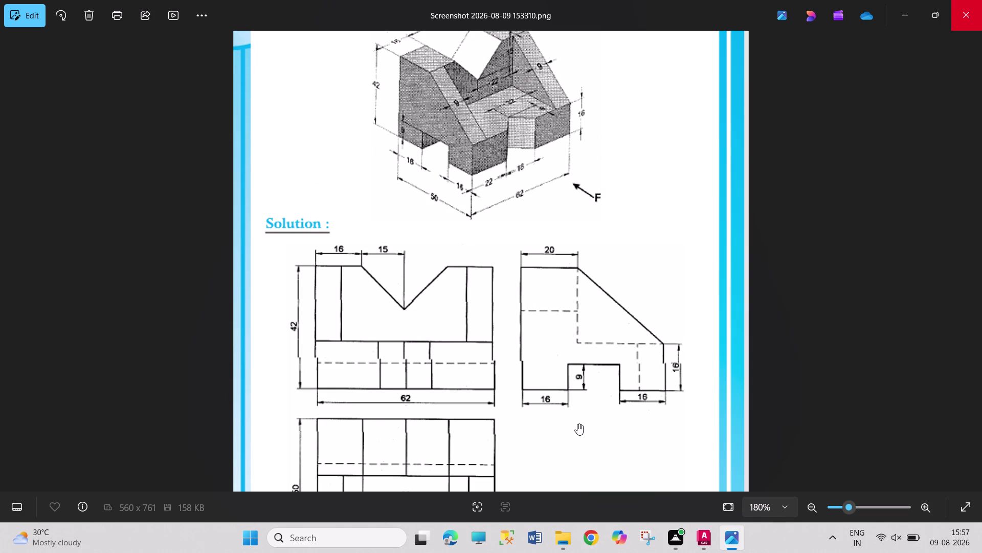
click(702, 537)
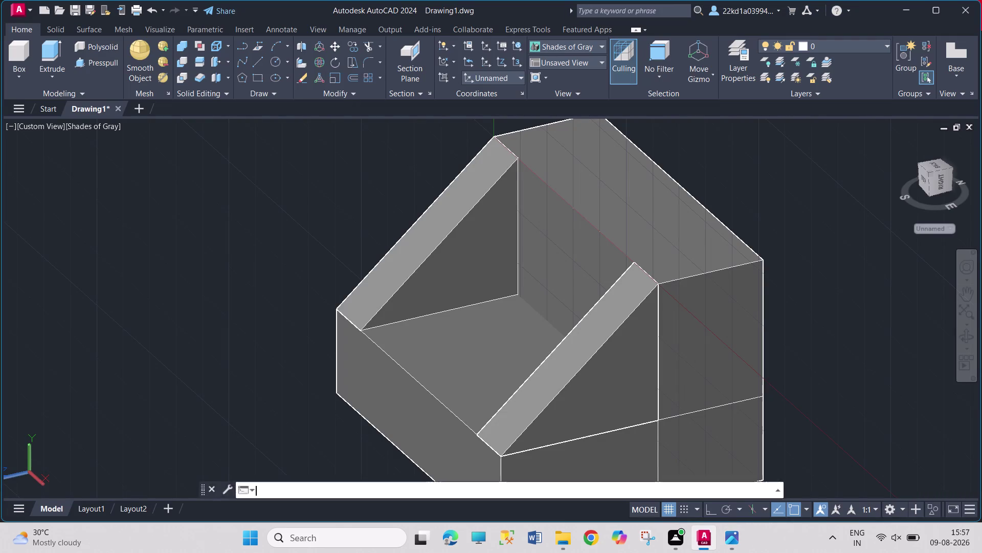
Cancel any pending command and clear the selection with empty selection windows.
key(space)
key(space)
key(Escape)
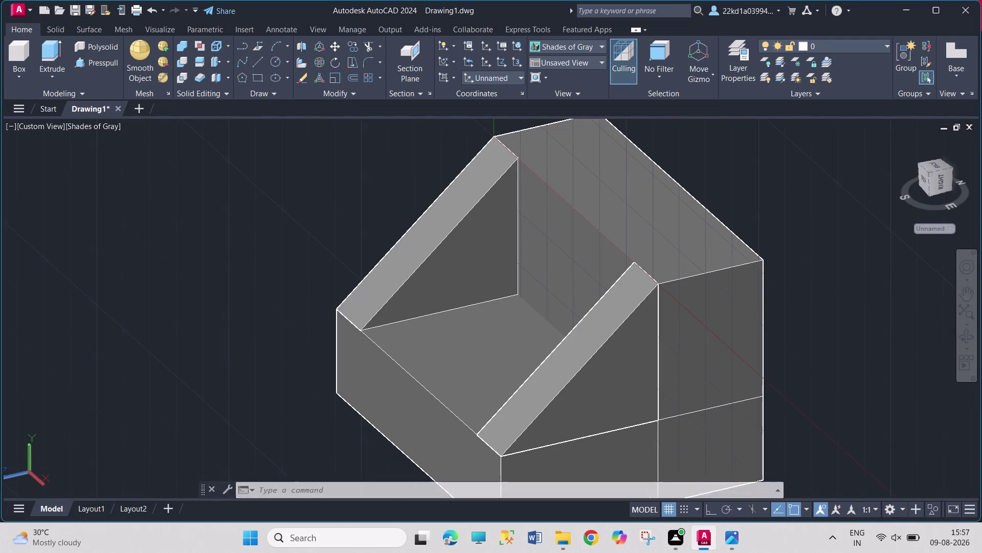
key(Escape)
key(Escape)
key(Escape)
key(Escape)
key(Escape)
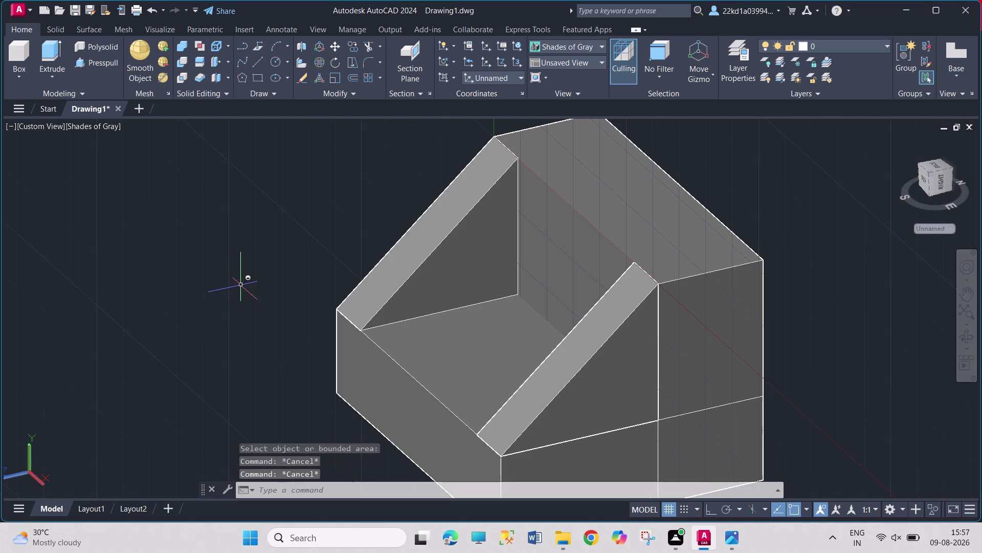
key(Escape)
key(Escape)
click(205, 244)
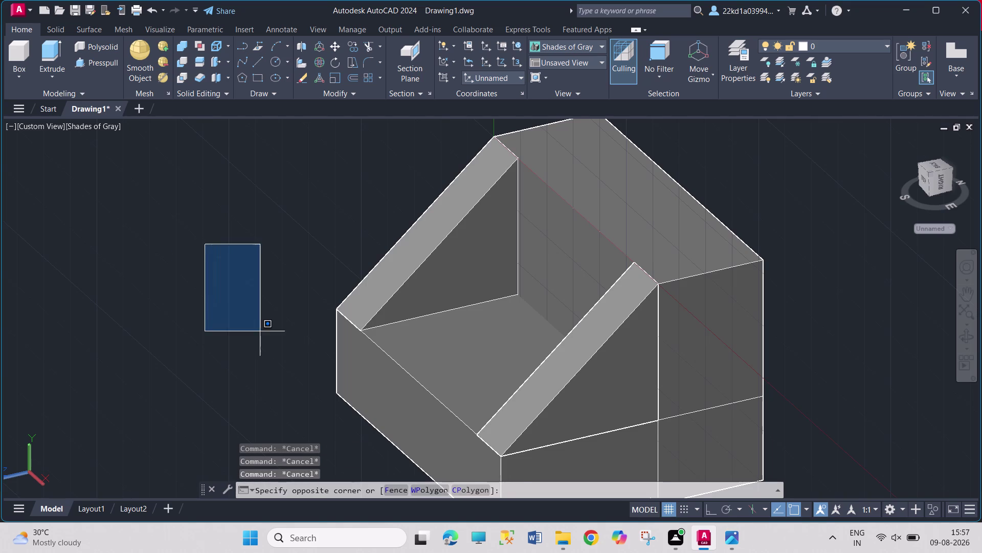
drag(260, 332, 258, 327)
drag(180, 201, 178, 212)
click(268, 326)
click(257, 211)
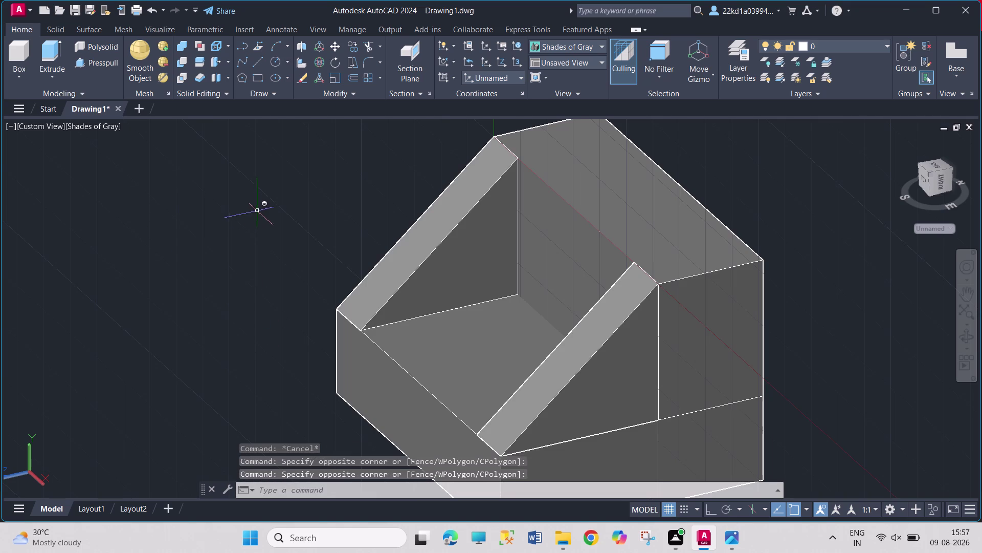
drag(306, 320, 305, 313)
drag(147, 169, 145, 175)
click(217, 299)
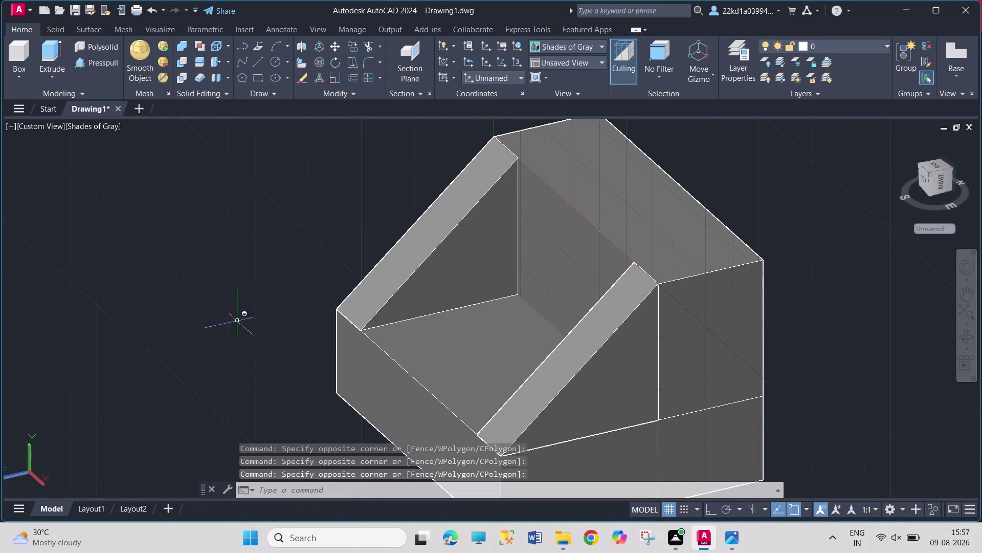
Orbit and zoom the solid to face its right side close up.
middle_drag(242, 328, 210, 266)
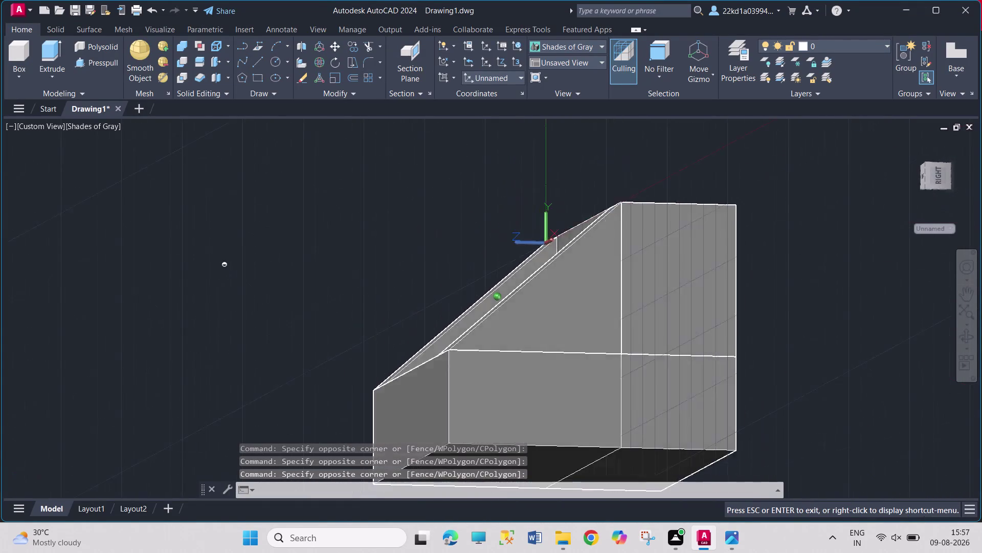
middle_drag(210, 265, 142, 301)
middle_drag(376, 279, 384, 282)
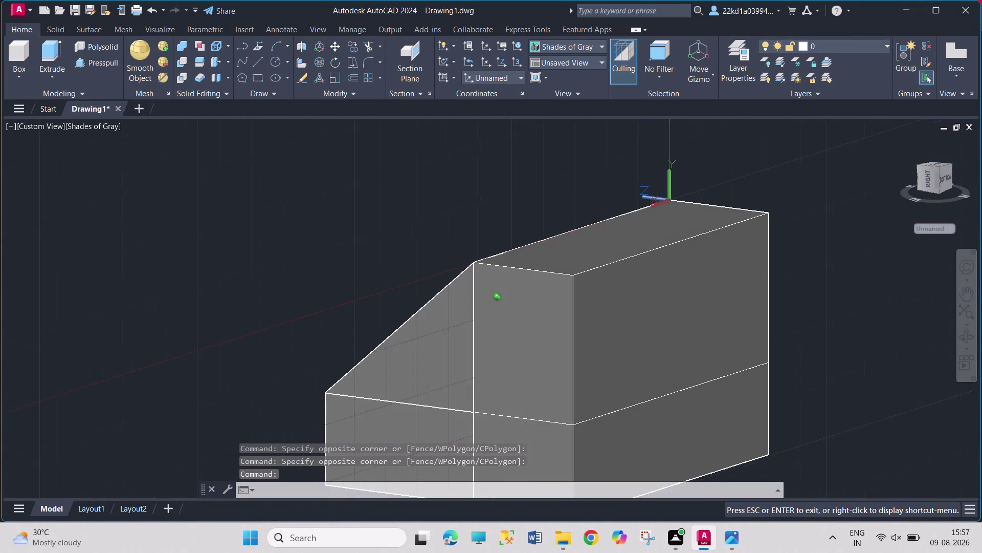
middle_drag(384, 282, 396, 287)
scroll(up, 3)
scroll(down, 3)
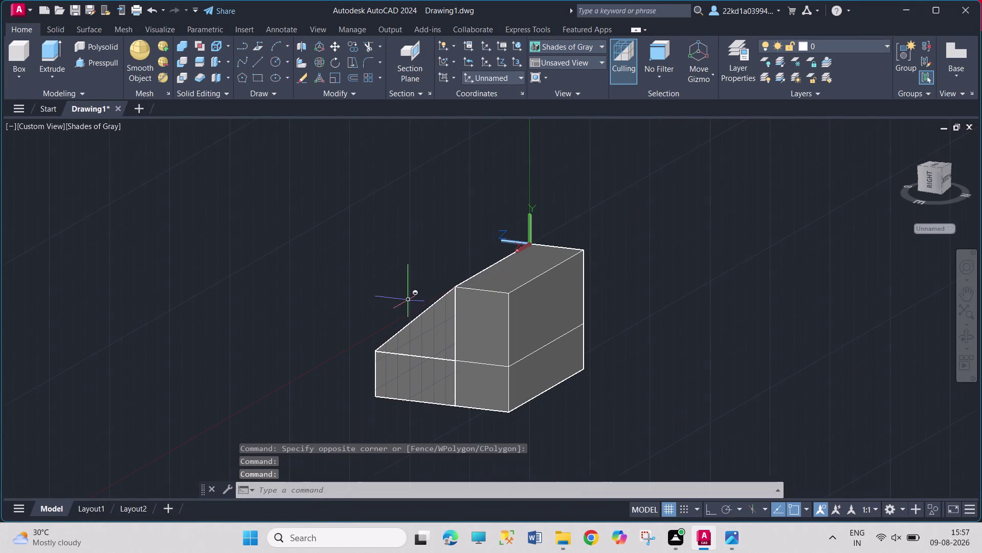
middle_drag(328, 290, 362, 297)
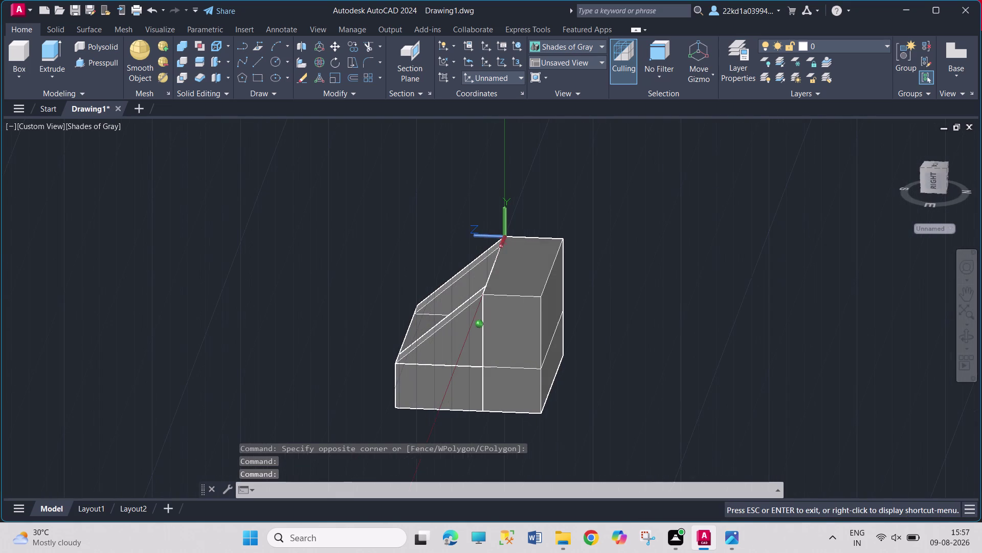
middle_drag(446, 427, 447, 420)
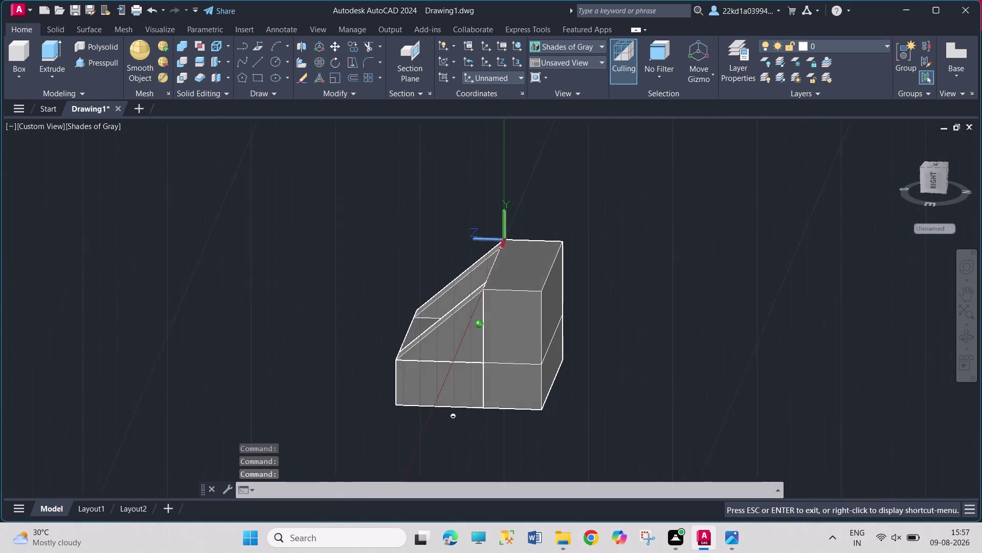
middle_drag(447, 419, 460, 415)
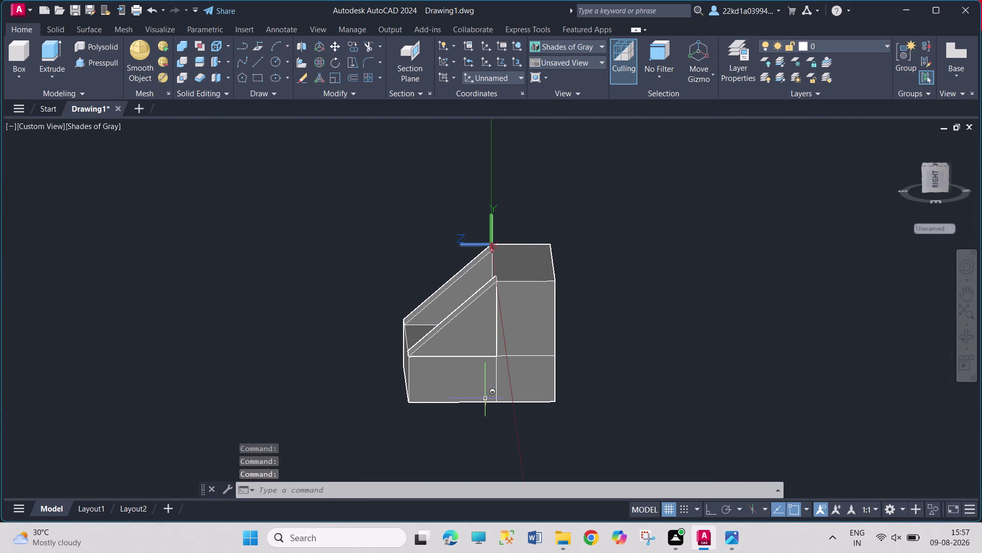
scroll(down, 3)
scroll(up, 3)
scroll(up, 3)
scroll(up, 3)
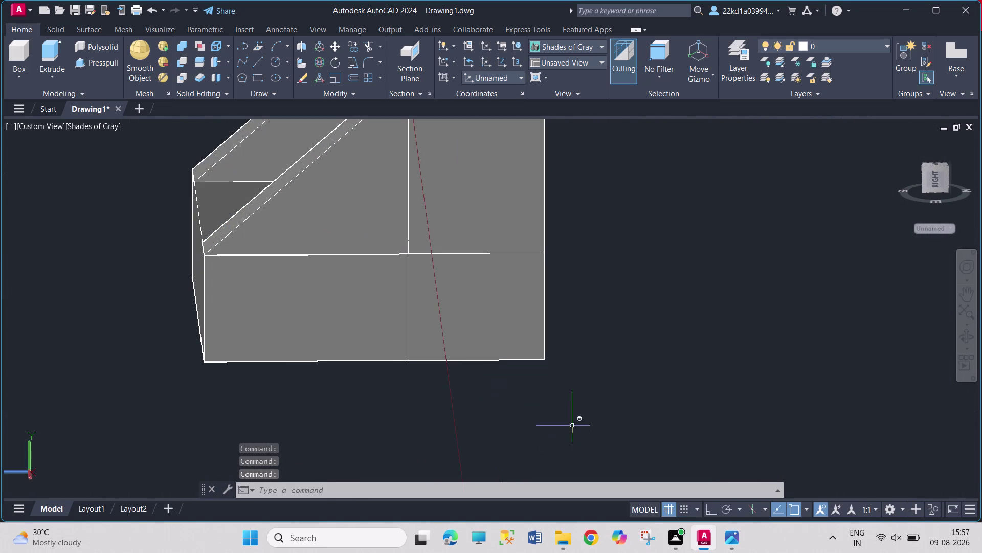
middle_drag(355, 376, 359, 346)
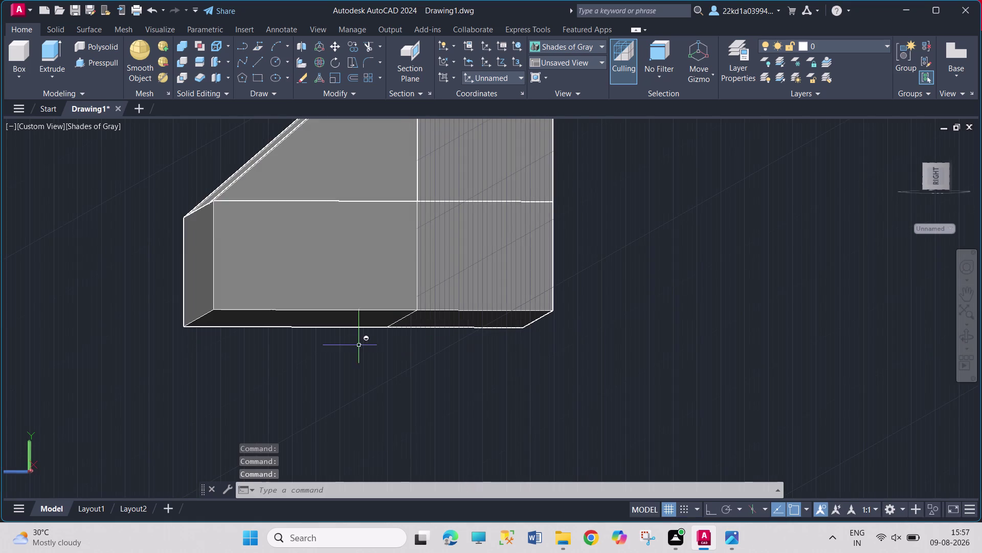
scroll(up, 3)
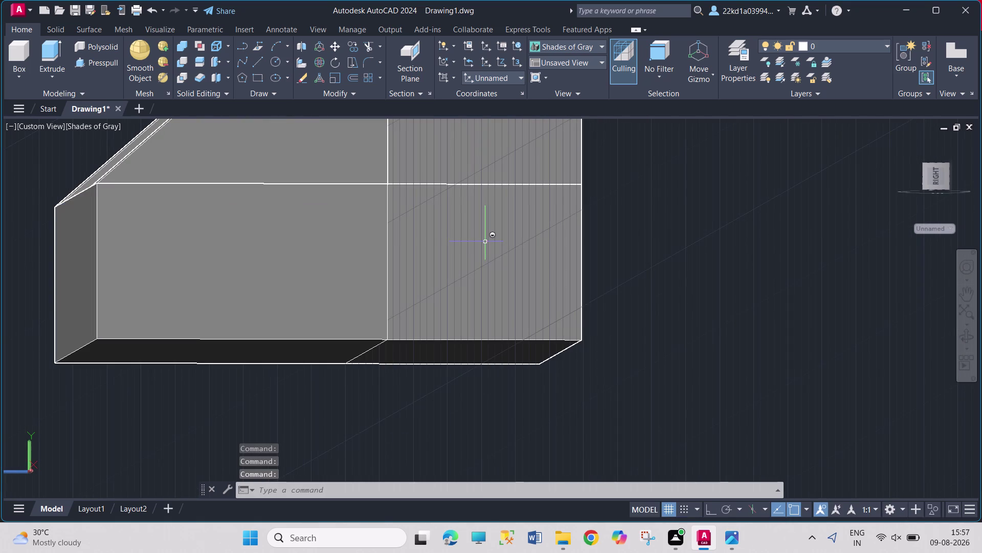
middle_drag(486, 242, 480, 262)
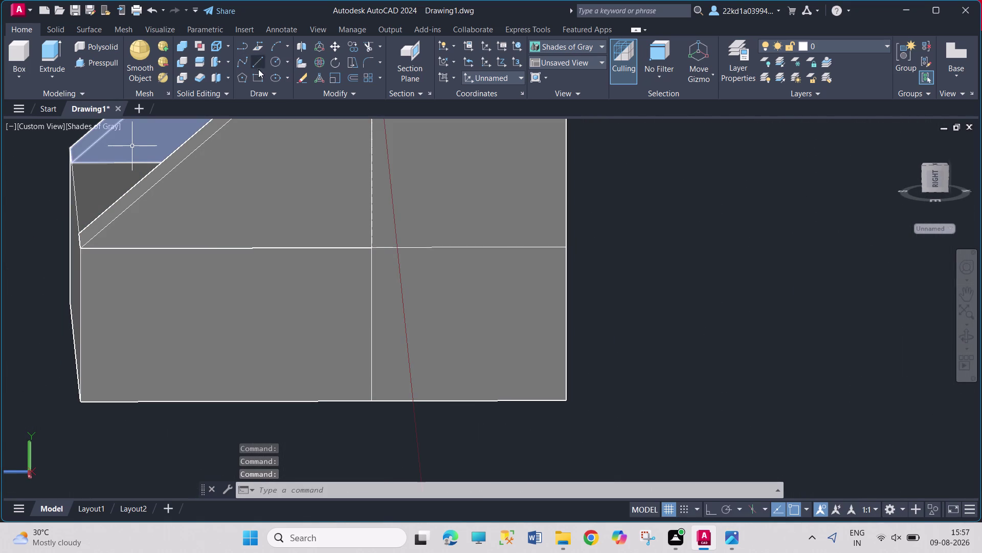
drag(256, 65, 256, 70)
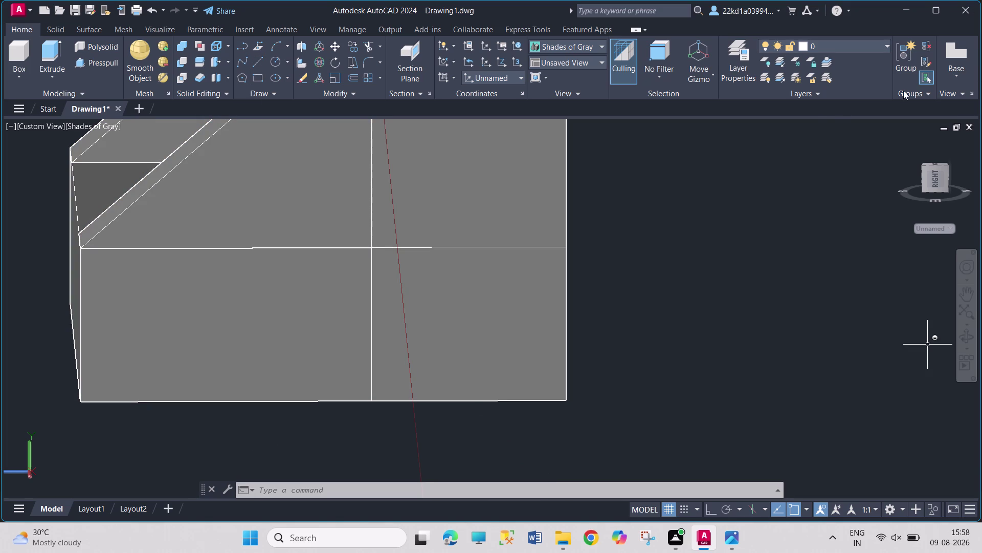
Compare the model's right side against the reference sheet in Photos.
click(733, 527)
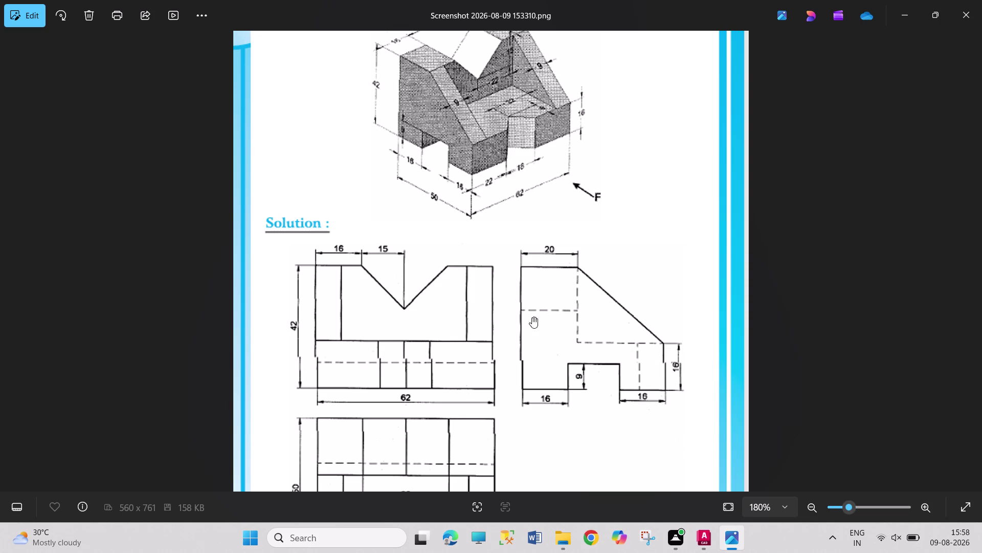
click(707, 533)
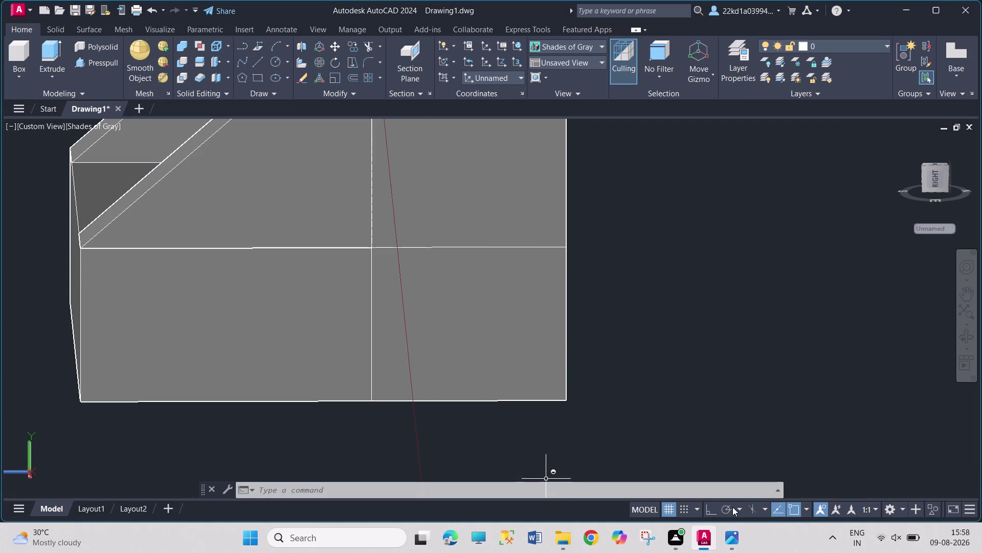
click(258, 61)
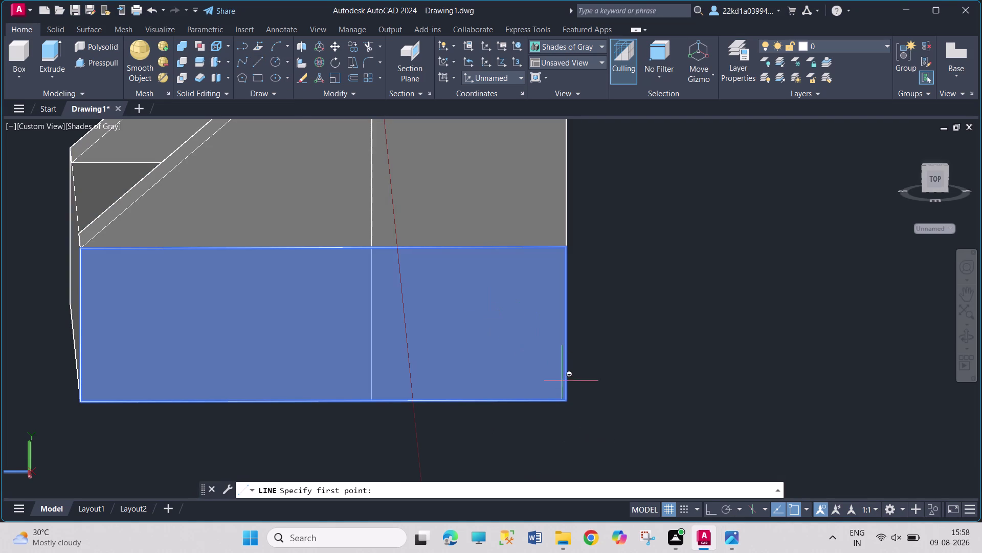
click(566, 398)
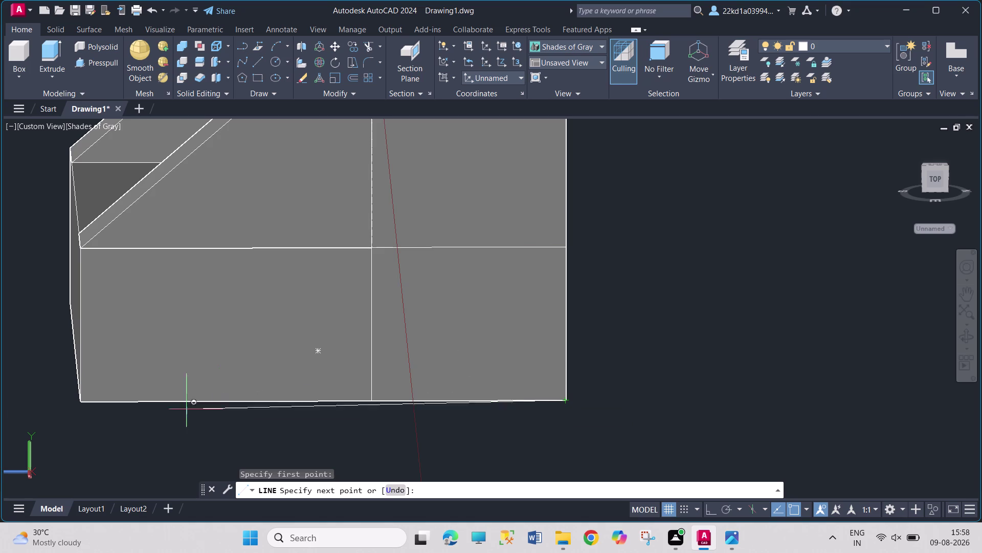
click(715, 506)
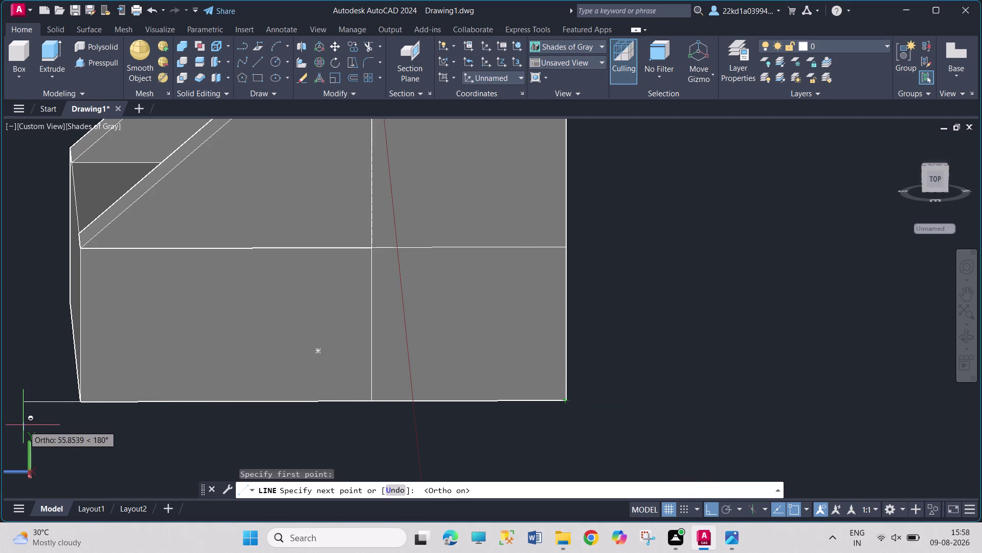
text(16)
key(Return)
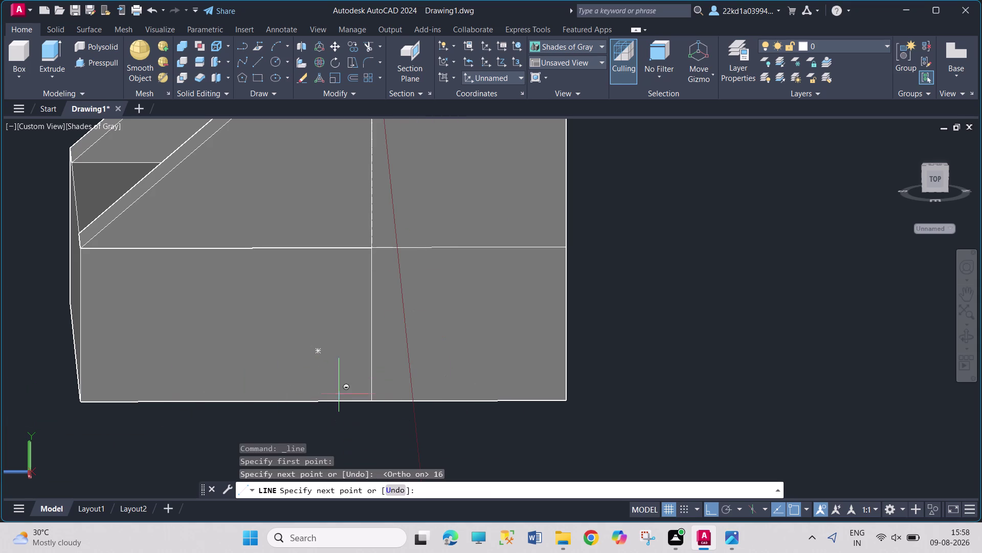
click(733, 541)
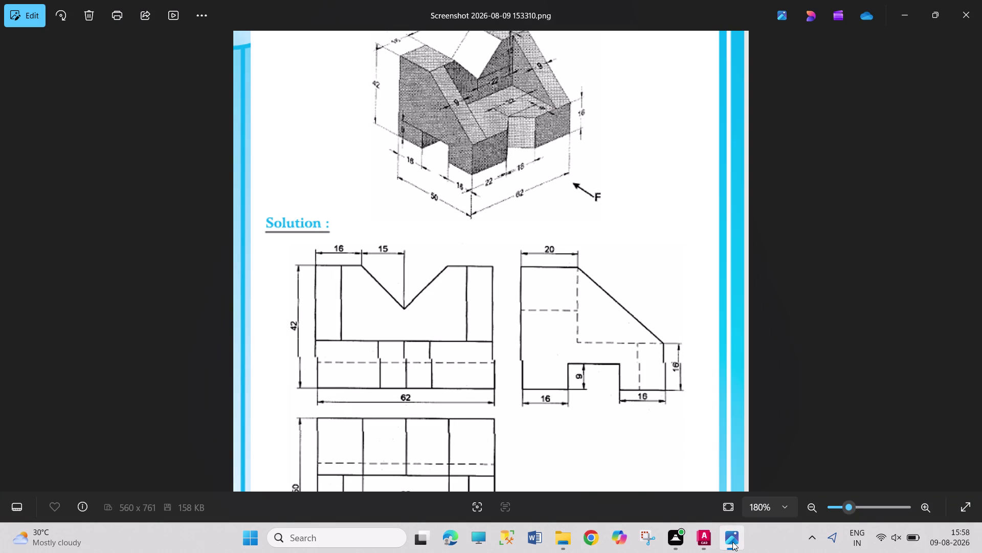
click(702, 536)
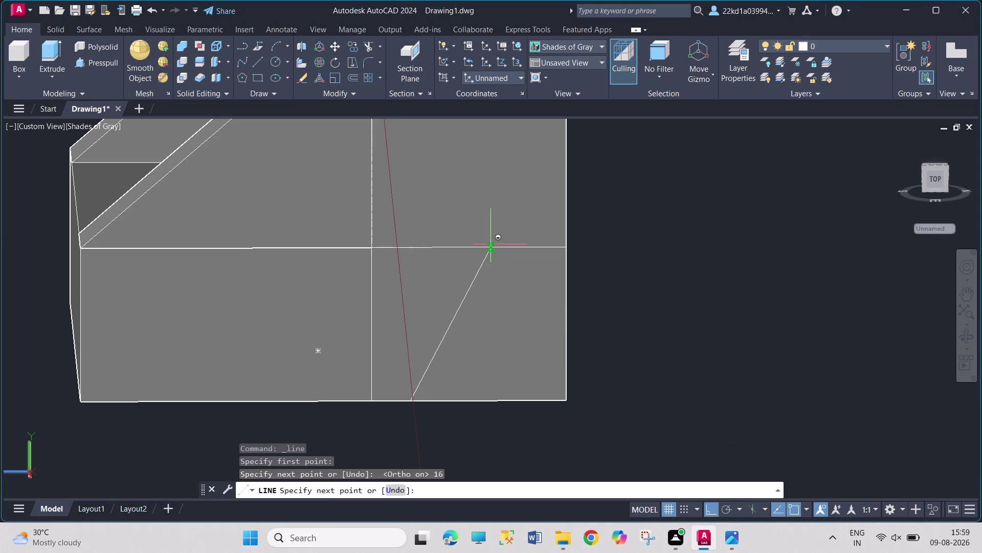
key(asterisk)
key(Return)
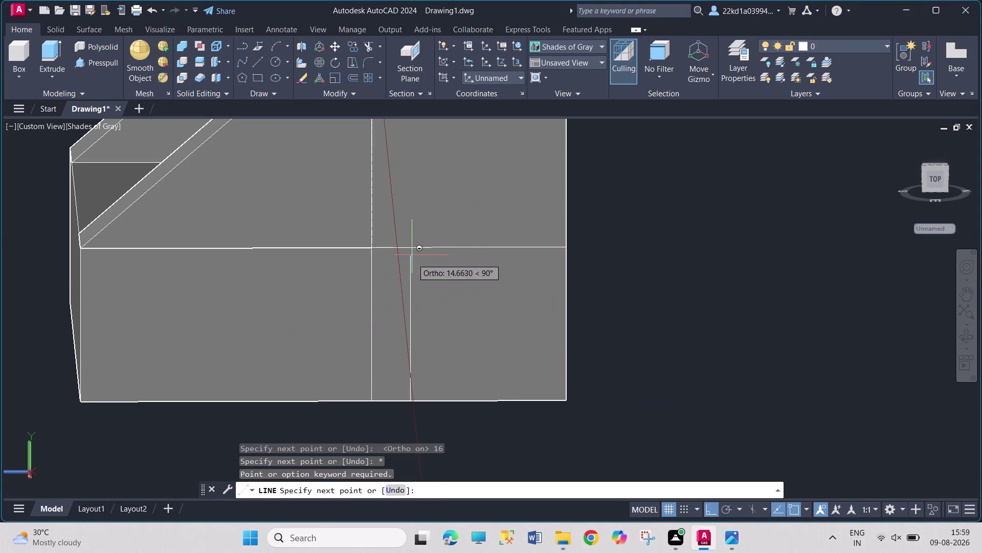
click(150, 9)
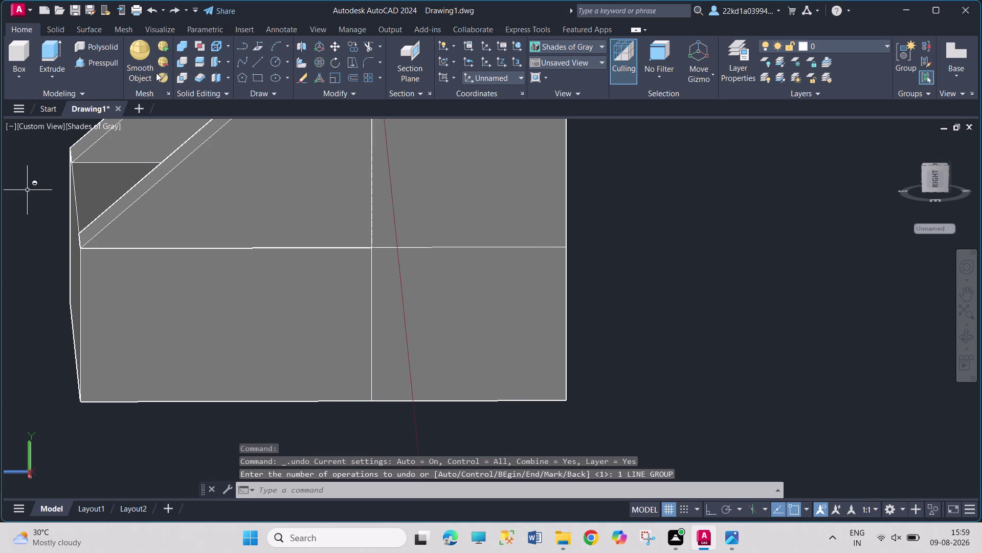
click(259, 60)
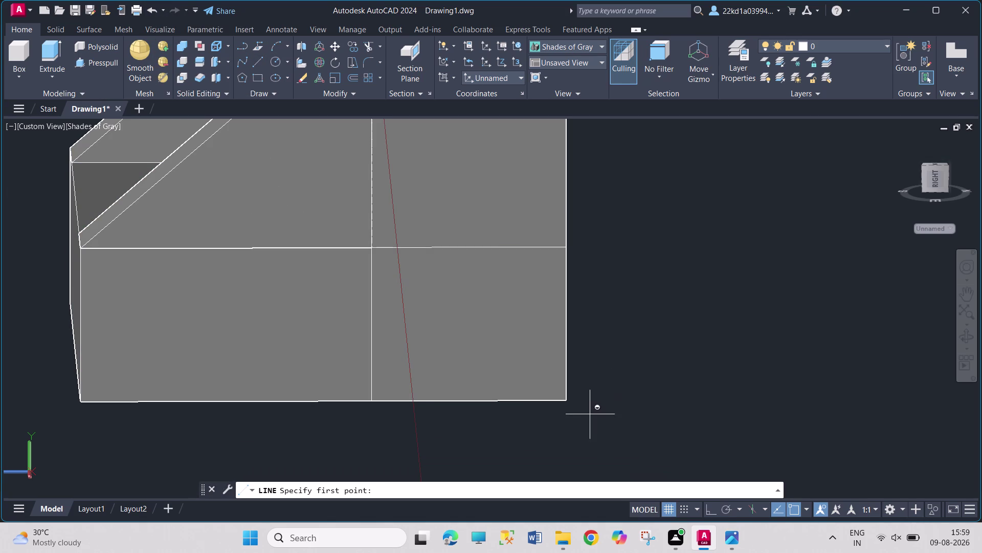
drag(569, 400, 565, 399)
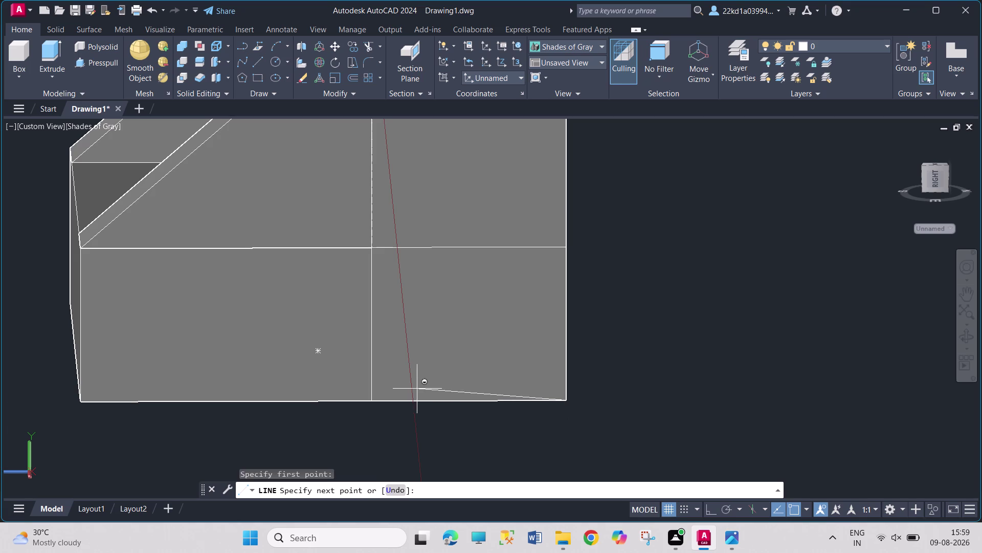
click(710, 508)
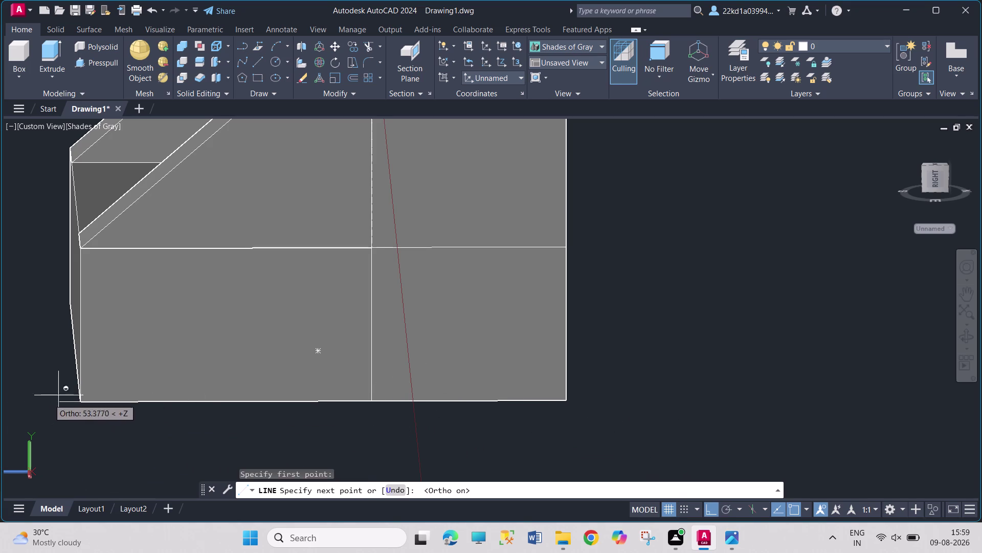
text(19)
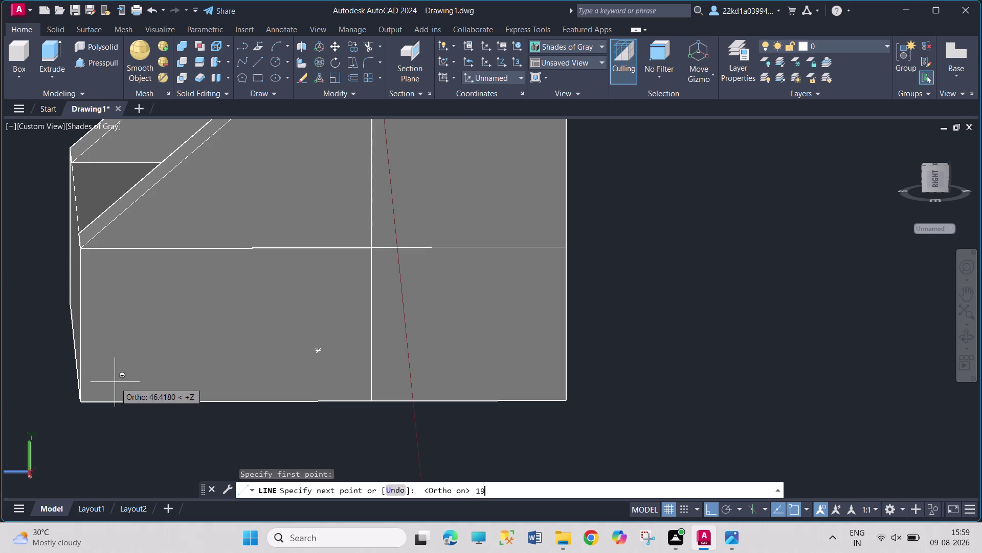
key(Return)
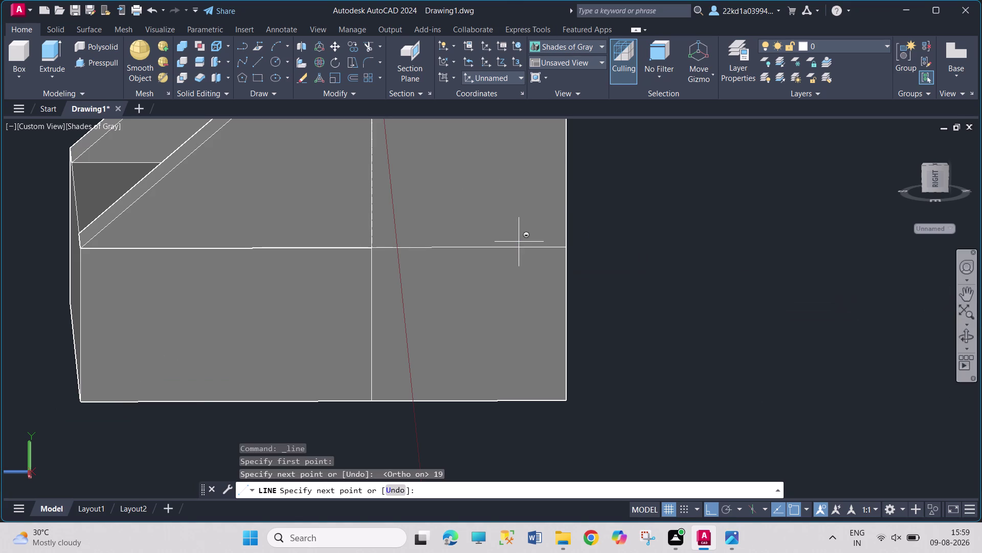
key(Escape)
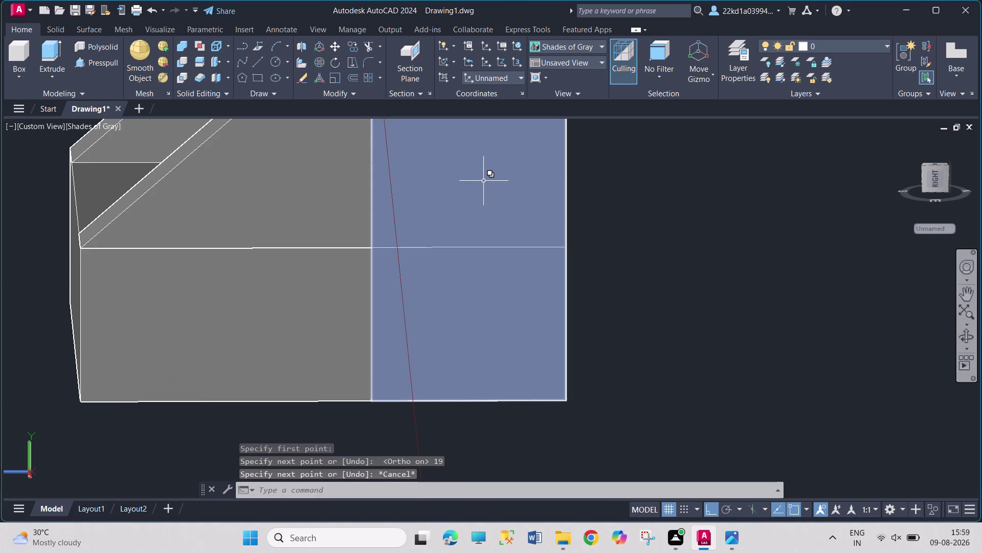
key(ctrl+z)
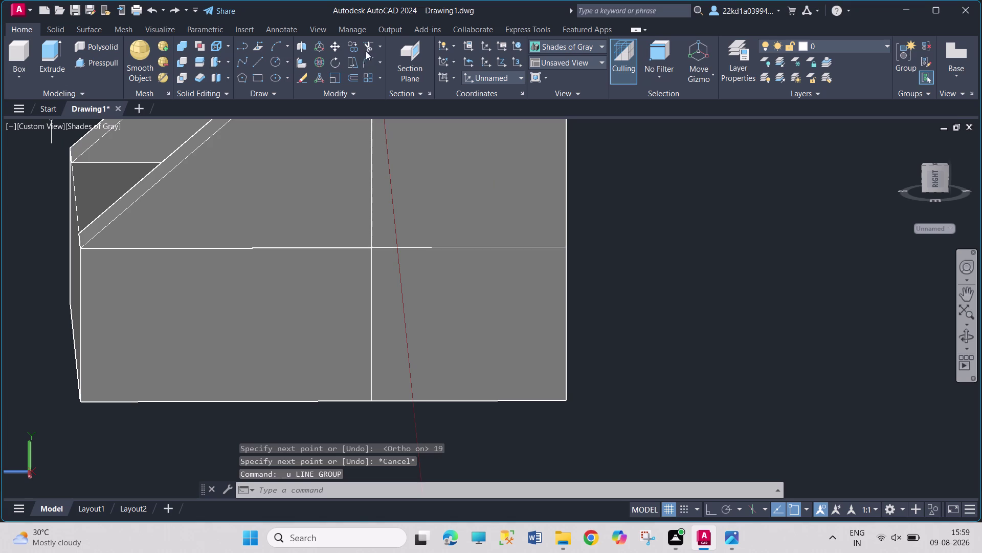
click(252, 61)
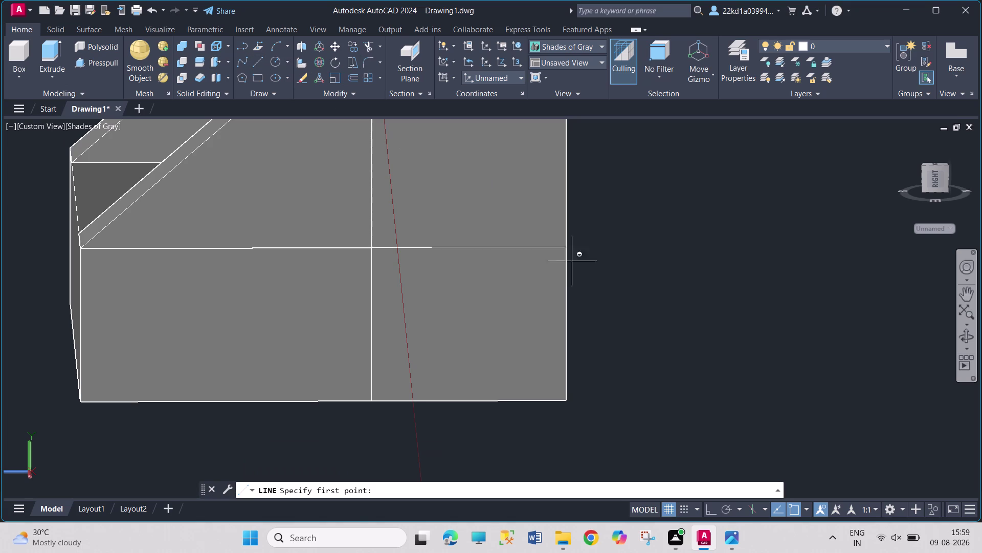
Draw a 16-unit vertical line up from the side face's bottom edge.
drag(566, 397, 557, 397)
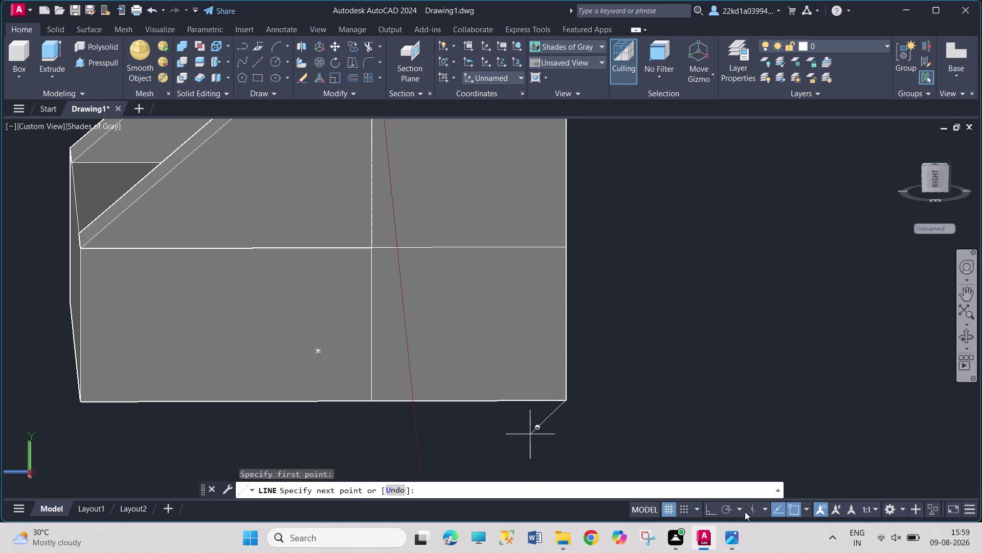
click(708, 511)
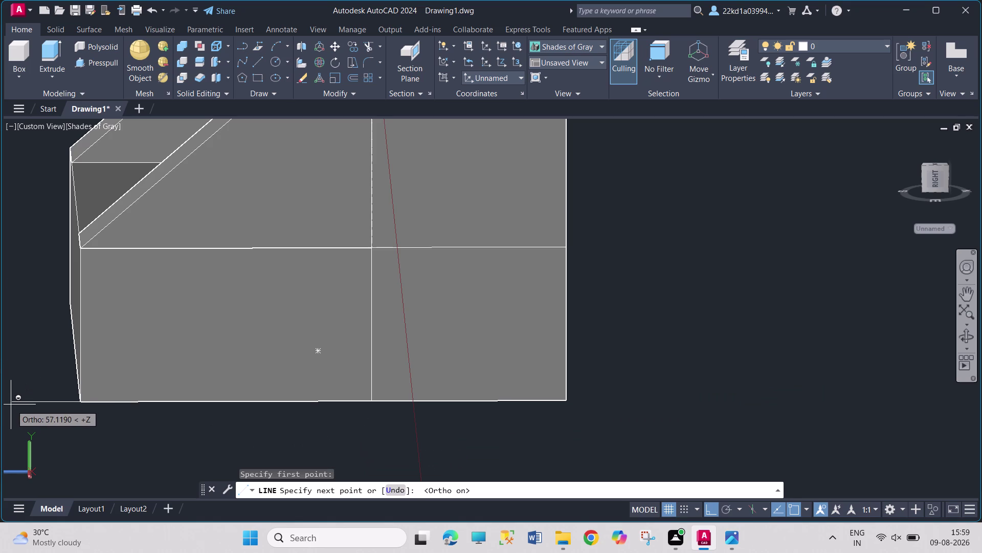
key(1)
key(6)
key(Return)
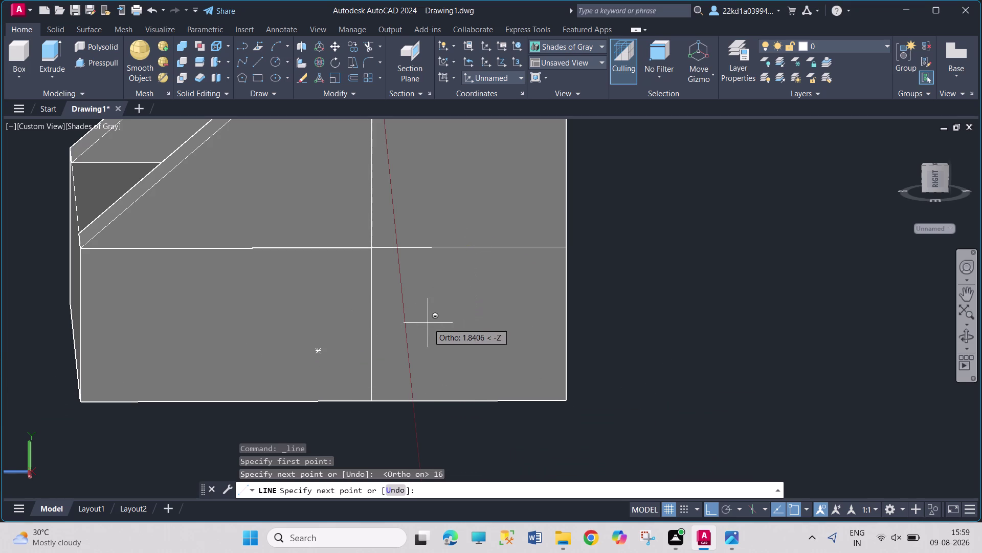
middle_drag(428, 324, 386, 319)
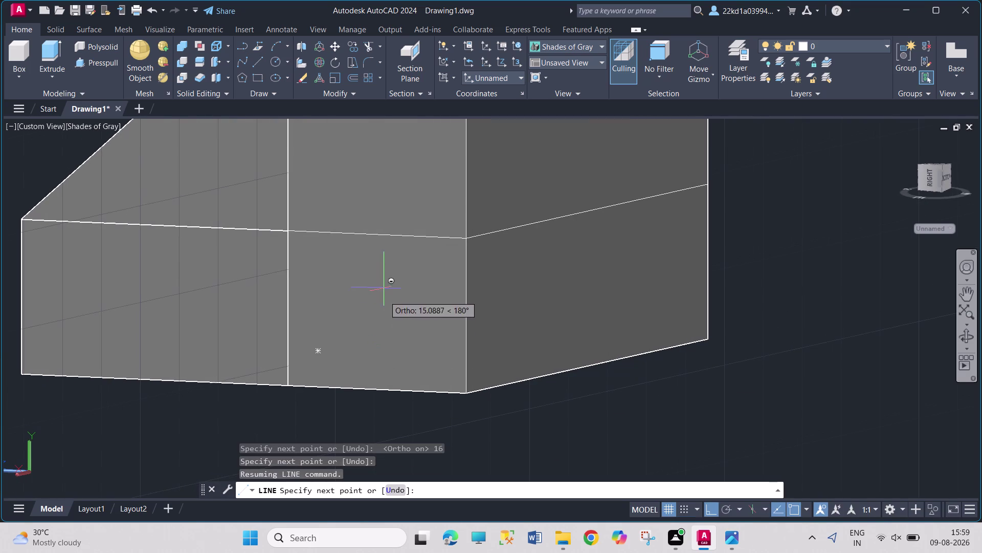
Continue the line 9, 18 and 9 units, ending the outline on the bottom edge.
middle_drag(355, 346, 226, 333)
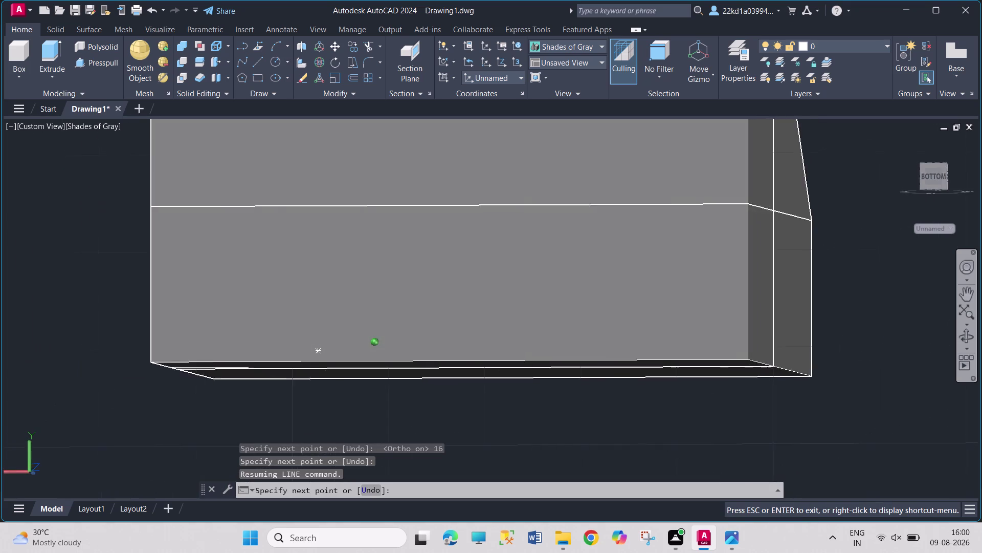
middle_drag(227, 333, 185, 341)
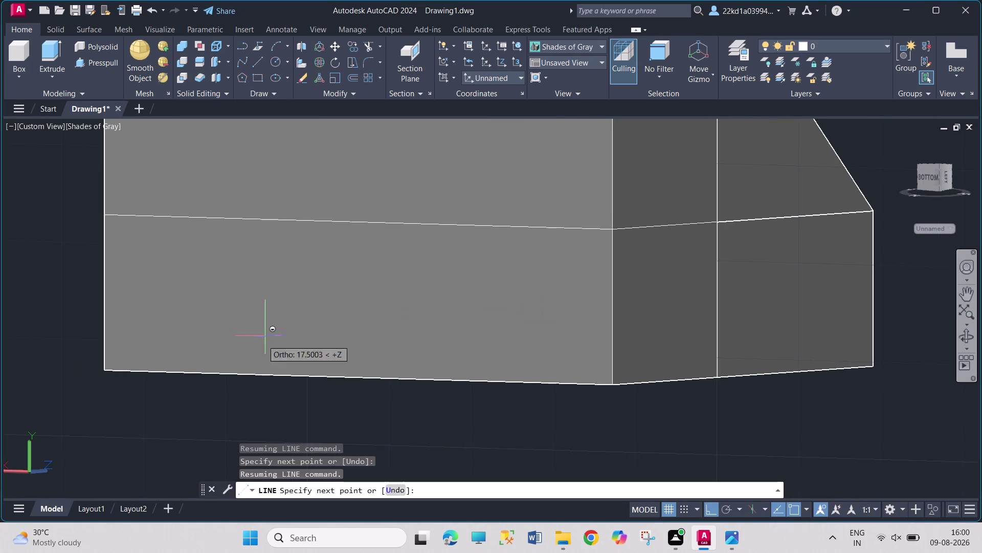
middle_drag(182, 364, 294, 349)
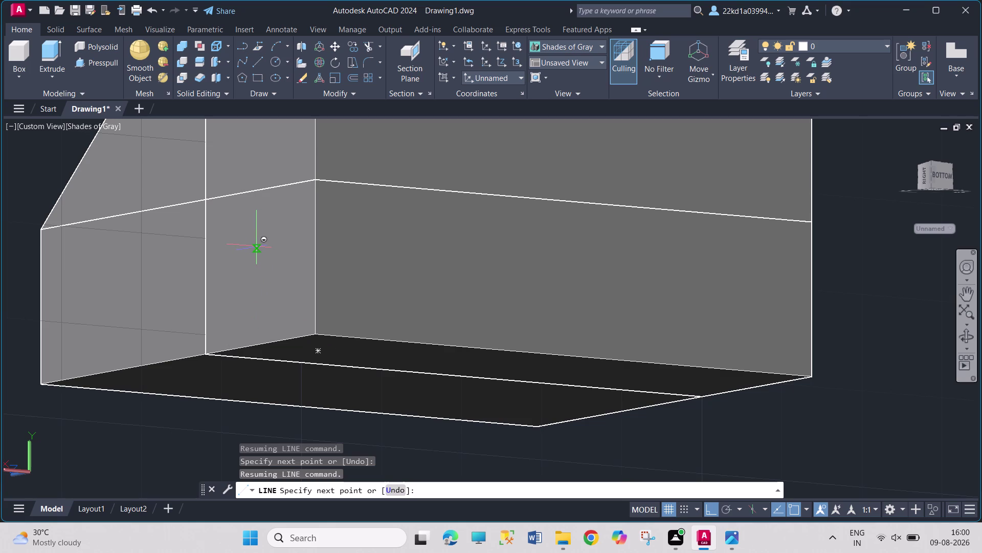
key(9)
key(Return)
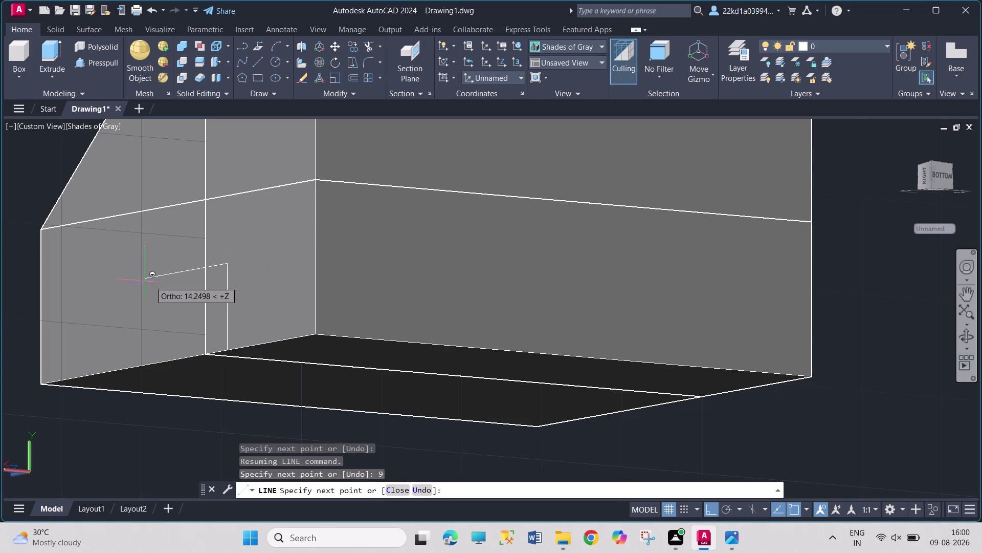
middle_drag(119, 283, 173, 289)
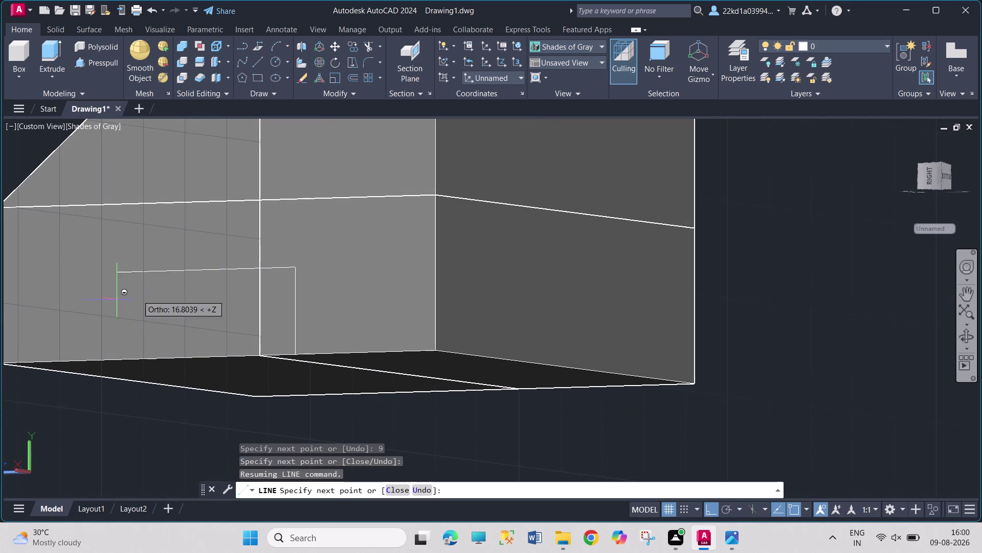
middle_drag(117, 299, 133, 303)
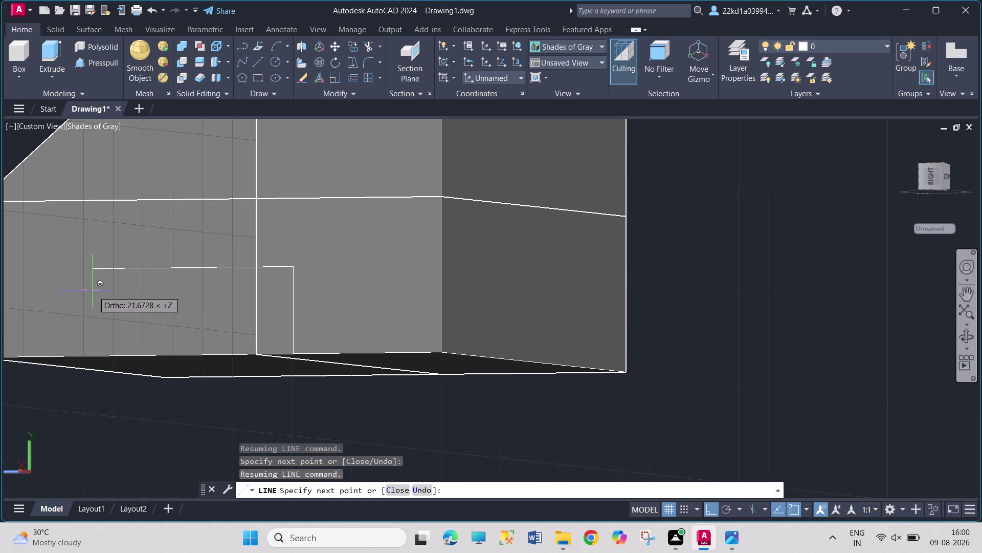
text(18)
key(Return)
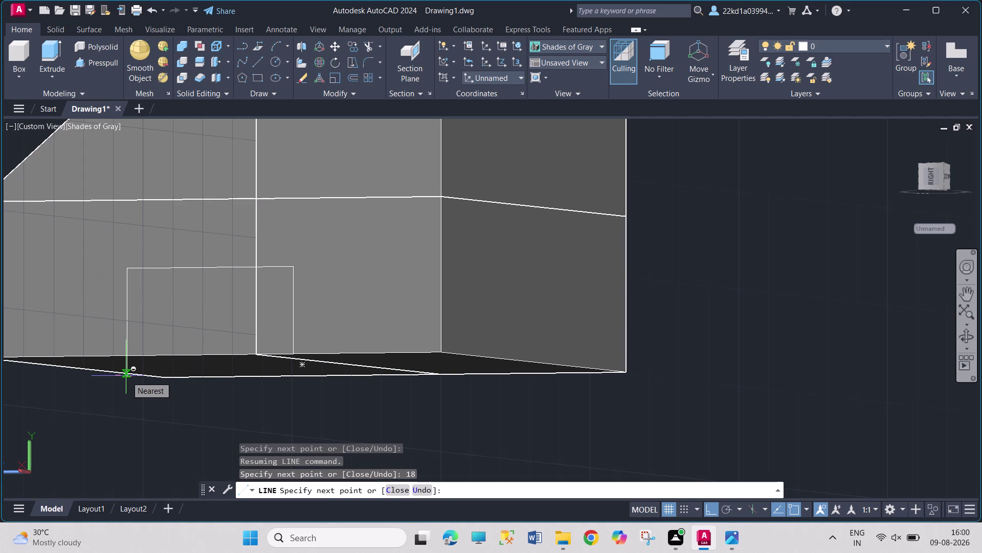
key(9)
key(Return)
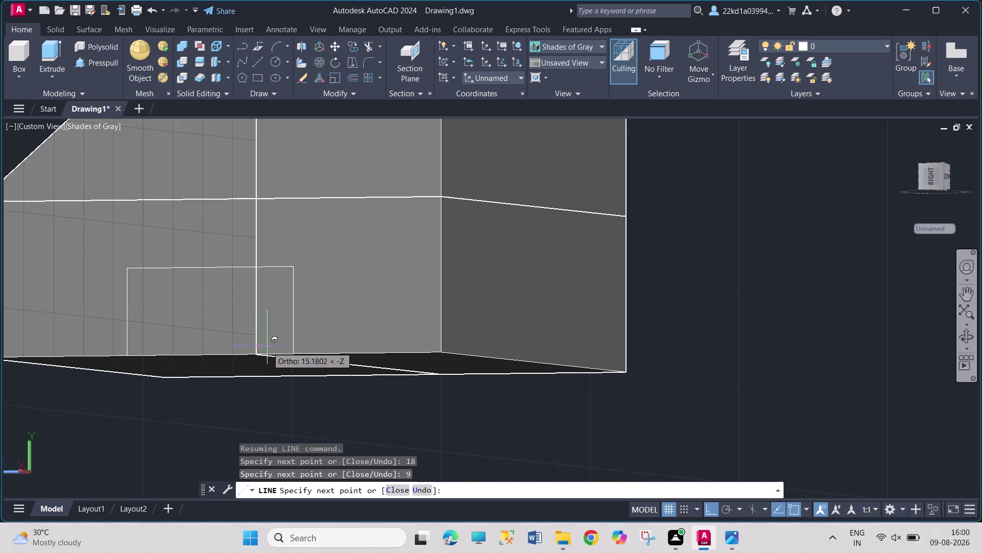
click(292, 354)
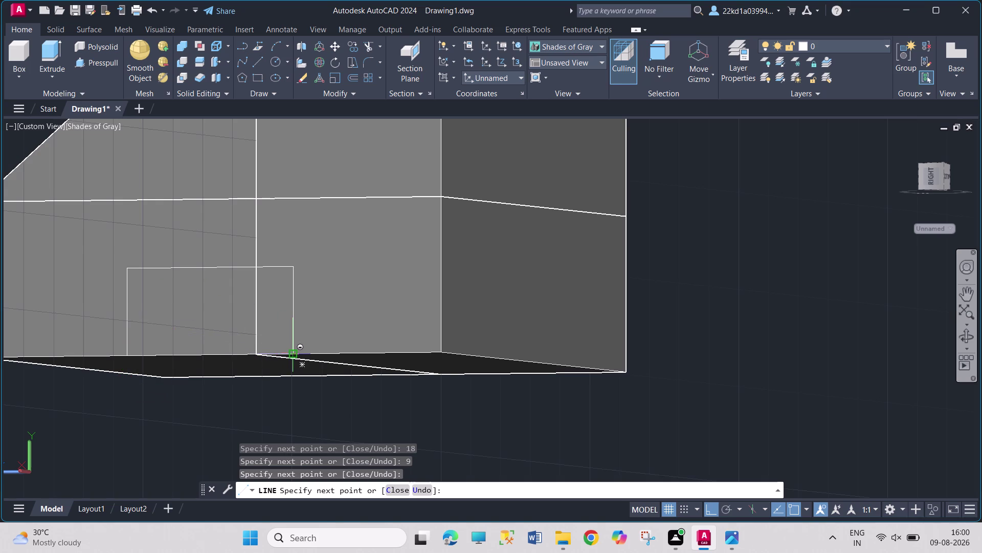
key(Escape)
click(158, 272)
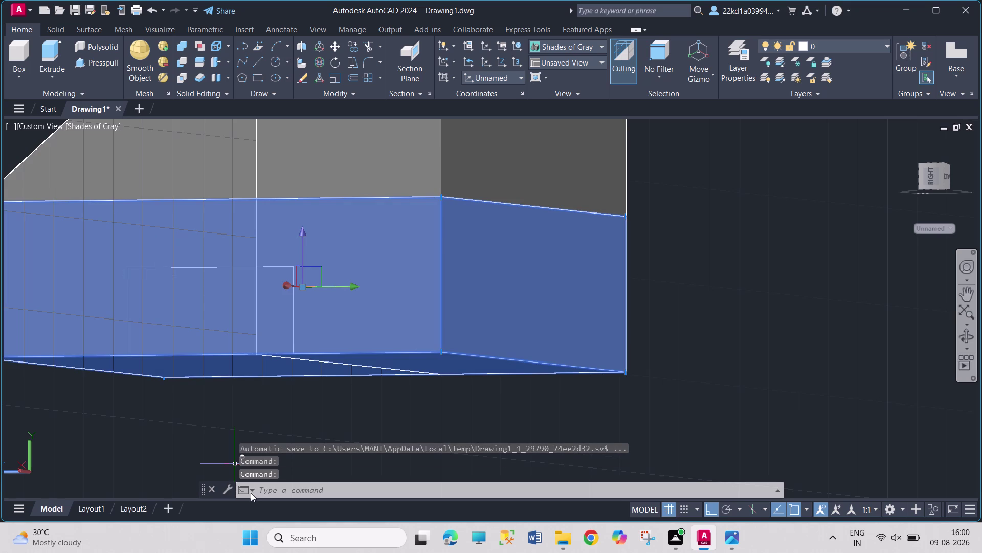
key(Escape)
key(Escape)
key(Escape)
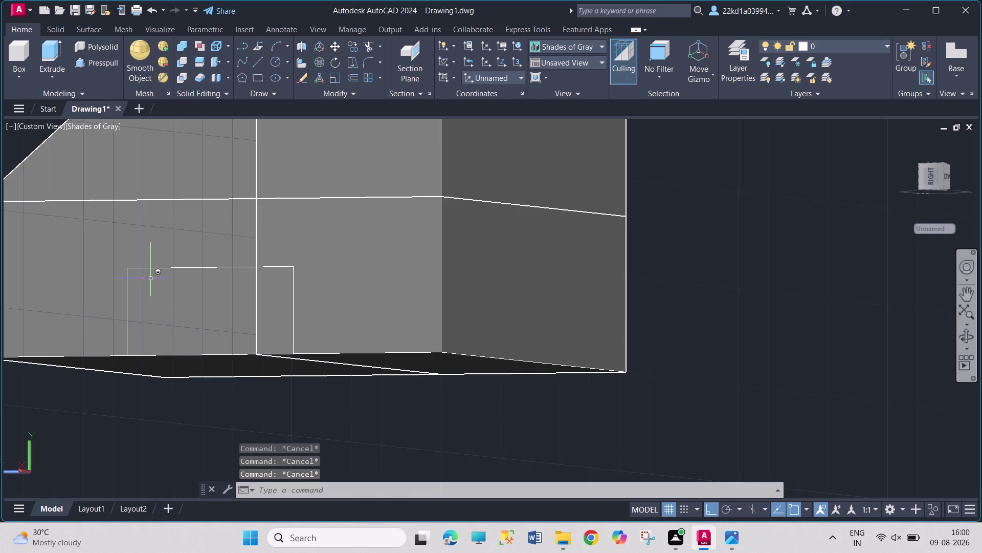
click(152, 270)
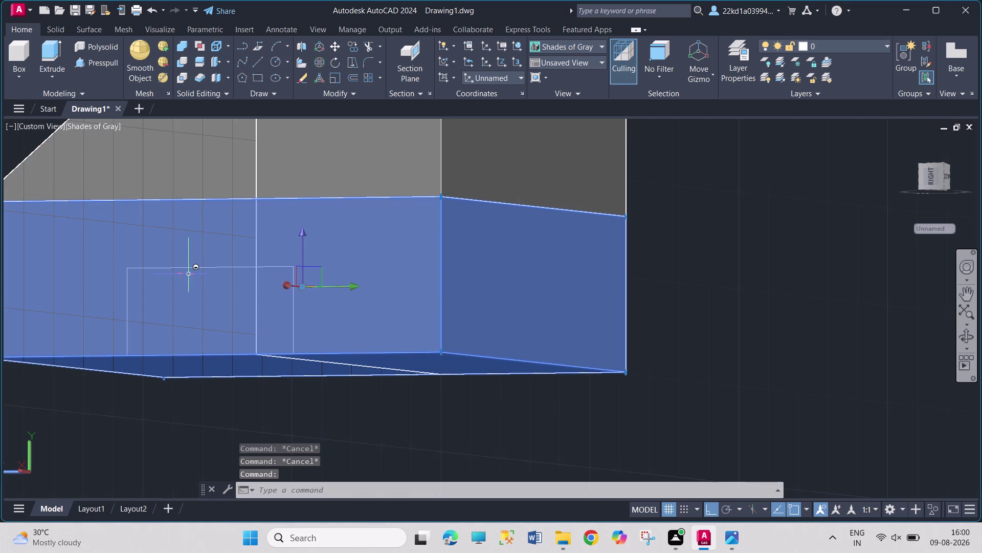
click(188, 274)
click(189, 272)
click(191, 270)
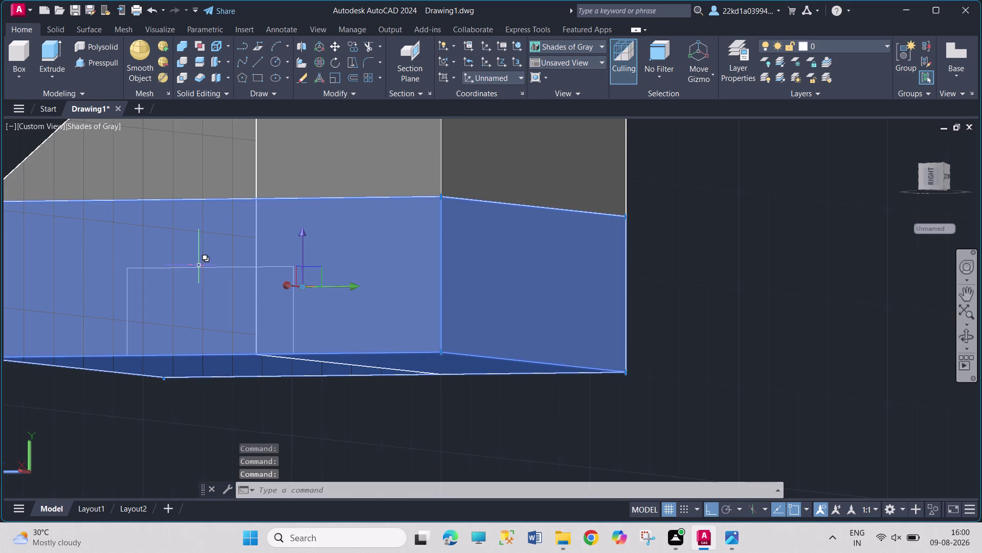
click(199, 266)
click(267, 327)
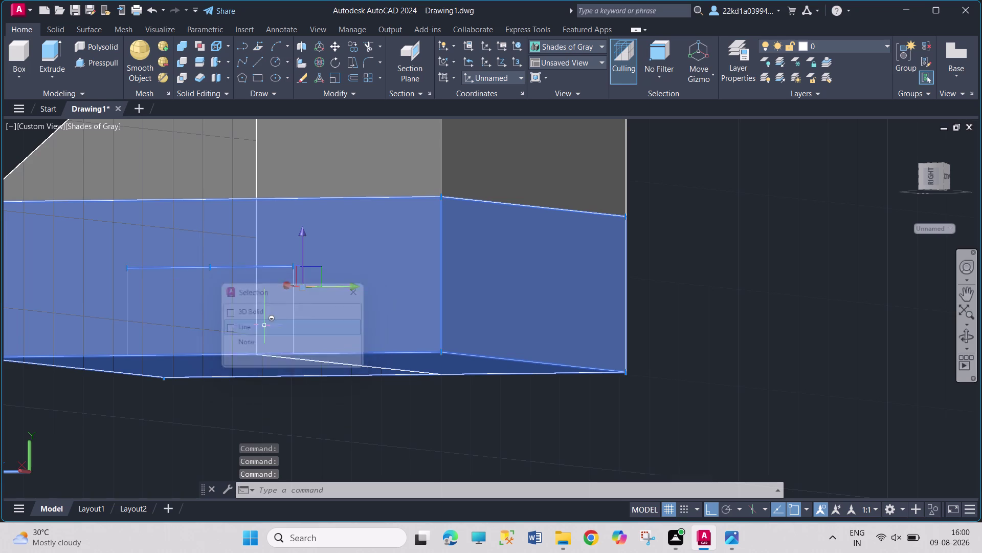
click(127, 323)
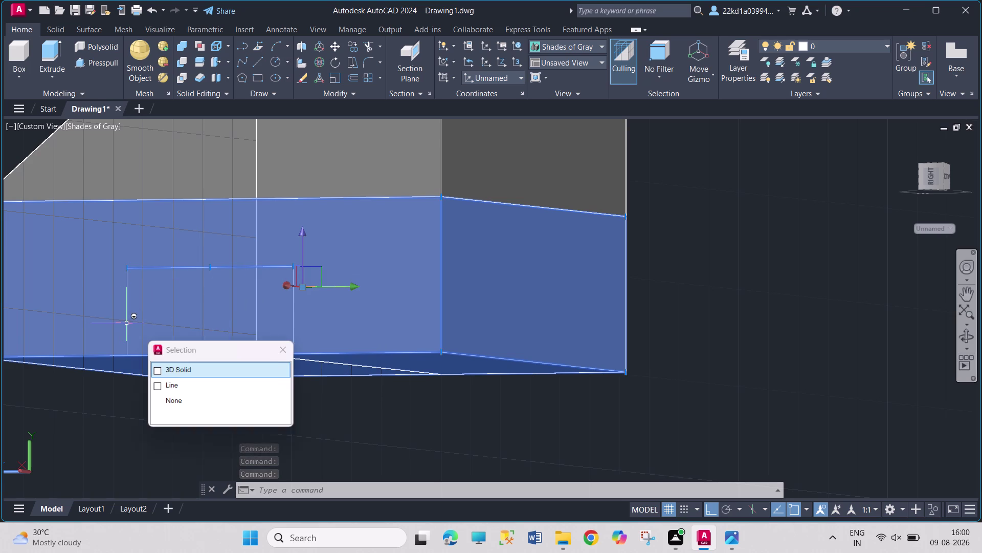
click(170, 386)
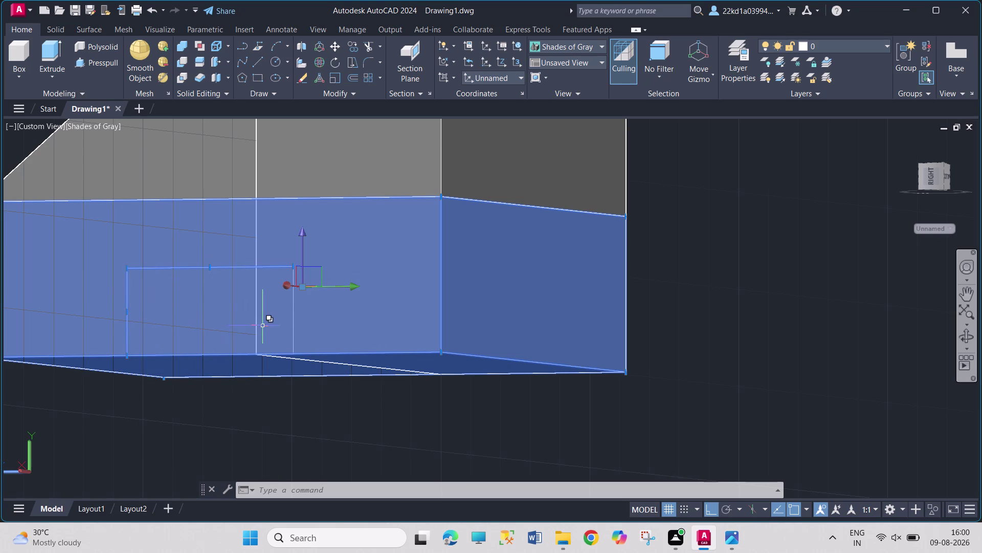
click(293, 328)
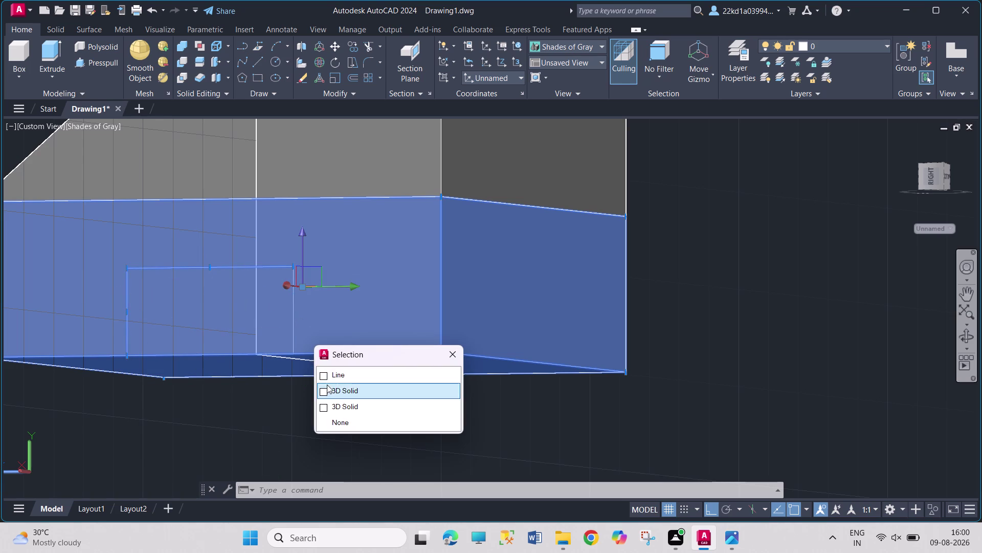
click(330, 373)
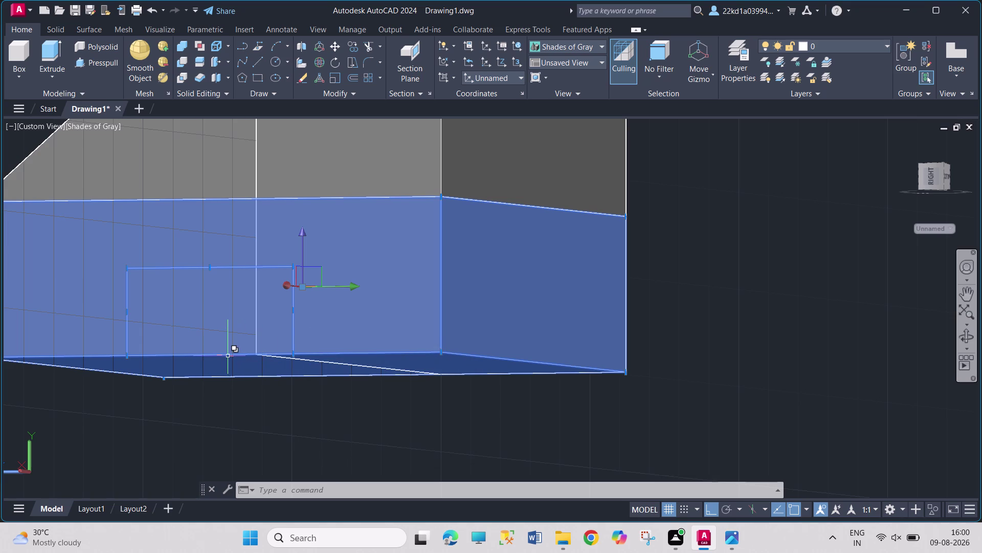
click(228, 356)
click(275, 431)
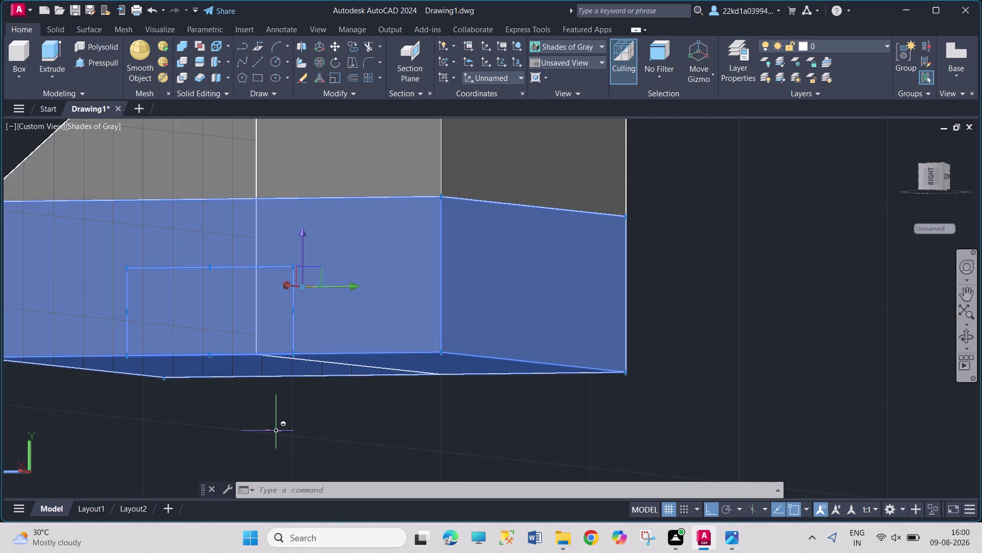
key(k)
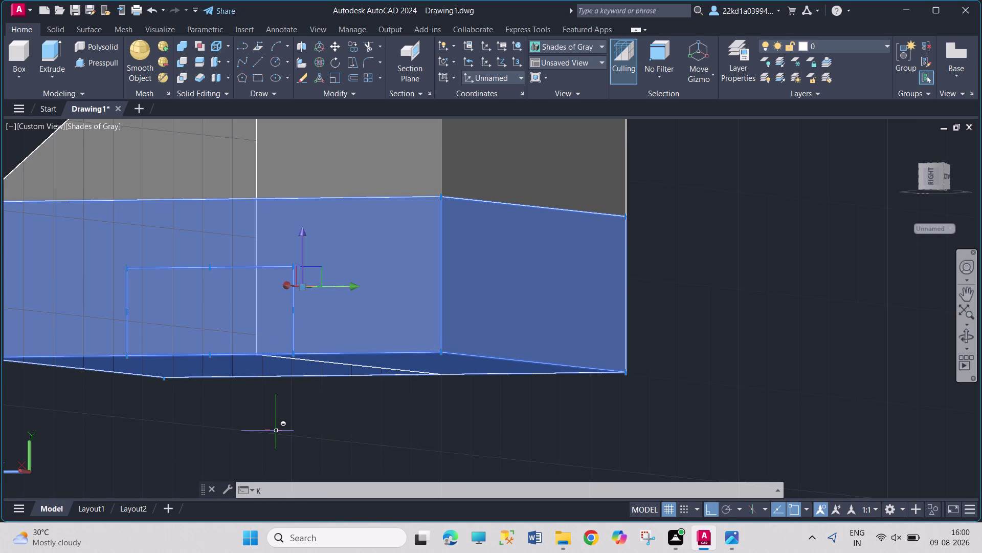
key(BackSpace)
key(j)
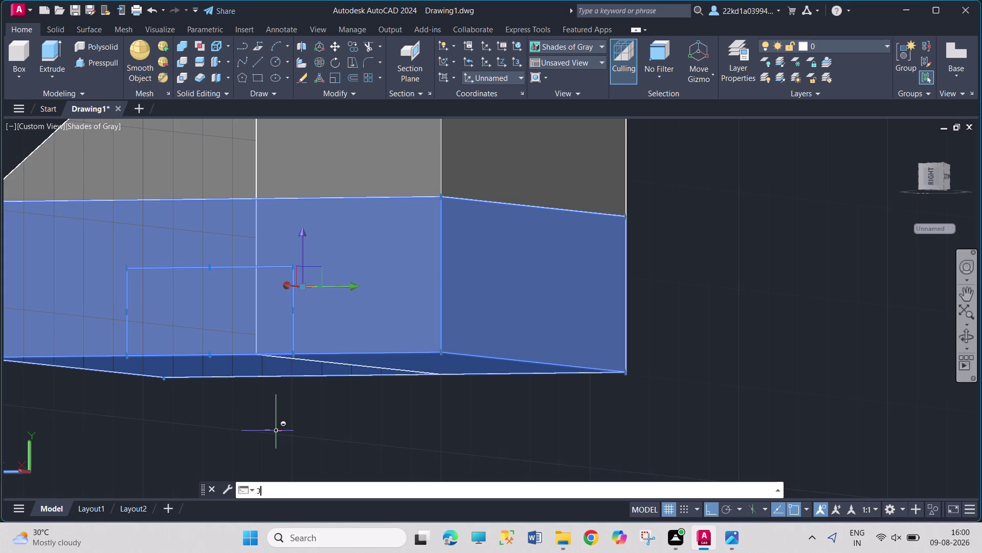
text(OIN)
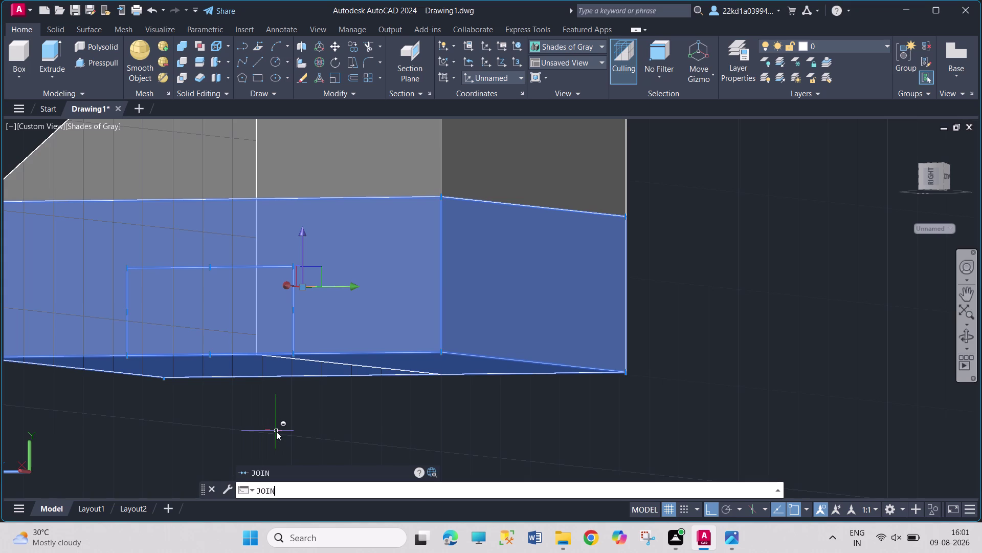
Press-pull the narrow and wider rectangular areas through the wall to cut the notch.
click(289, 467)
click(93, 62)
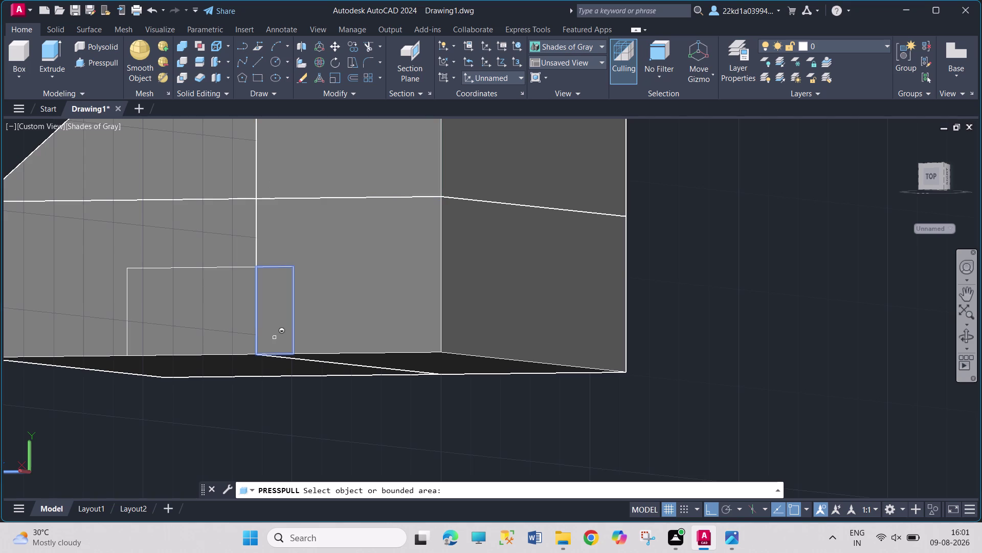
drag(275, 335, 281, 334)
click(689, 275)
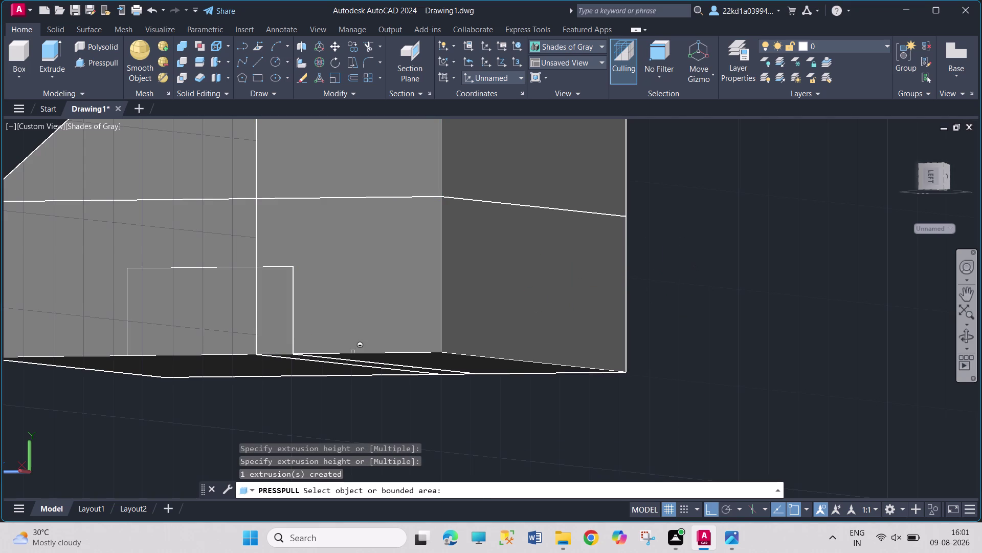
click(266, 326)
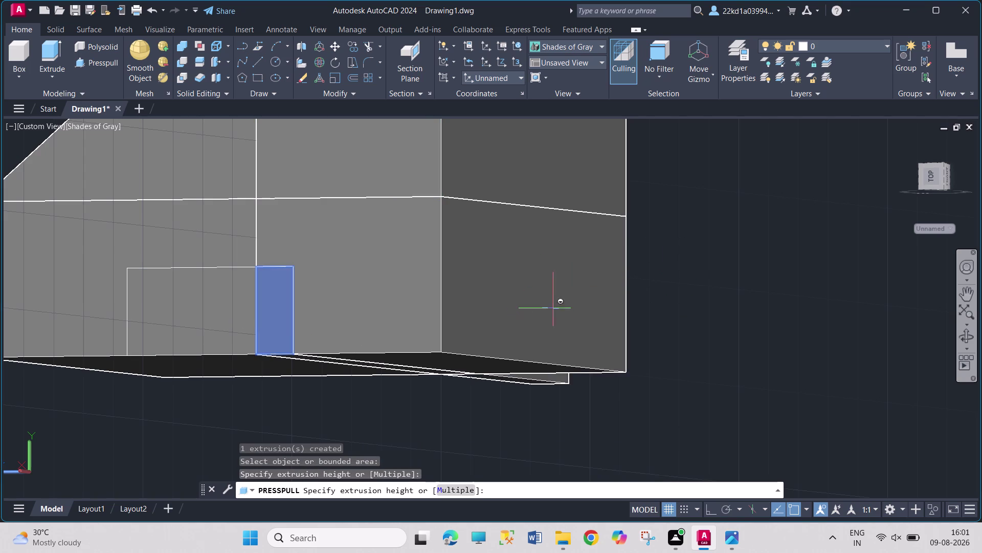
click(697, 313)
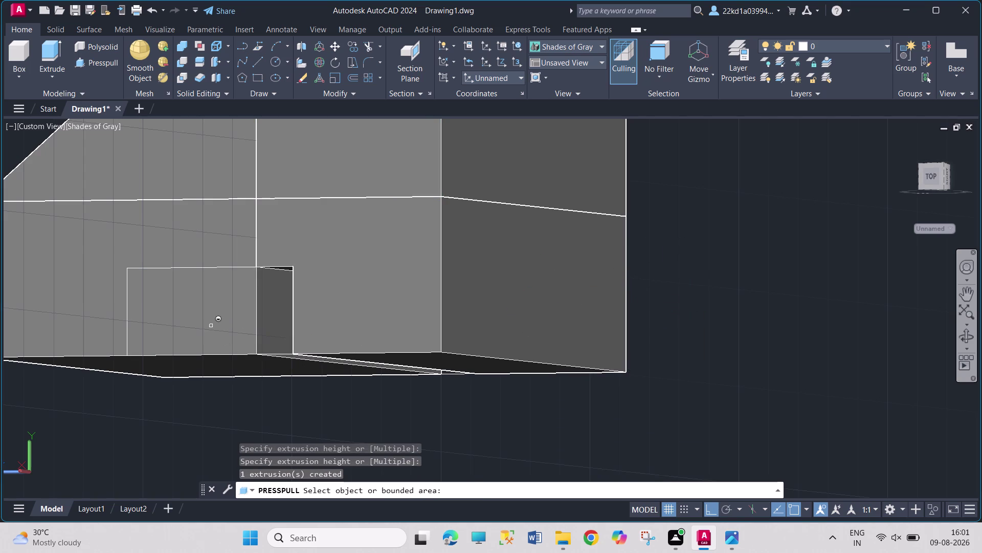
click(211, 326)
click(624, 296)
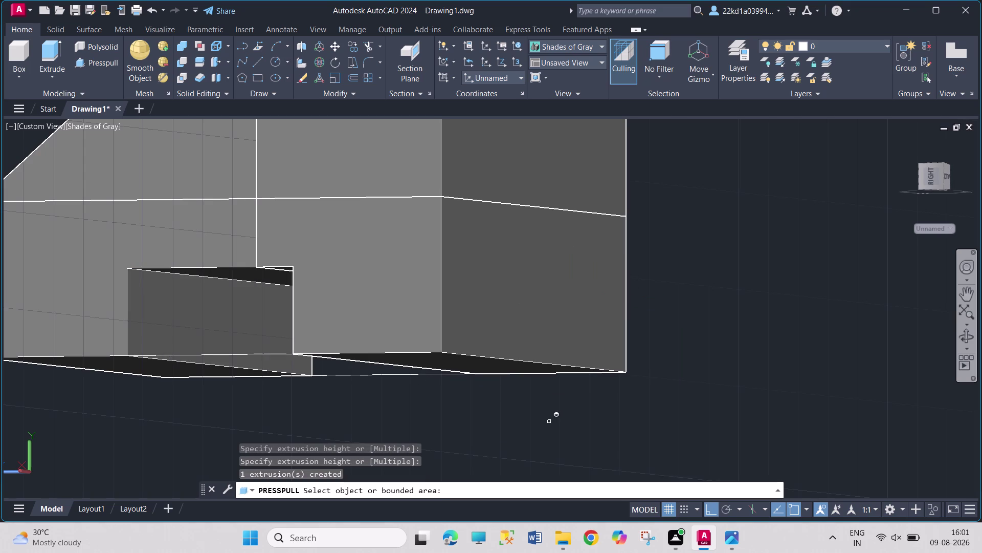
key(Escape)
key(Escape)
Orbit to an isometric view of the notch and glance at the reference sheet.
scroll(down, 3)
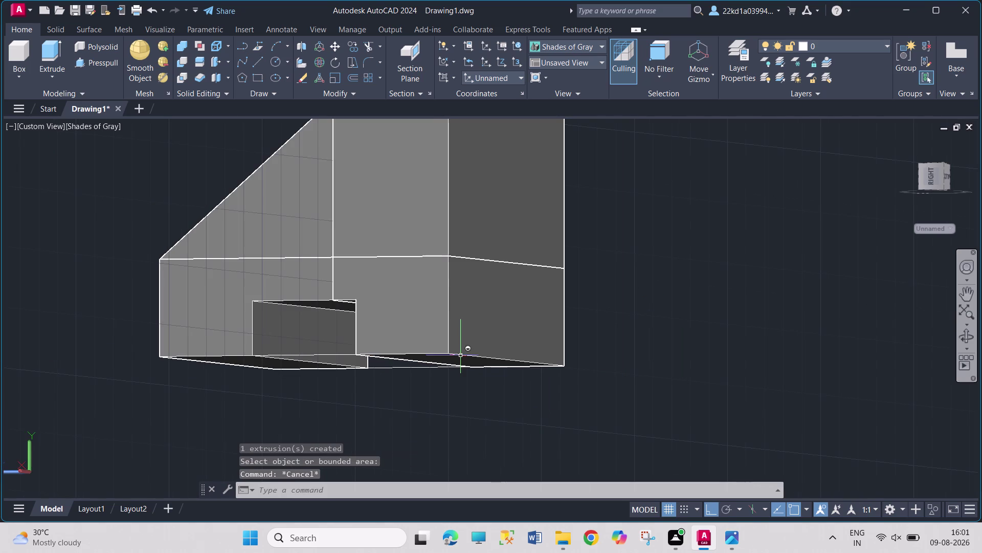
middle_drag(132, 354, 139, 355)
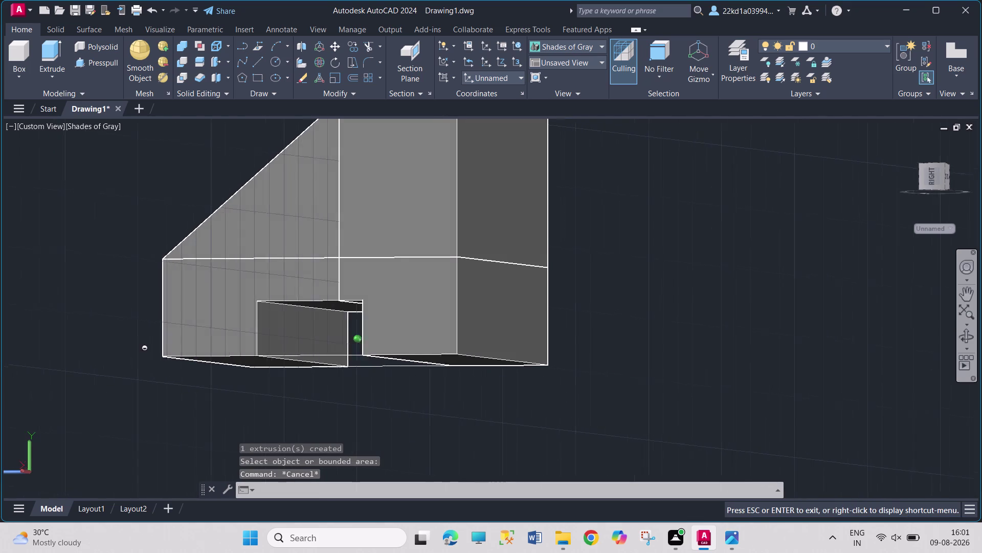
middle_drag(139, 355, 229, 394)
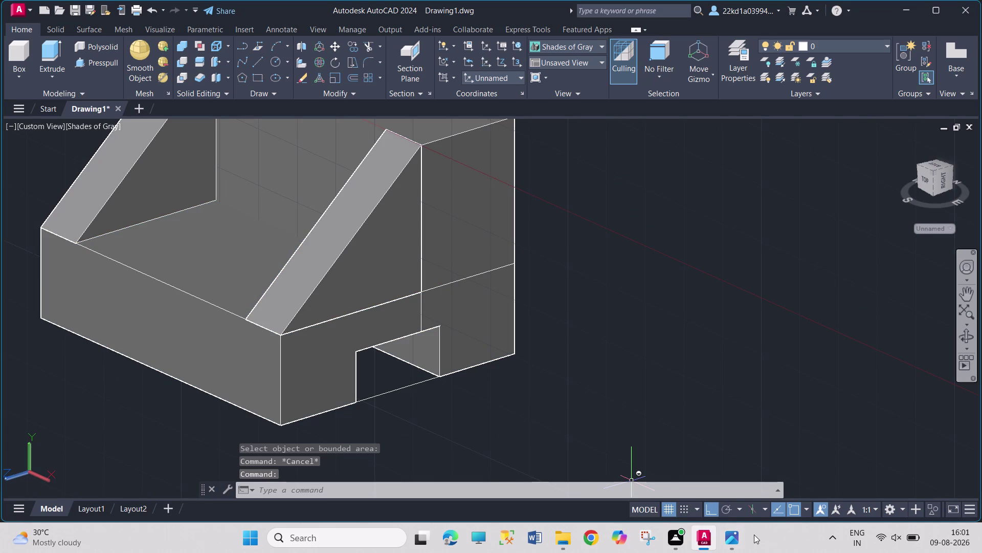
click(738, 540)
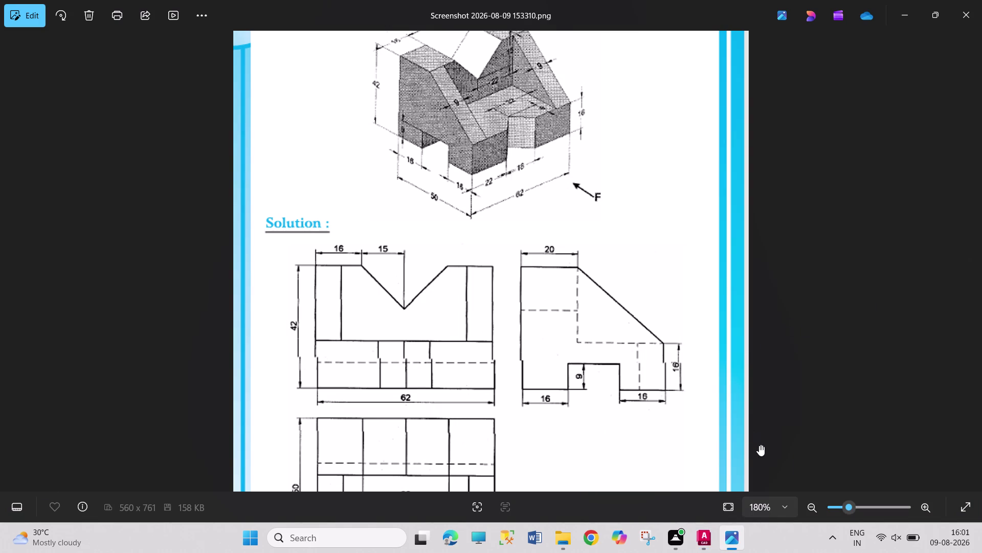
click(709, 528)
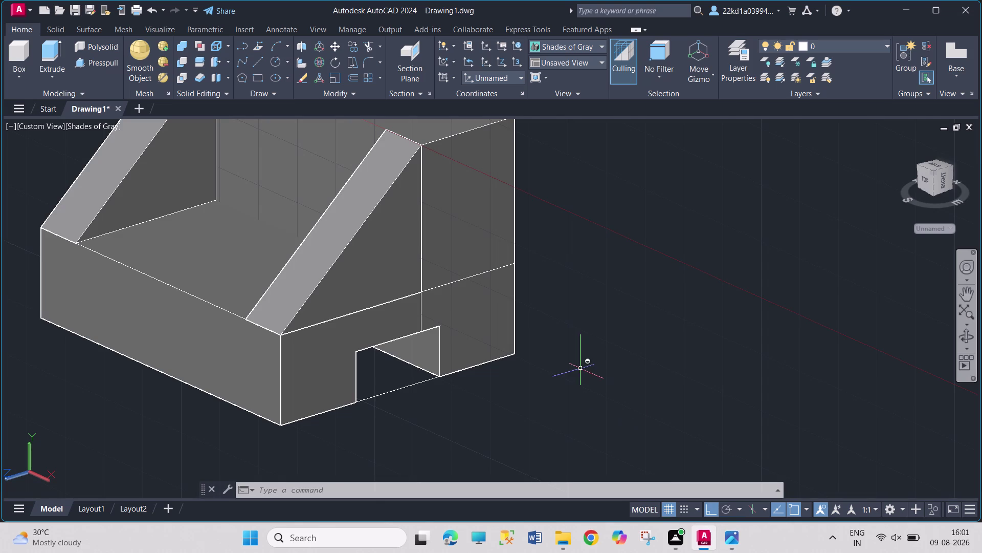
Orbit from above, into the open side and around the back wall, then show the reference.
scroll(down, 3)
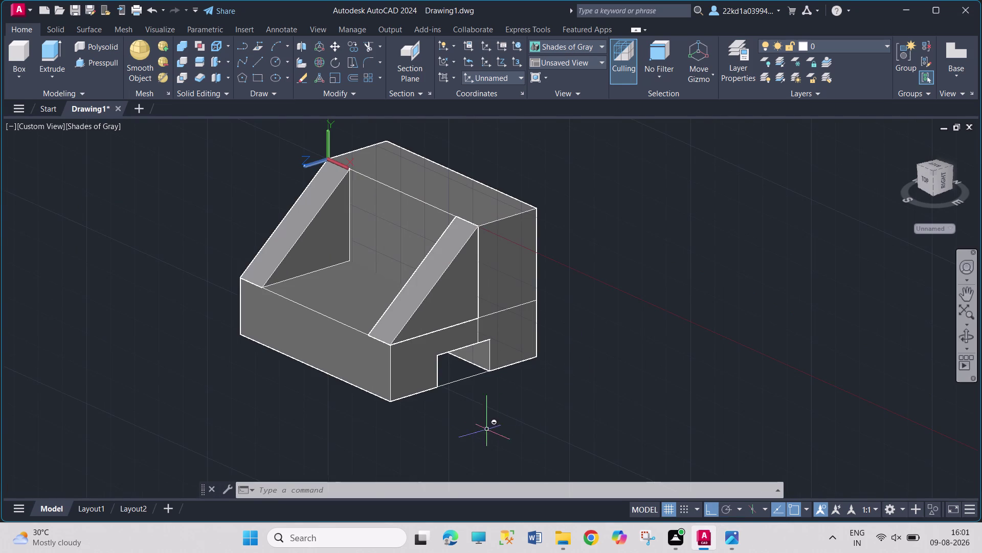
middle_drag(487, 430, 564, 424)
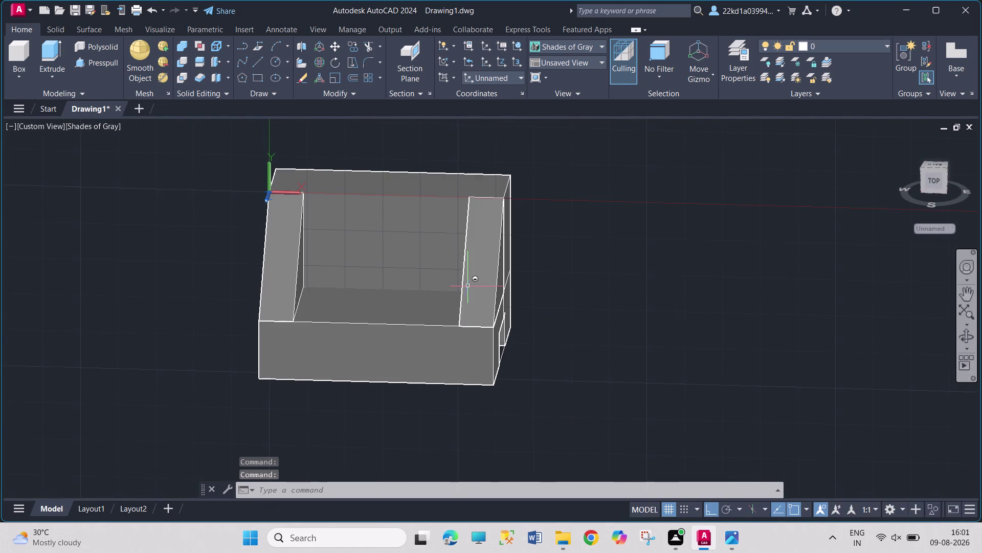
middle_drag(220, 307, 305, 338)
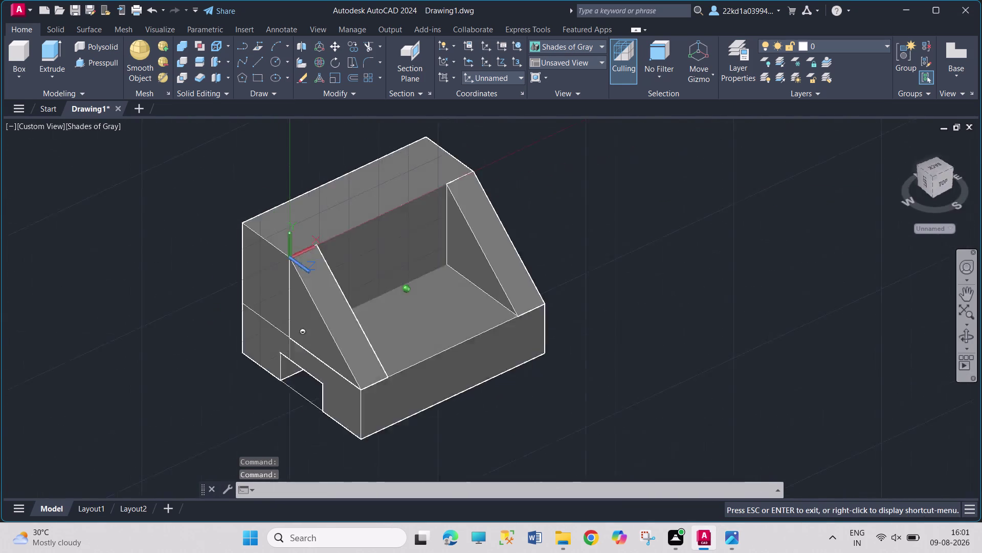
middle_drag(305, 339, 571, 297)
middle_drag(618, 278, 606, 281)
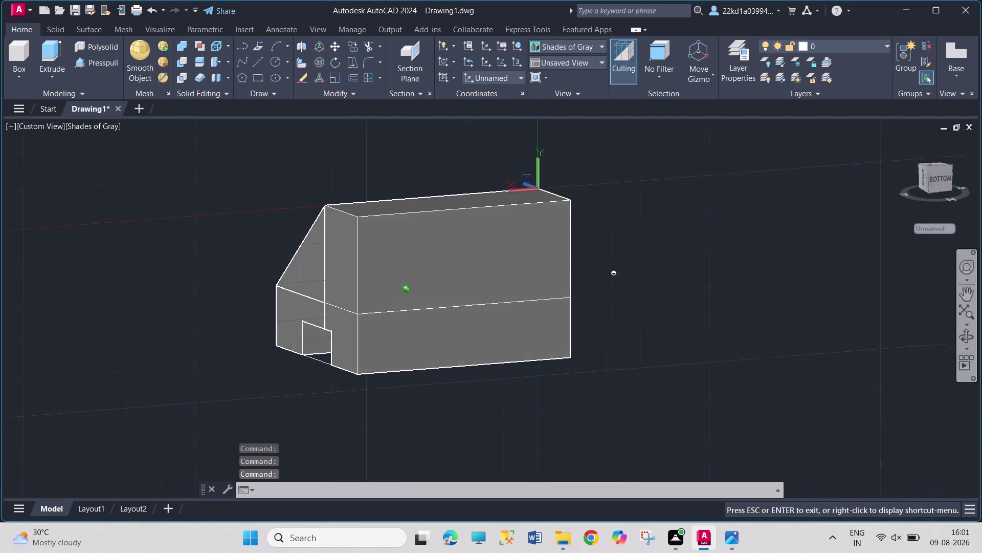
middle_drag(605, 280, 515, 300)
middle_drag(389, 443, 390, 432)
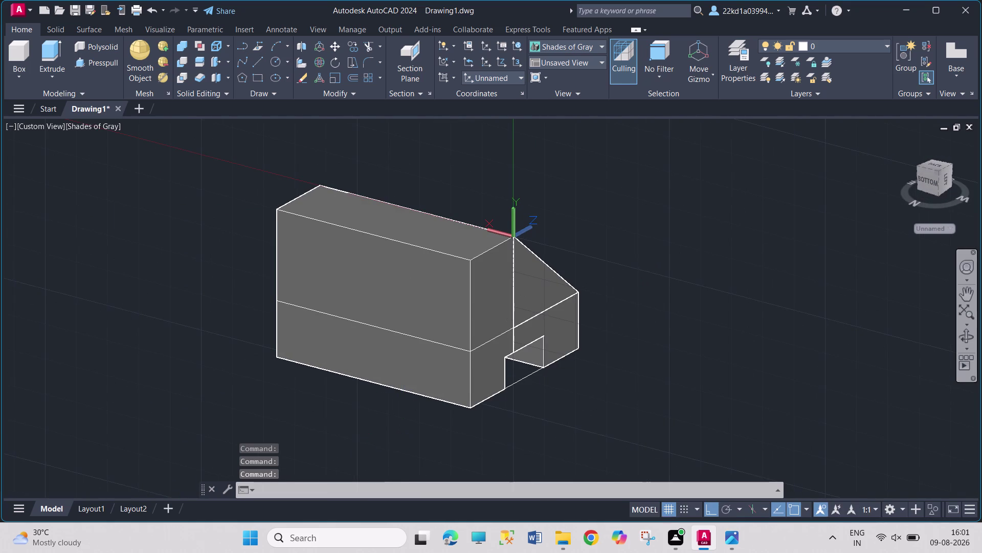
middle_drag(391, 433, 406, 406)
scroll(up, 3)
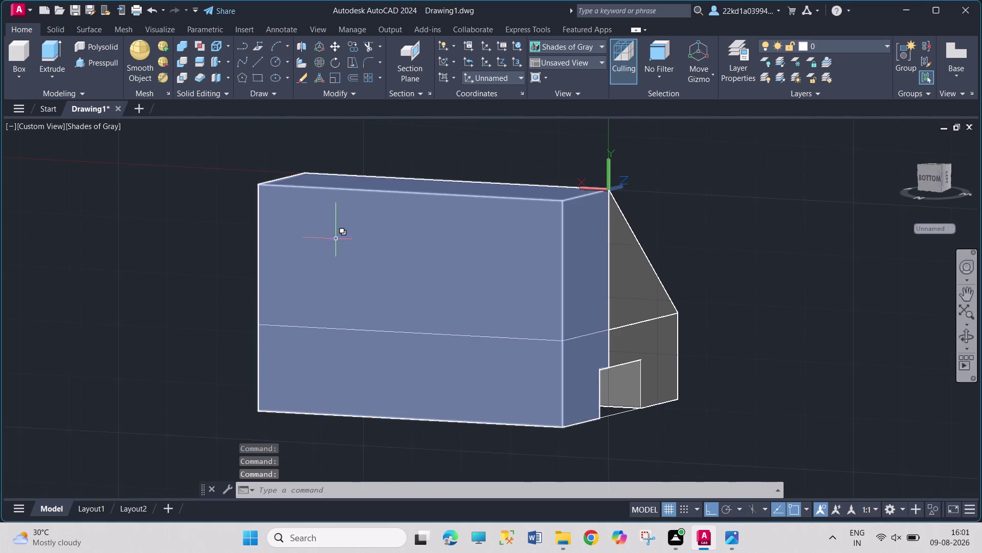
middle_drag(212, 270, 230, 278)
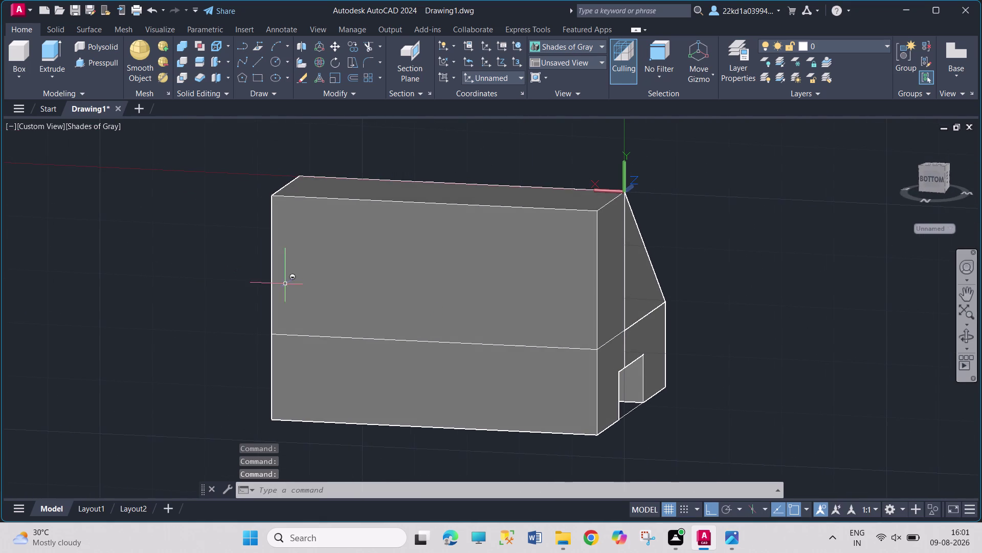
scroll(up, 3)
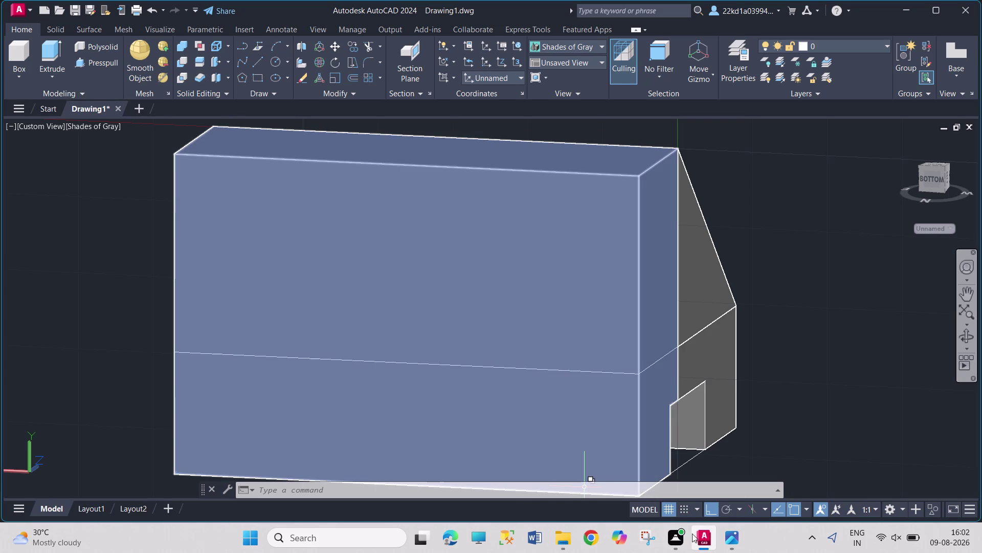
click(725, 536)
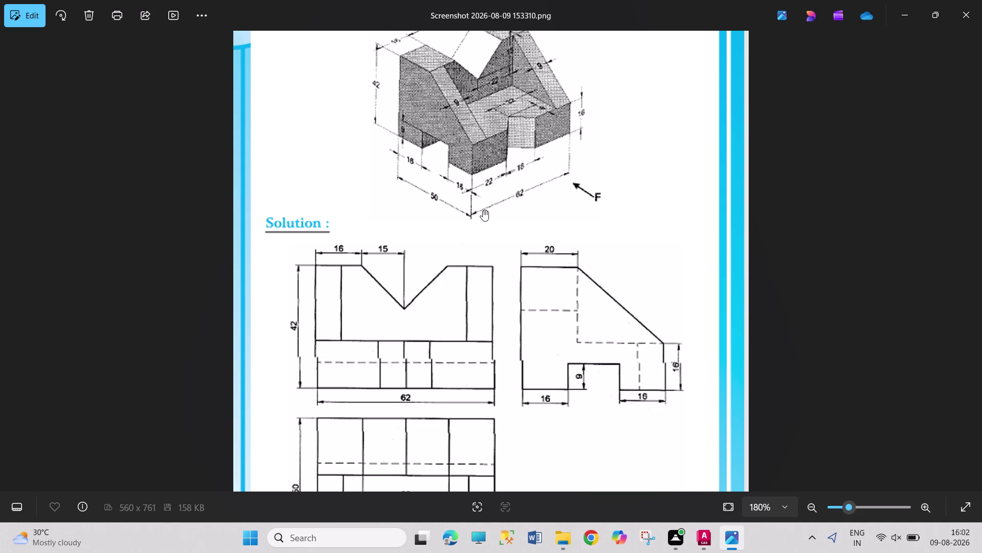
Pan the reference sheet between the Projection 7 isometric and the Solution views.
scroll(up, 3)
scroll(up, 3)
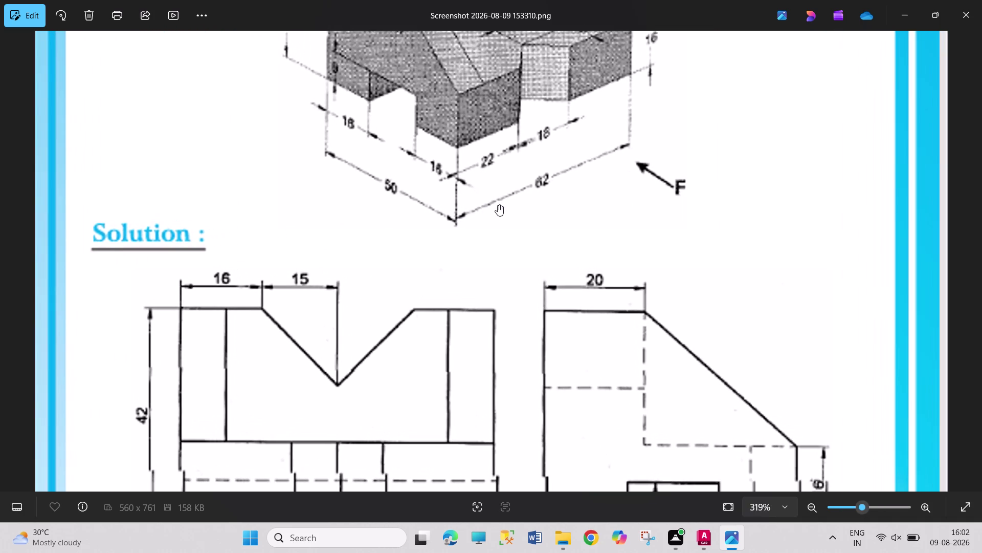
drag(497, 204, 552, 463)
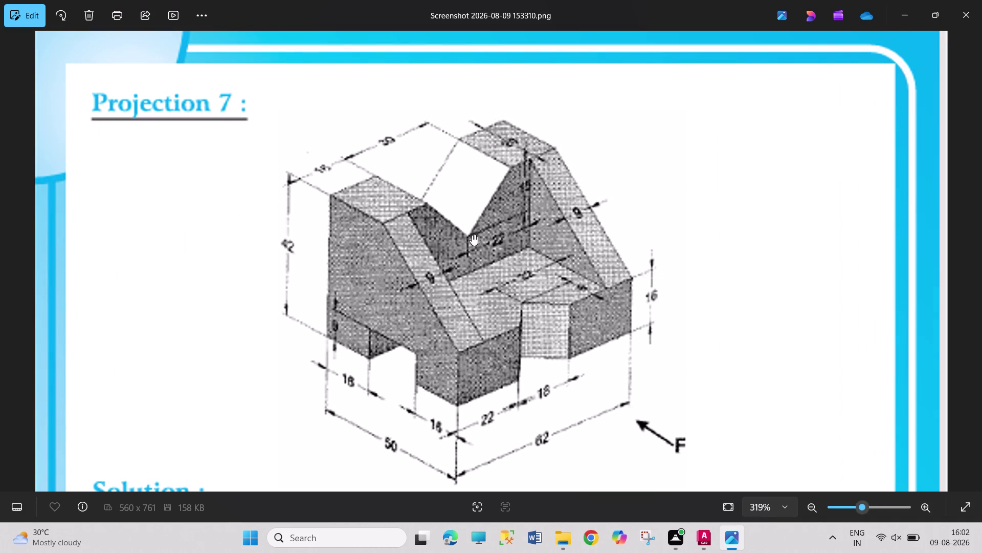
drag(454, 385, 476, 178)
drag(464, 345, 465, 312)
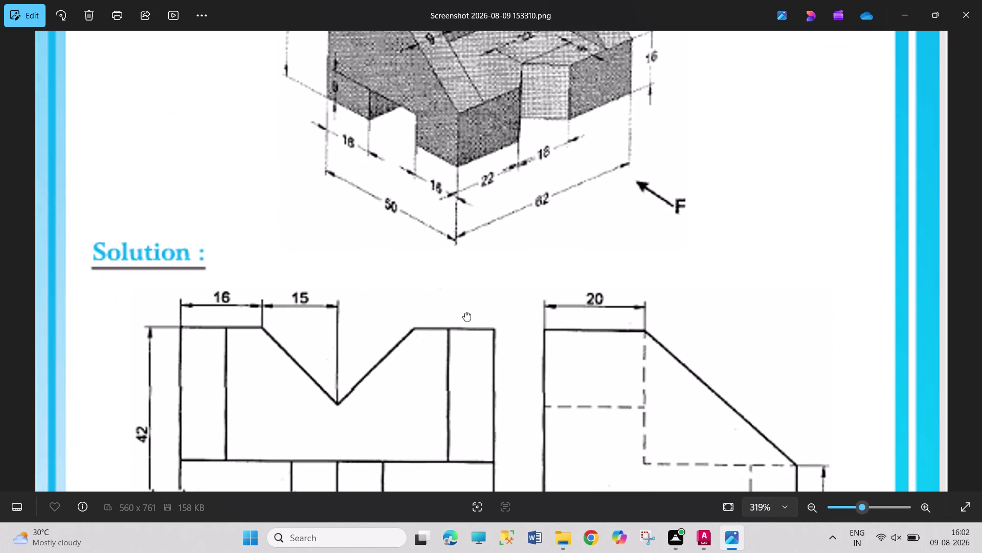
drag(465, 313, 485, 468)
drag(449, 247, 458, 109)
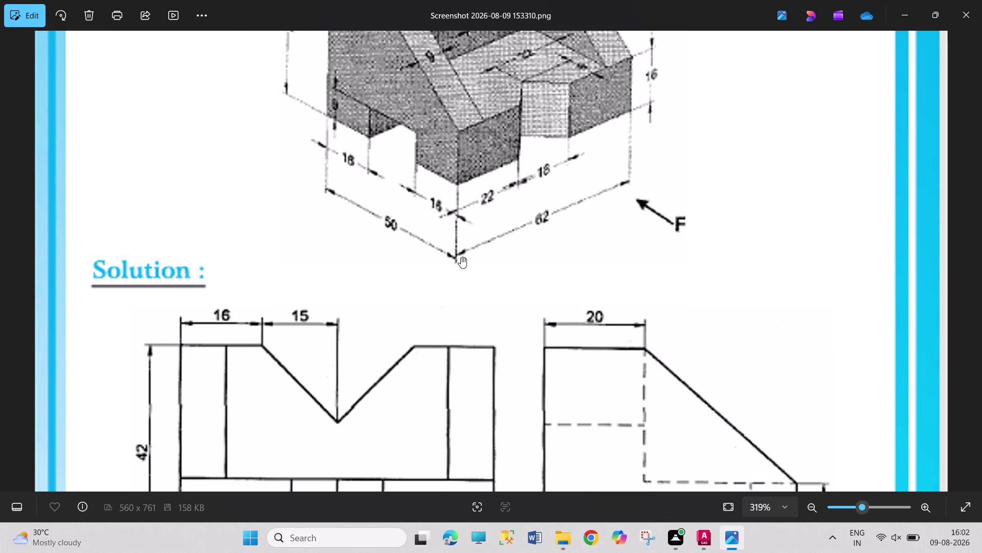
drag(461, 257, 466, 145)
drag(479, 260, 496, 181)
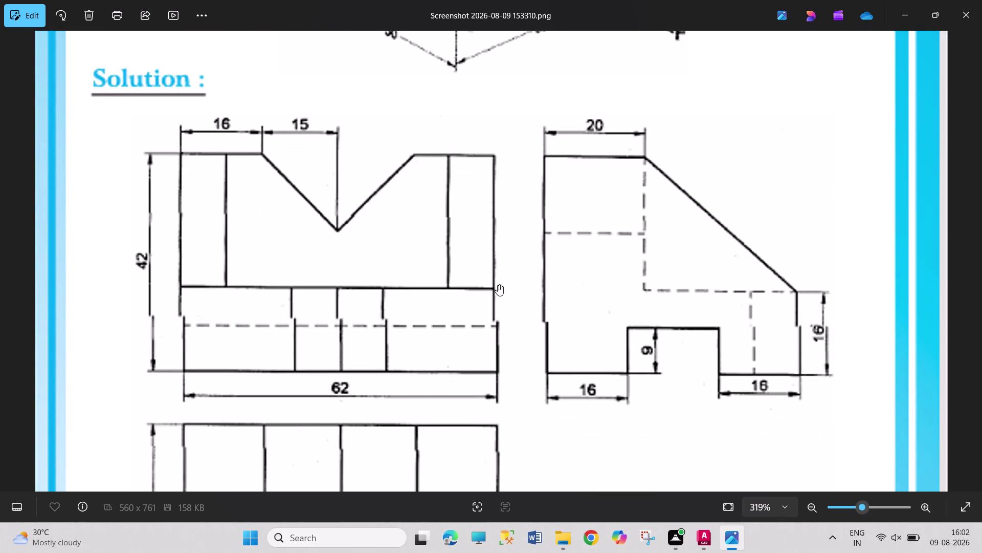
drag(499, 285, 568, 415)
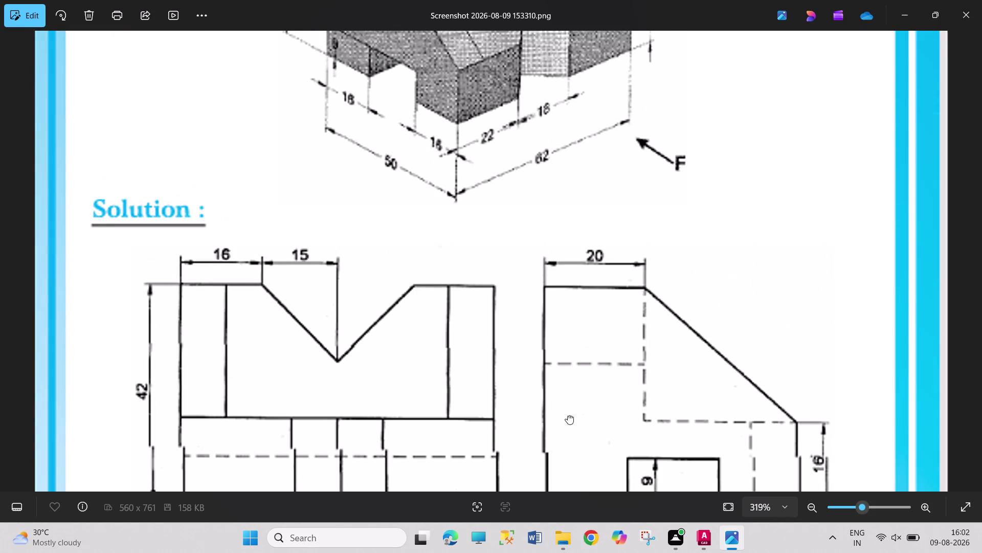
drag(567, 415, 568, 412)
drag(520, 145, 563, 386)
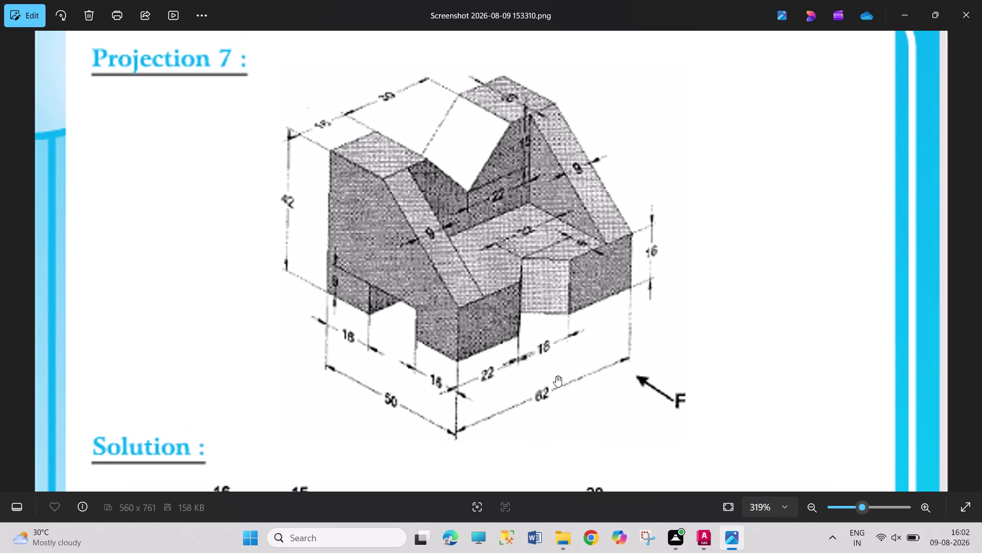
drag(502, 177, 504, 294)
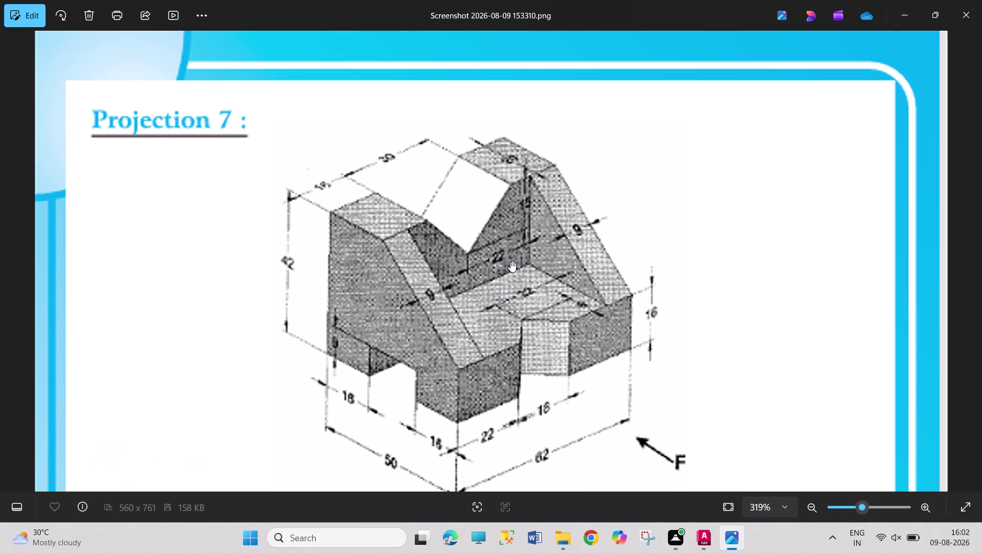
Zoom into the isometric to read the V-groove dimensions, then return to AutoCAD.
scroll(up, 3)
scroll(up, 3)
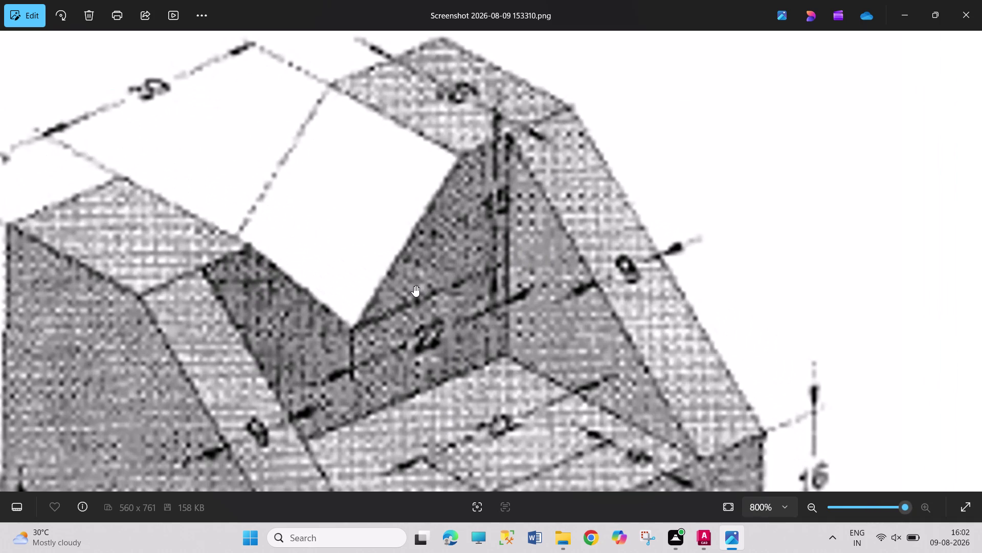
scroll(up, 3)
scroll(down, 3)
scroll(down, 3)
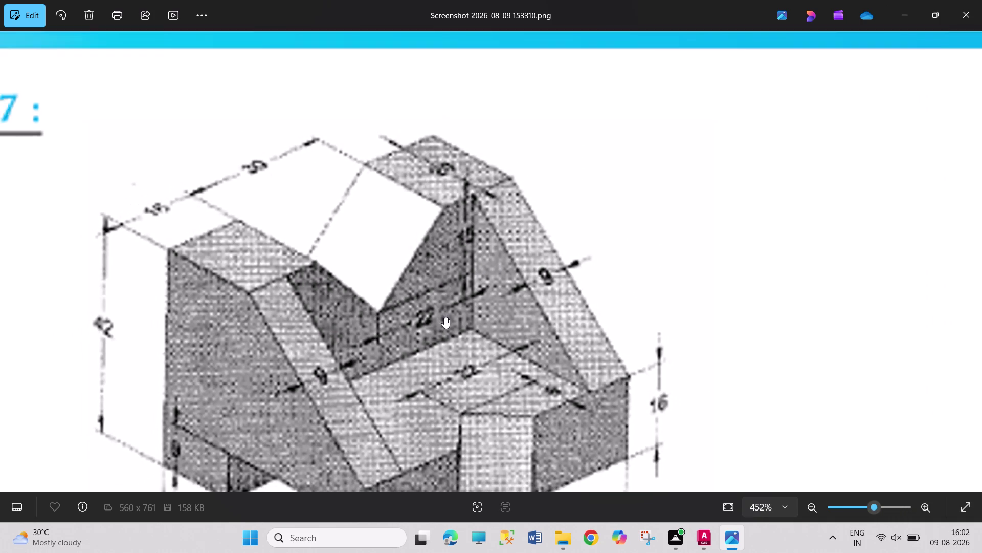
scroll(down, 3)
scroll(up, 3)
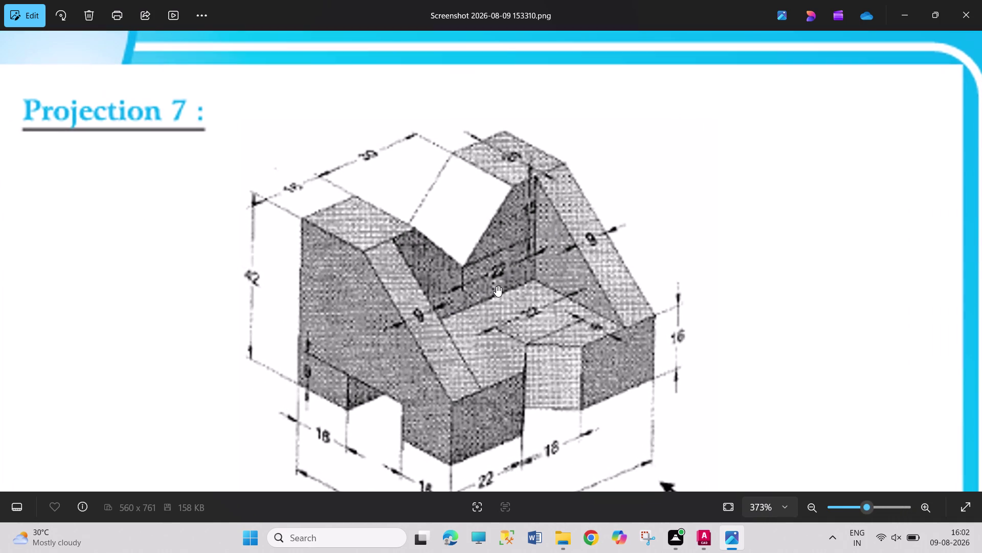
scroll(up, 3)
scroll(up, 3)
scroll(up, 3)
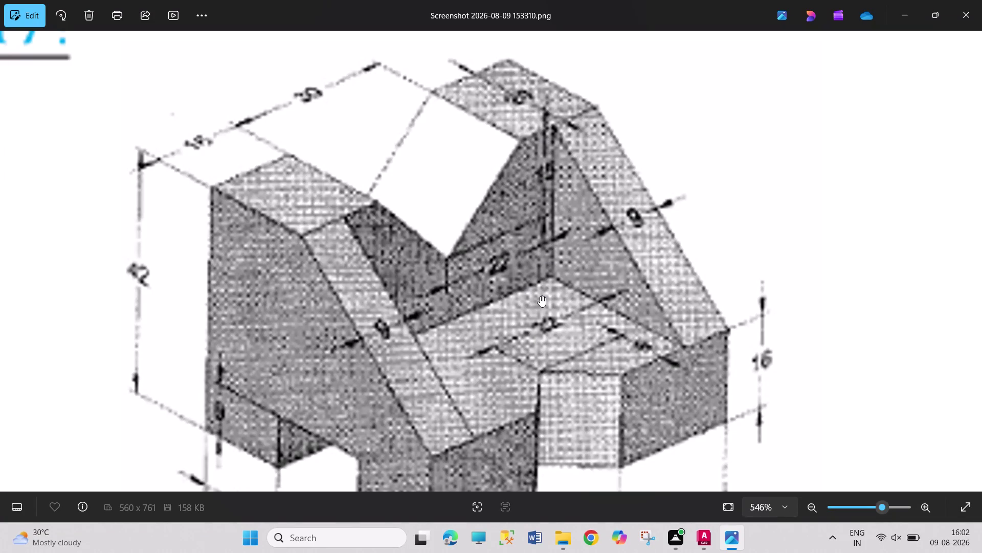
click(698, 532)
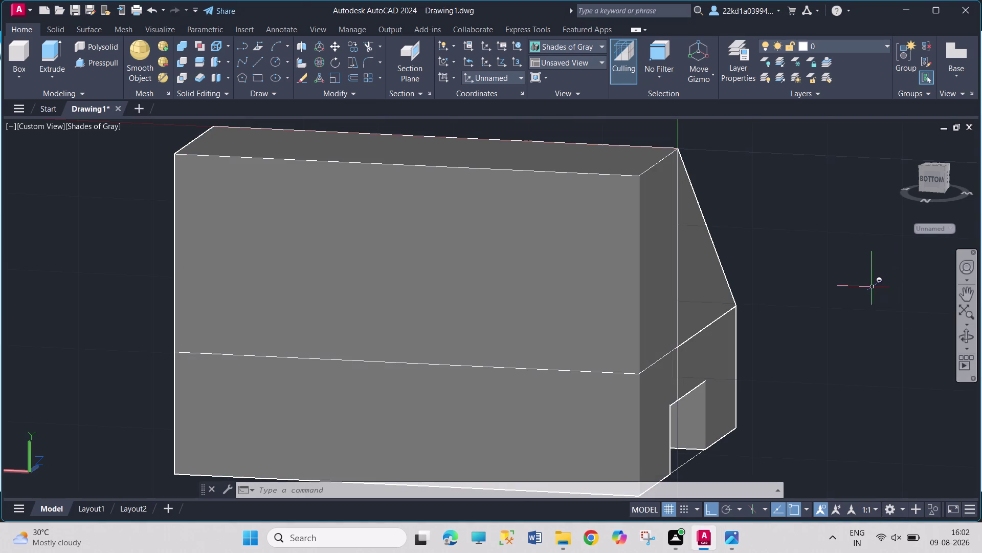
Draw a 16-unit line from the solid's edge, turn Ortho off, and show the reference drawing.
click(259, 60)
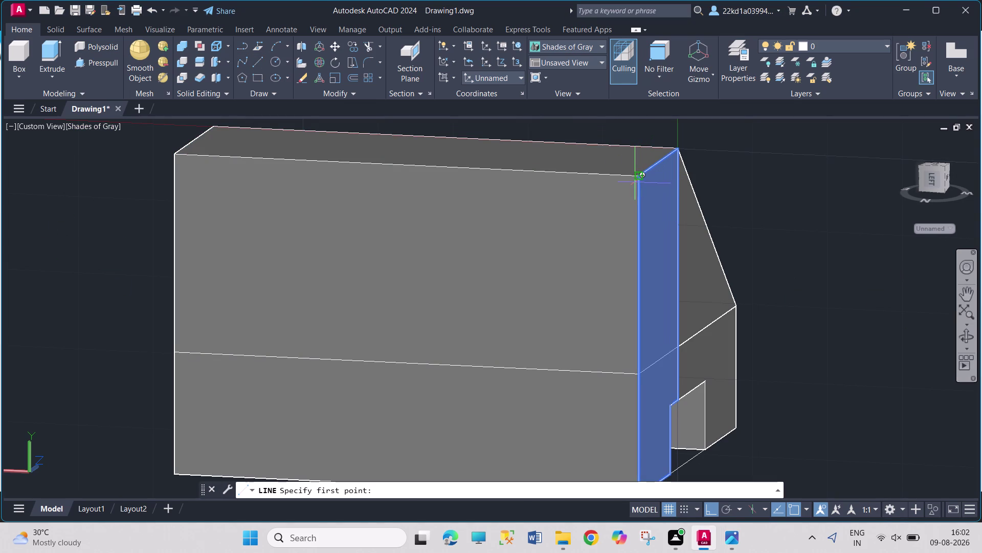
drag(634, 182, 612, 182)
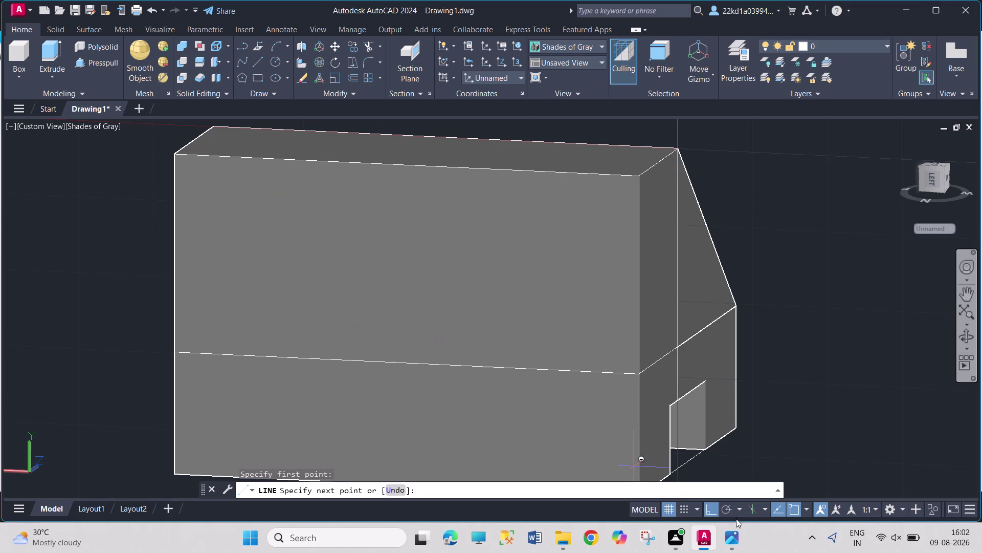
click(737, 533)
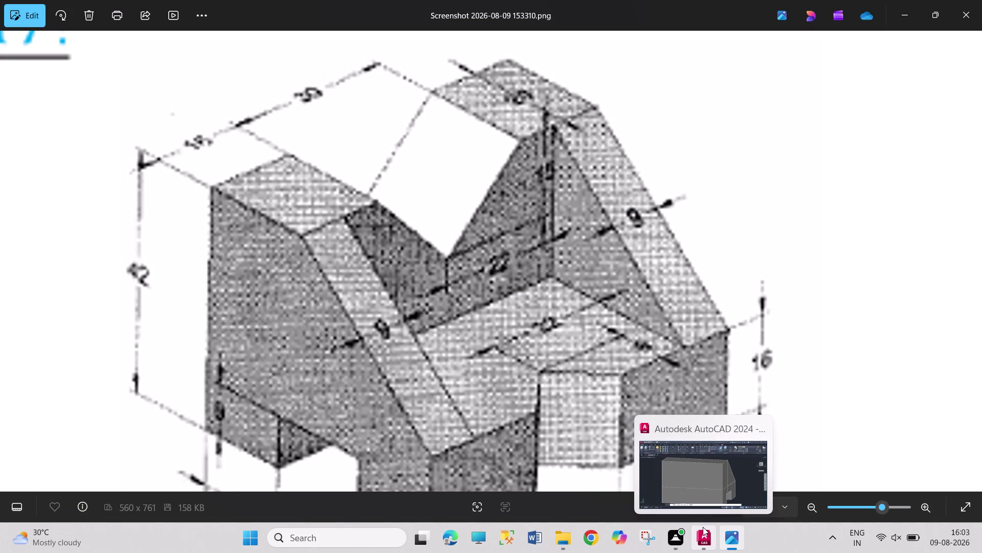
click(702, 526)
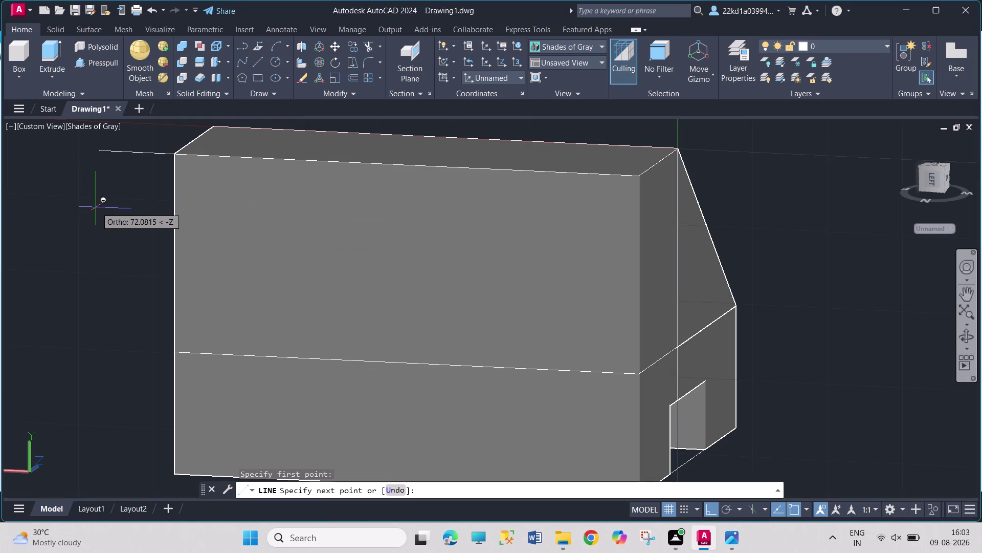
text(16)
key(Return)
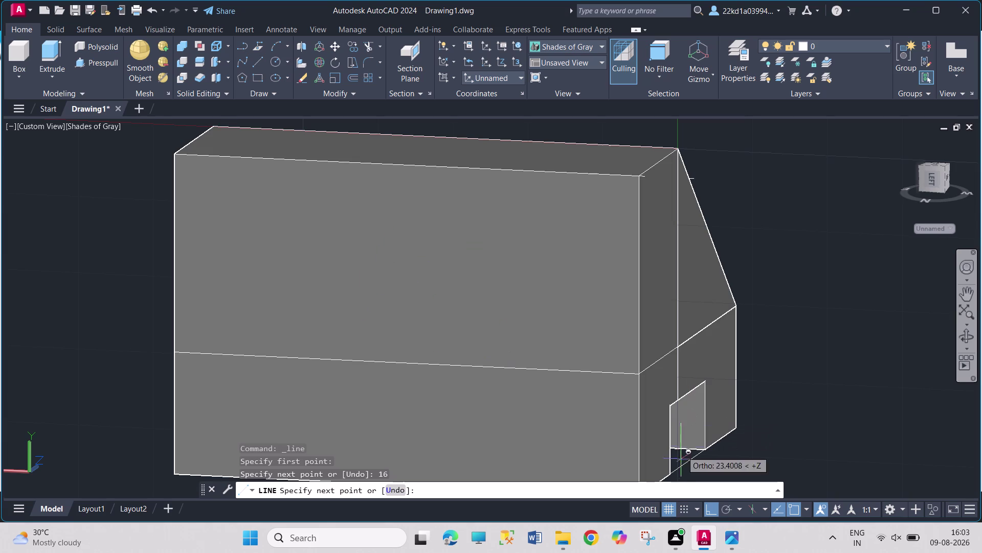
click(707, 510)
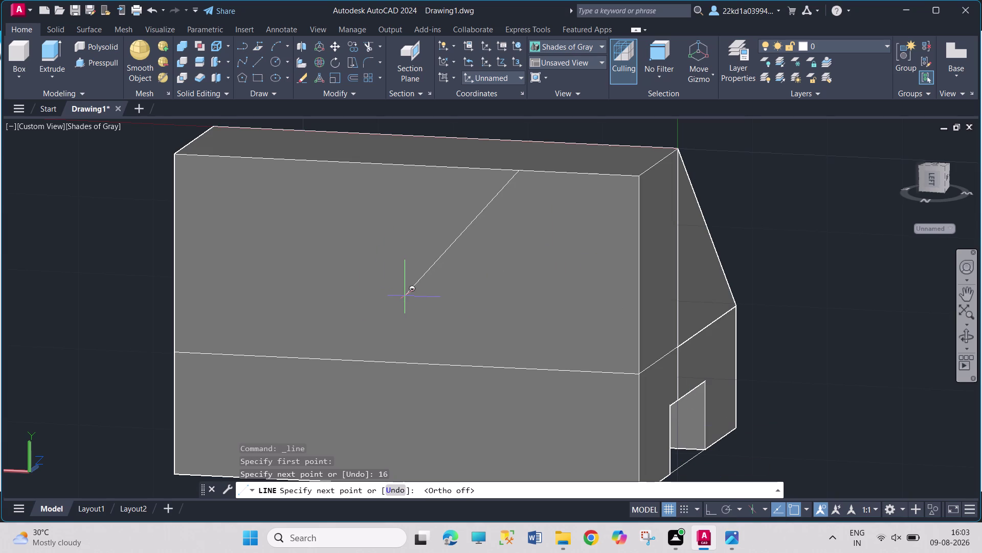
click(723, 539)
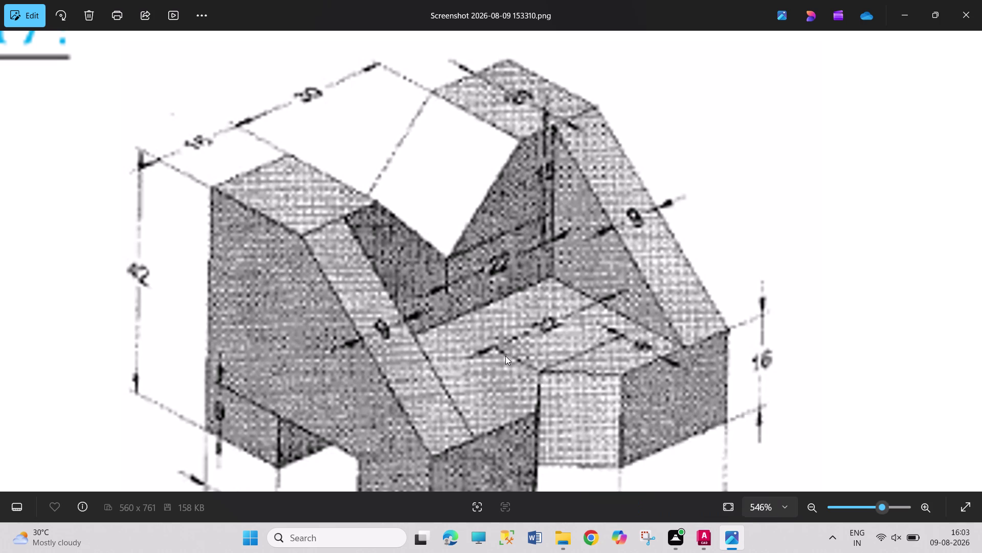
drag(504, 356, 470, 159)
drag(507, 325, 501, 102)
drag(526, 379, 533, 122)
drag(510, 366, 543, 203)
scroll(down, 3)
scroll(down, 3)
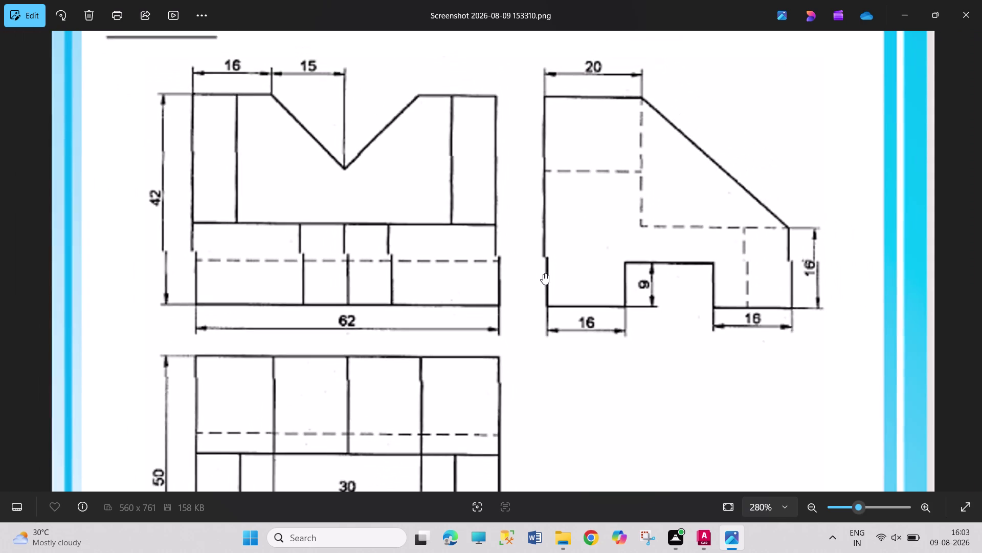
scroll(down, 3)
scroll(down, 3)
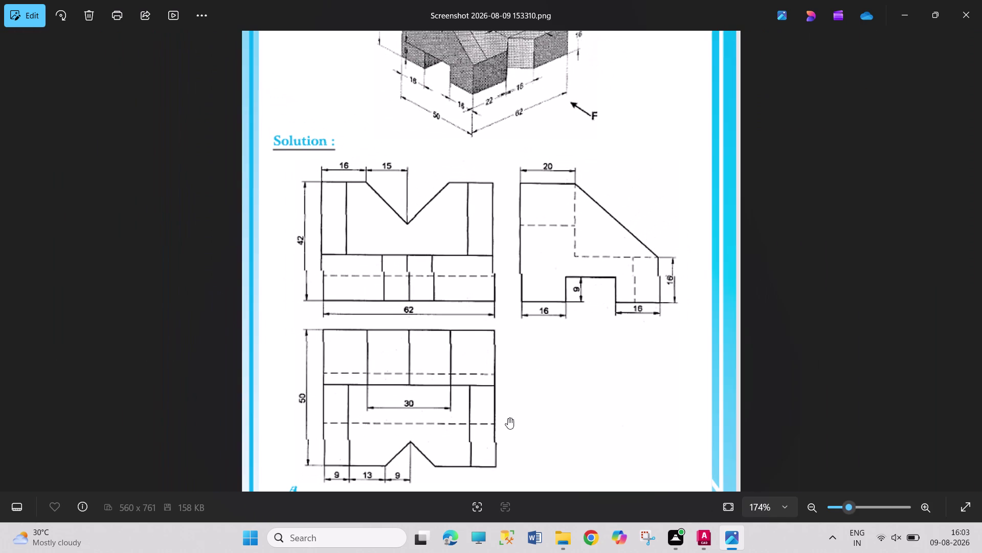
scroll(up, 3)
scroll(up, 3)
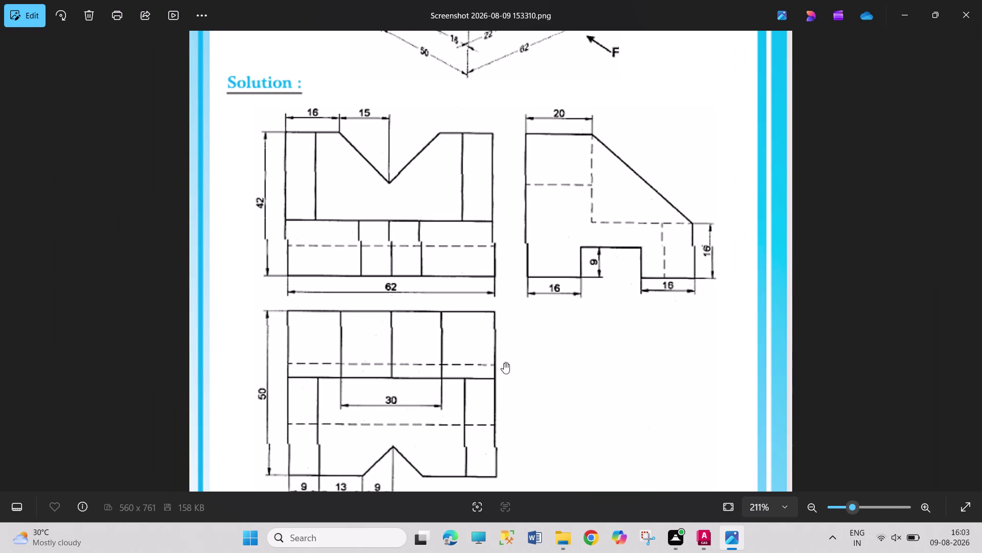
drag(534, 218, 538, 252)
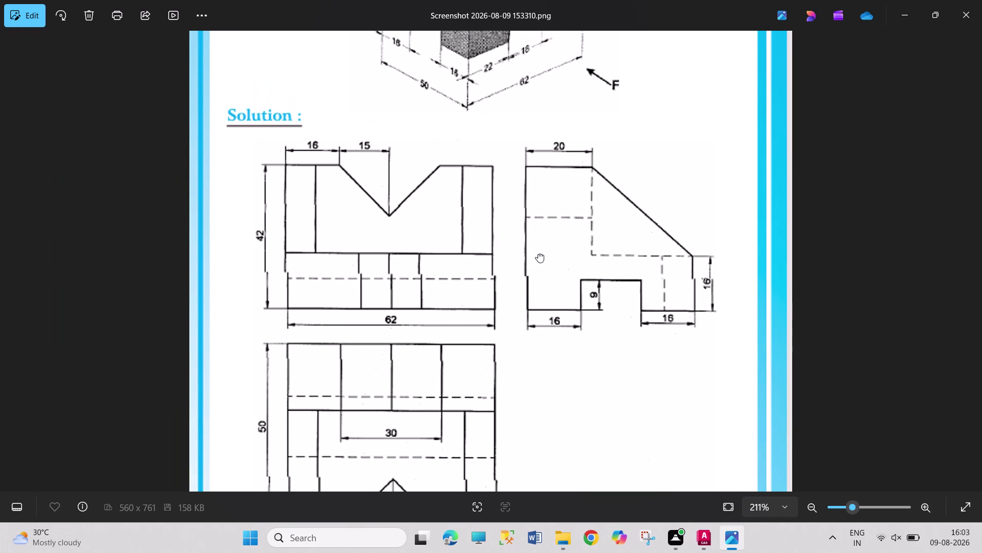
drag(537, 252, 538, 253)
drag(528, 213, 558, 270)
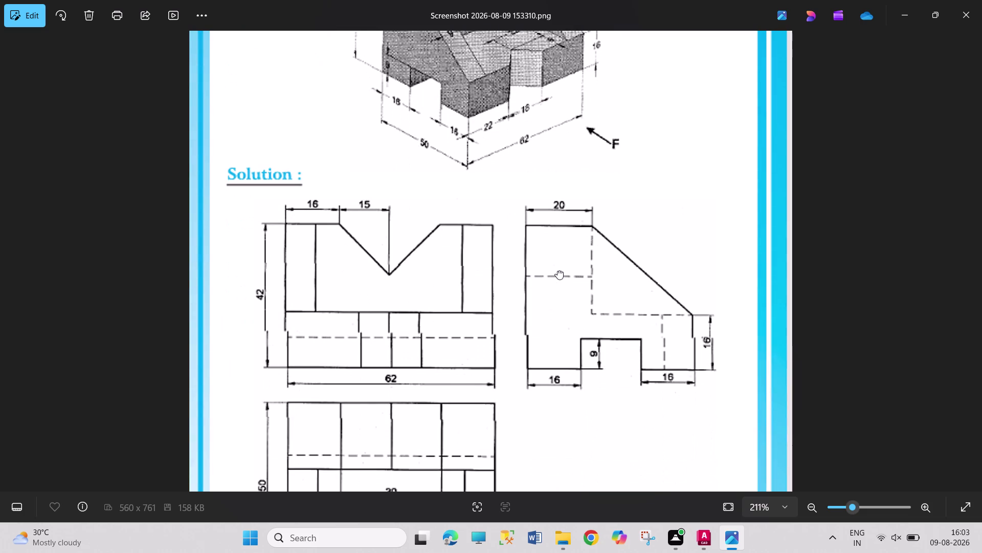
drag(557, 271, 555, 354)
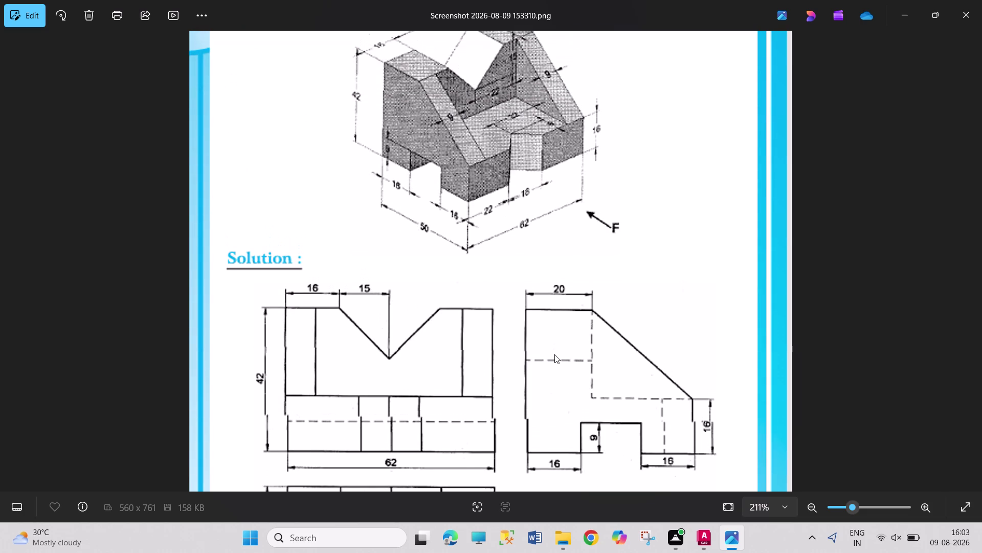
drag(555, 354, 578, 231)
drag(570, 344, 585, 262)
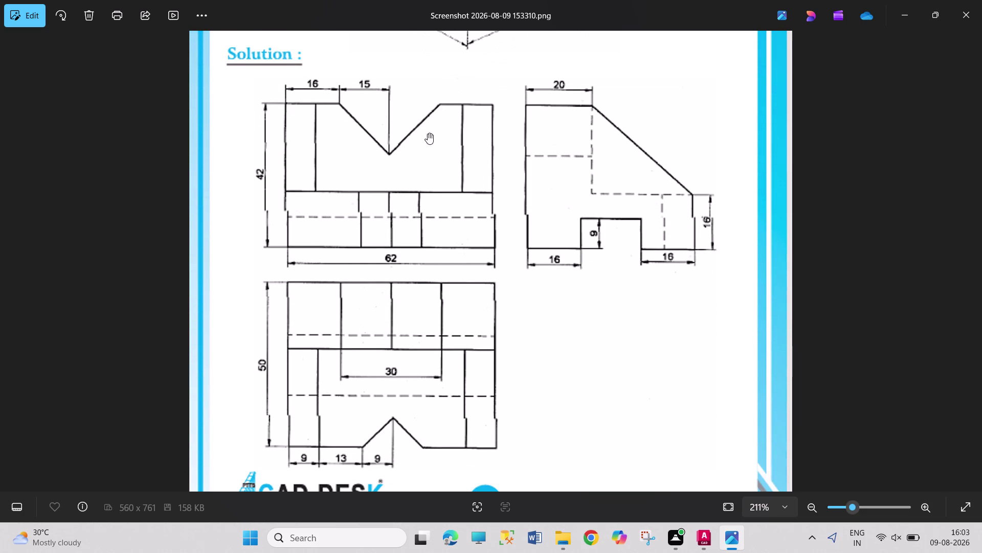
drag(427, 133, 462, 351)
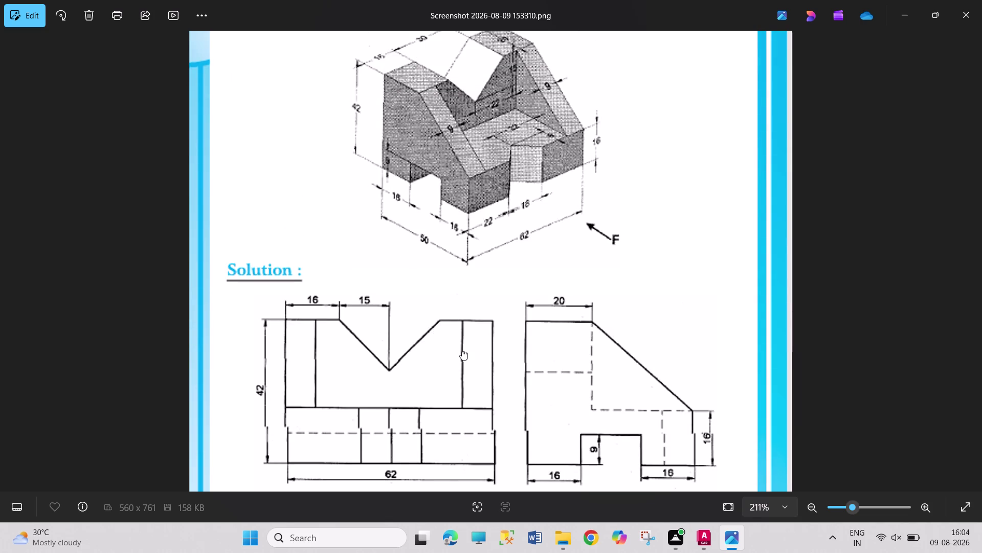
drag(462, 351, 462, 348)
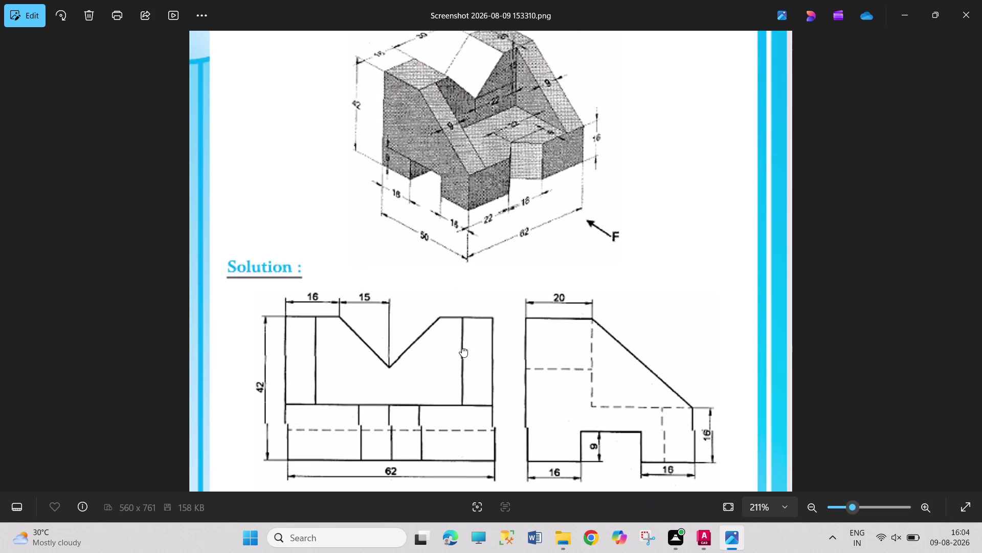
drag(462, 348, 450, 325)
drag(501, 175, 515, 216)
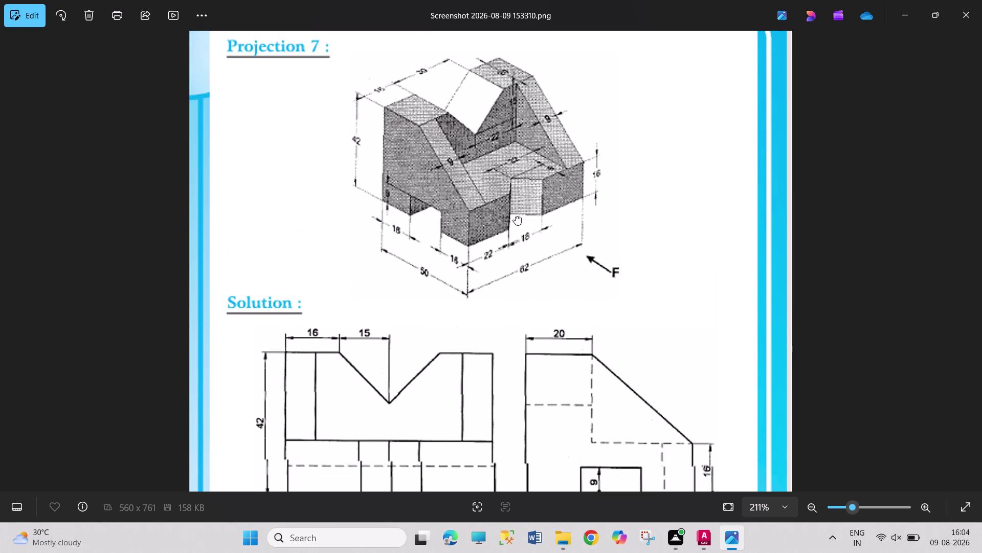
drag(516, 216, 516, 117)
drag(515, 255, 530, 101)
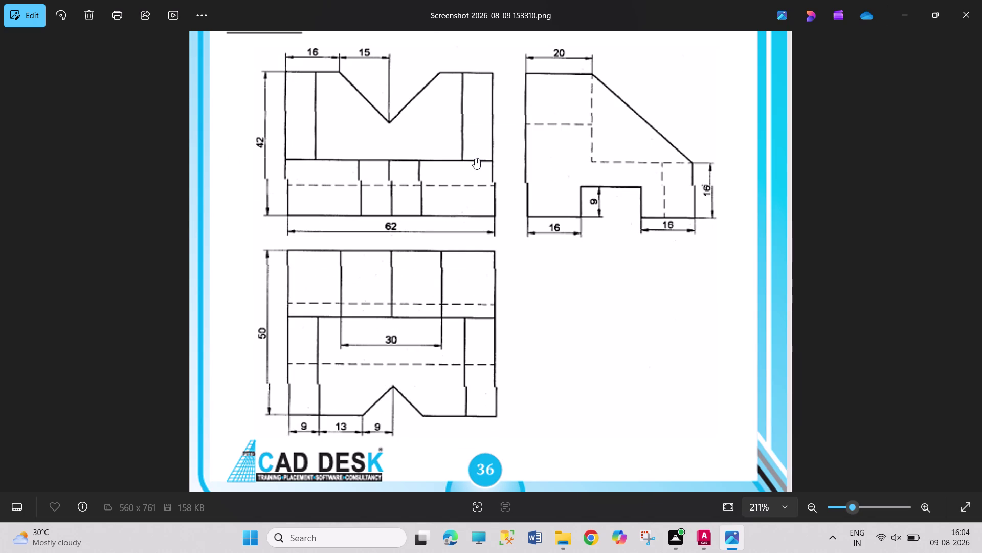
drag(475, 158, 480, 180)
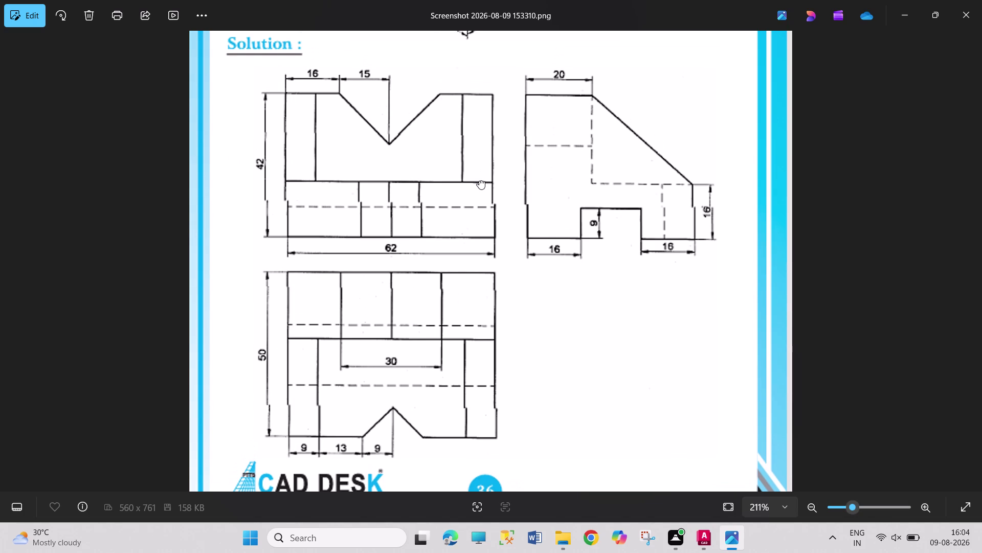
drag(480, 180, 492, 227)
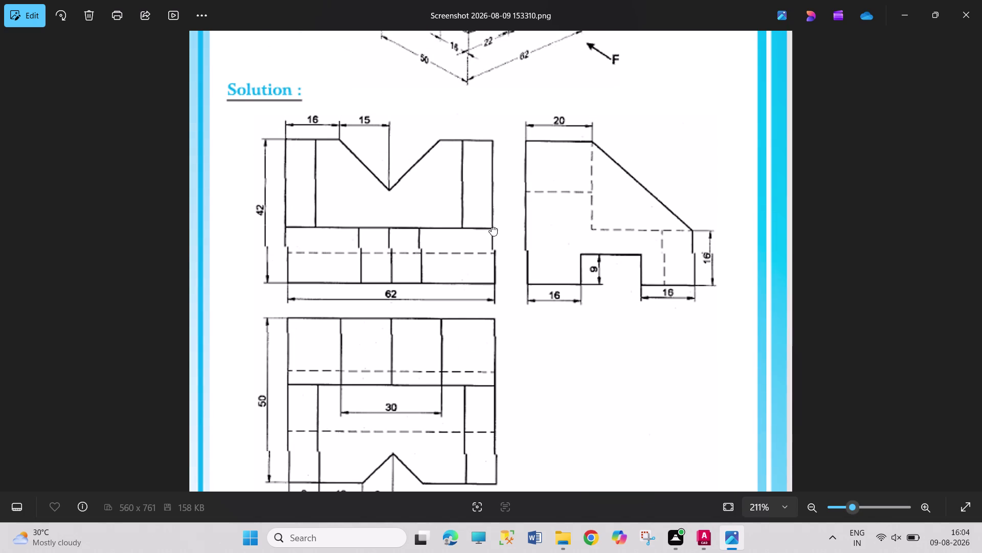
drag(492, 227, 480, 203)
drag(480, 202, 535, 341)
drag(477, 127, 478, 149)
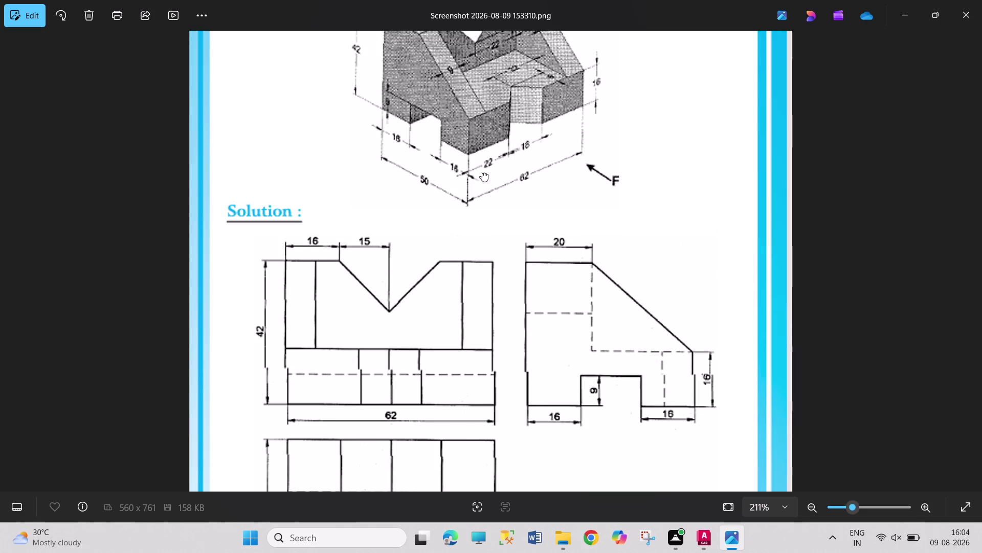
drag(479, 148, 499, 250)
scroll(up, 3)
scroll(up, 3)
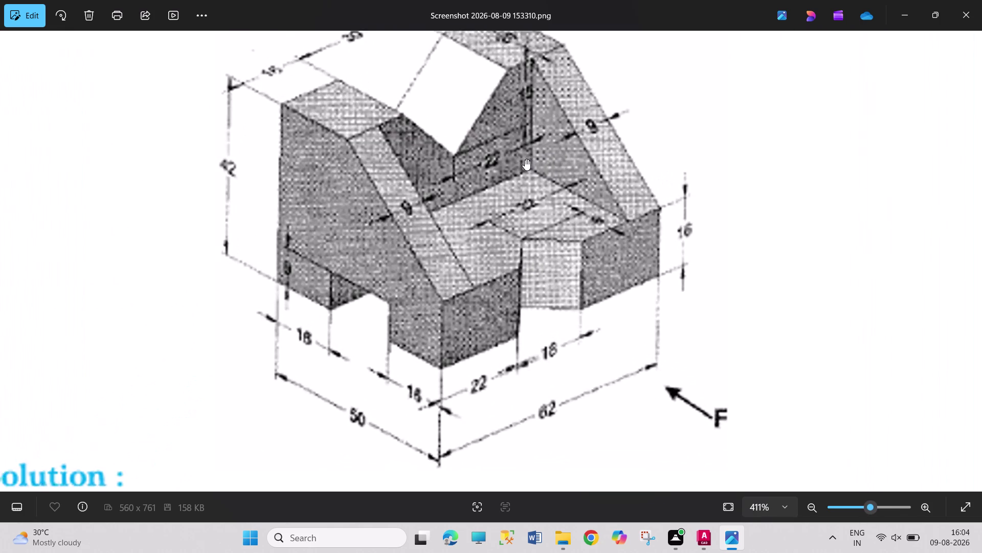
scroll(up, 3)
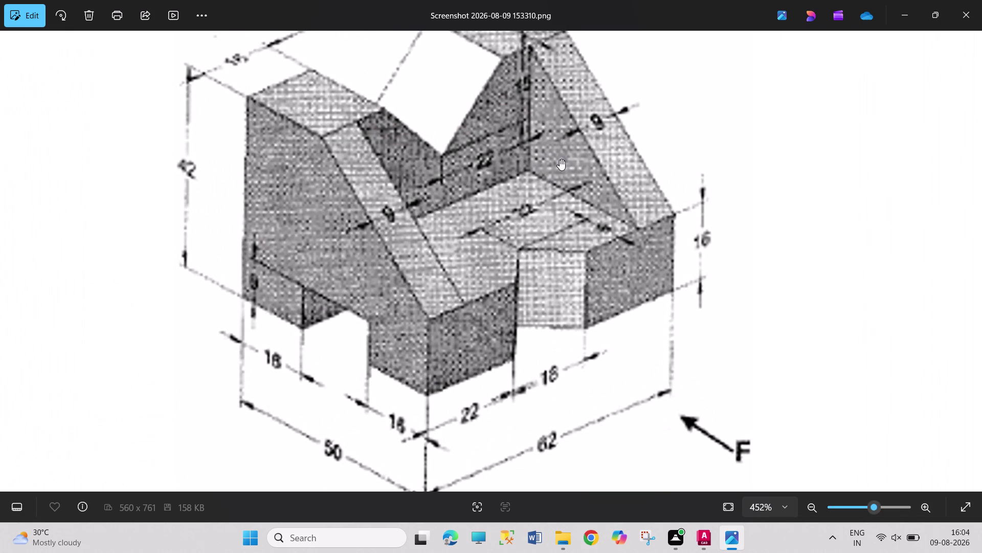
scroll(down, 3)
scroll(up, 3)
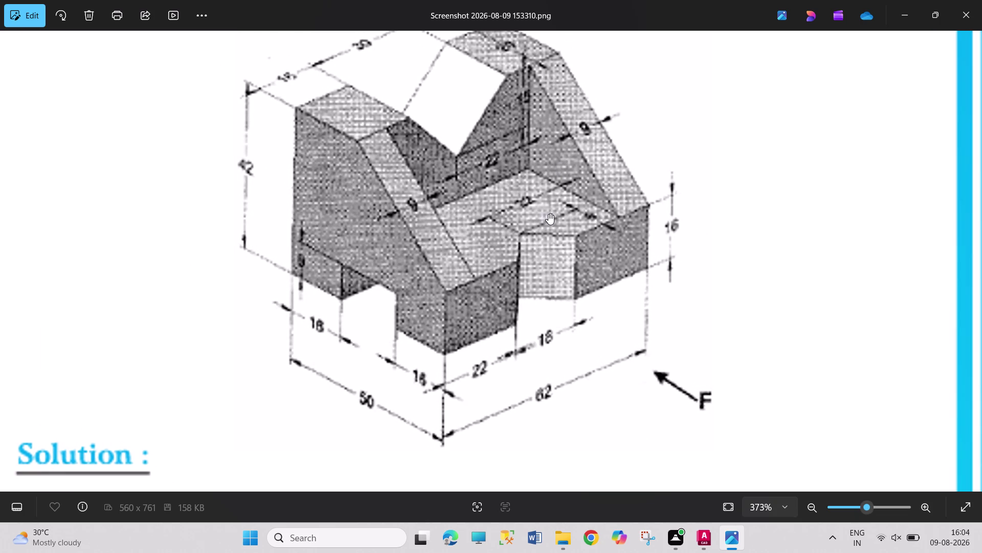
scroll(up, 3)
scroll(down, 3)
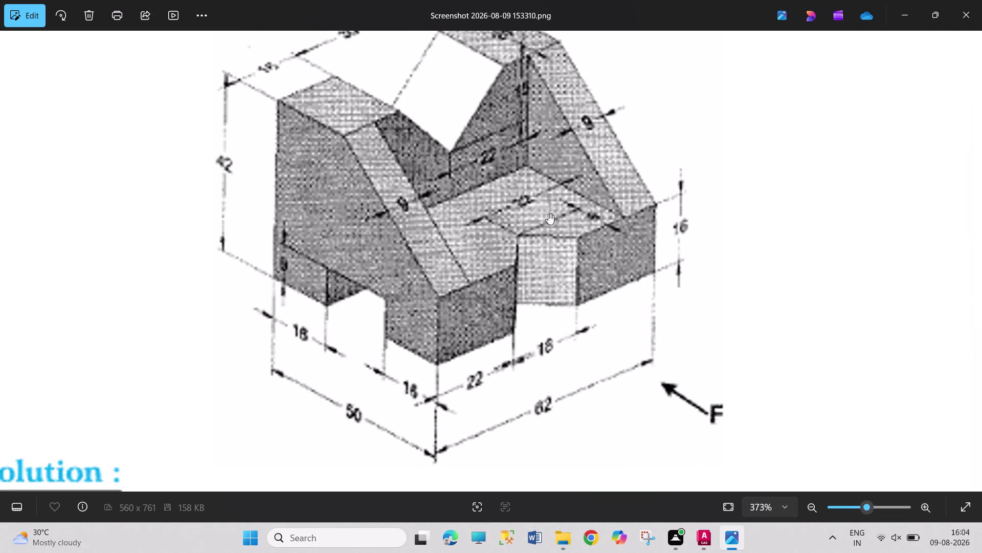
scroll(down, 3)
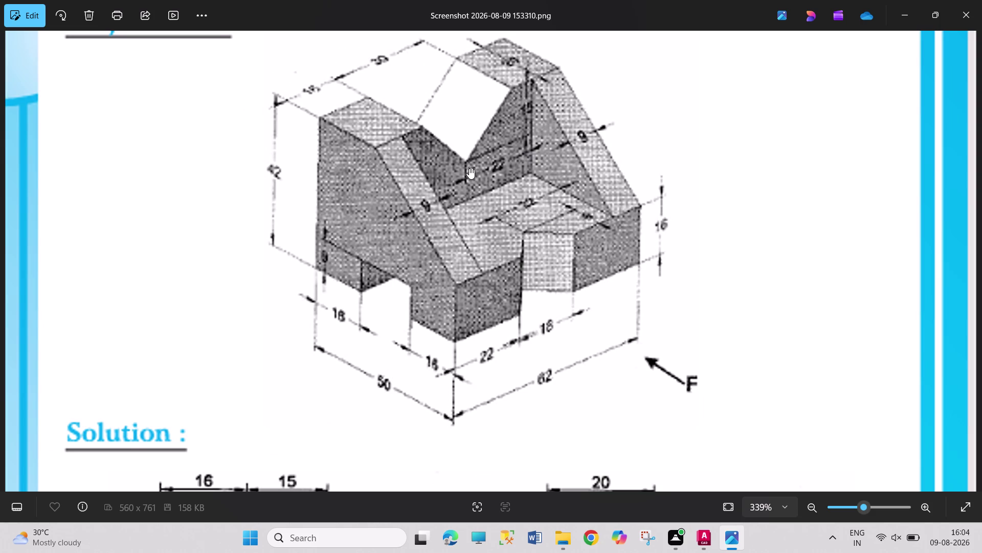
click(706, 526)
click(681, 476)
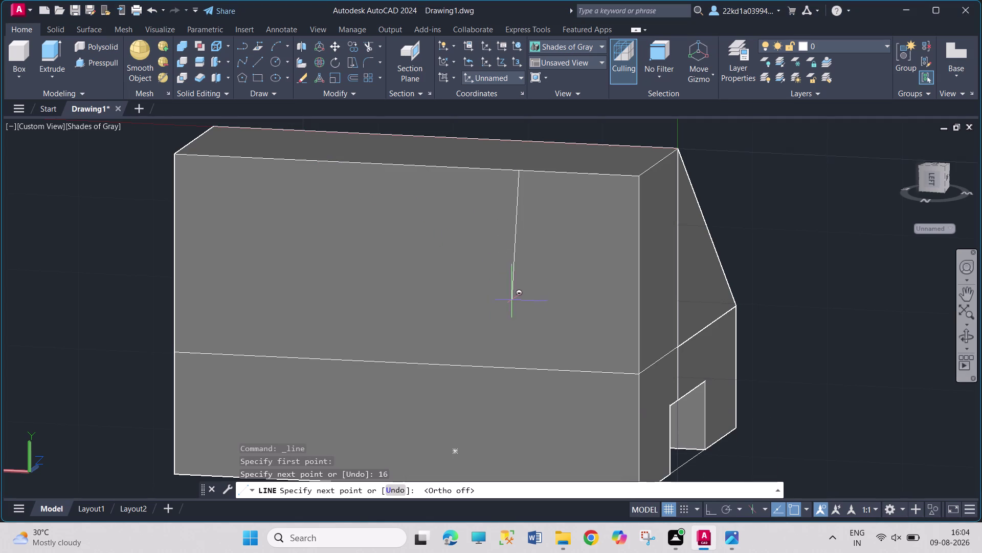
Draw a vertical line down from the front face's top edge in two 15-unit segments.
click(719, 514)
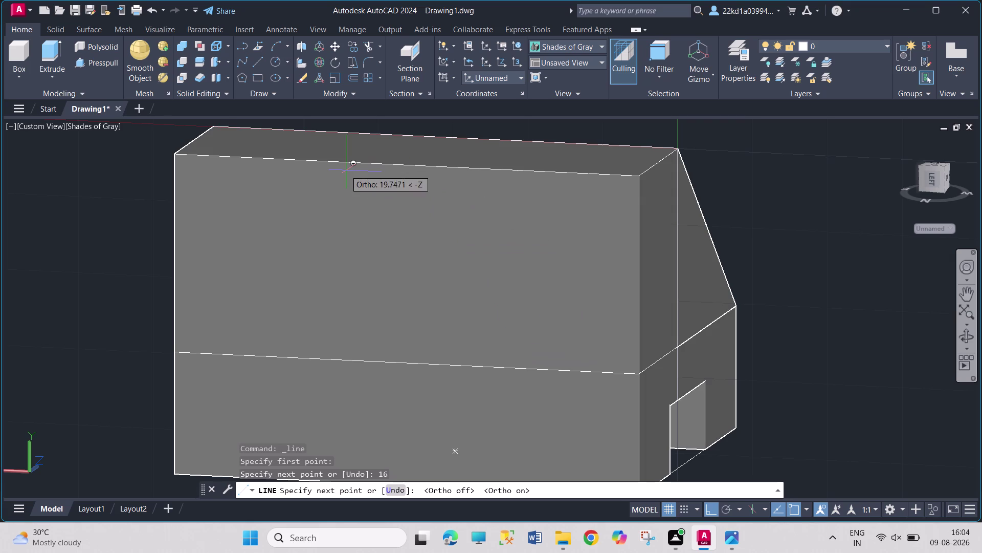
text(15)
key(Return)
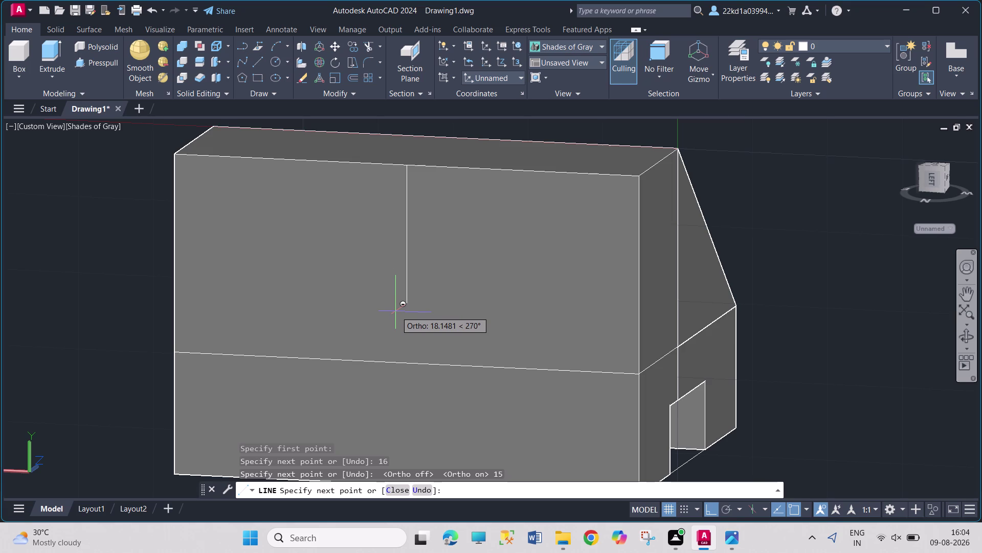
text(15)
key(Return)
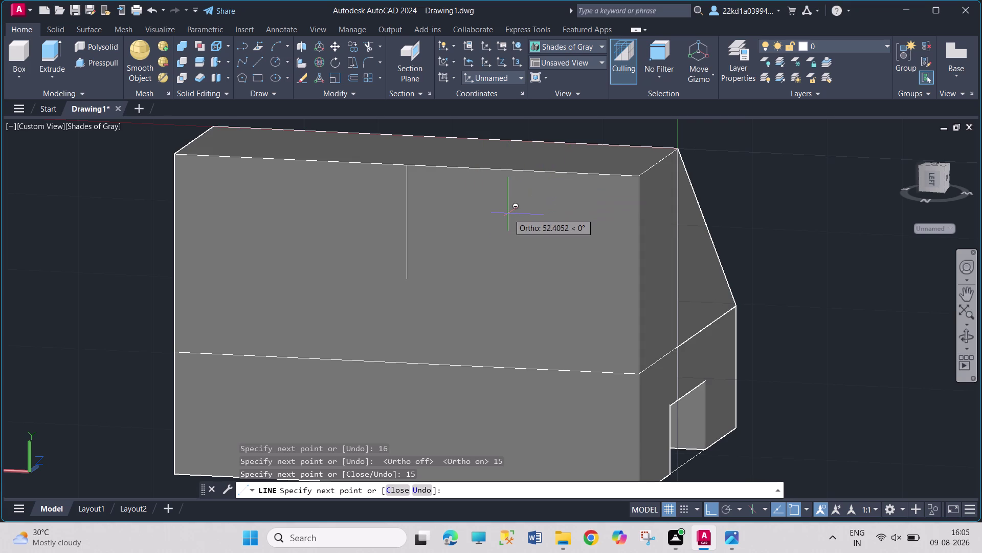
key(Escape)
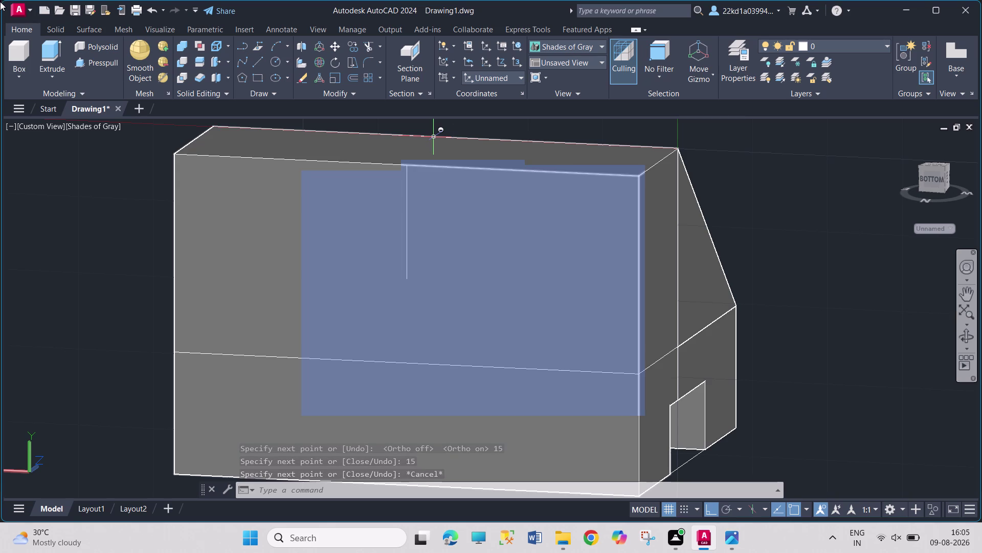
Start a new 15-unit line from the top edge and turn Ortho off for a sloped leg.
click(259, 68)
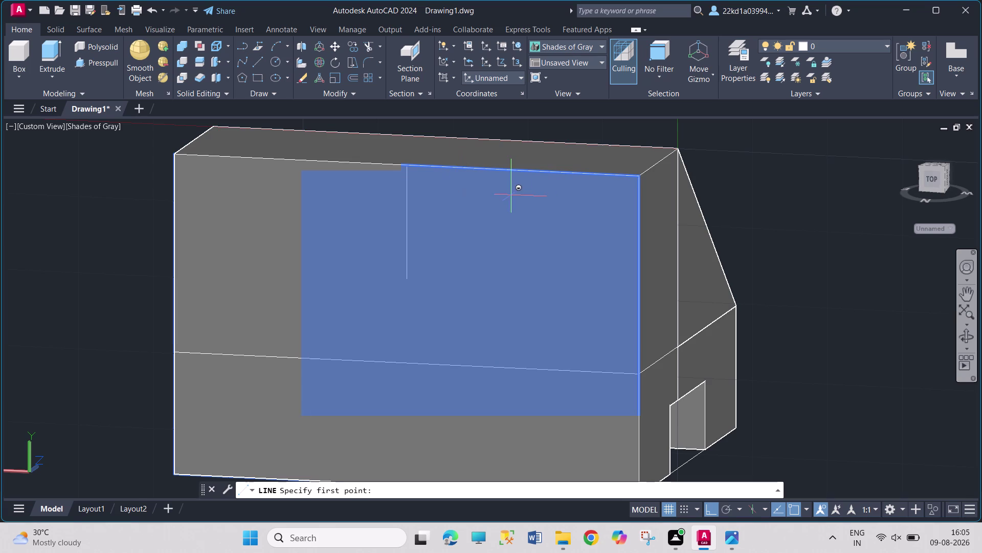
click(640, 182)
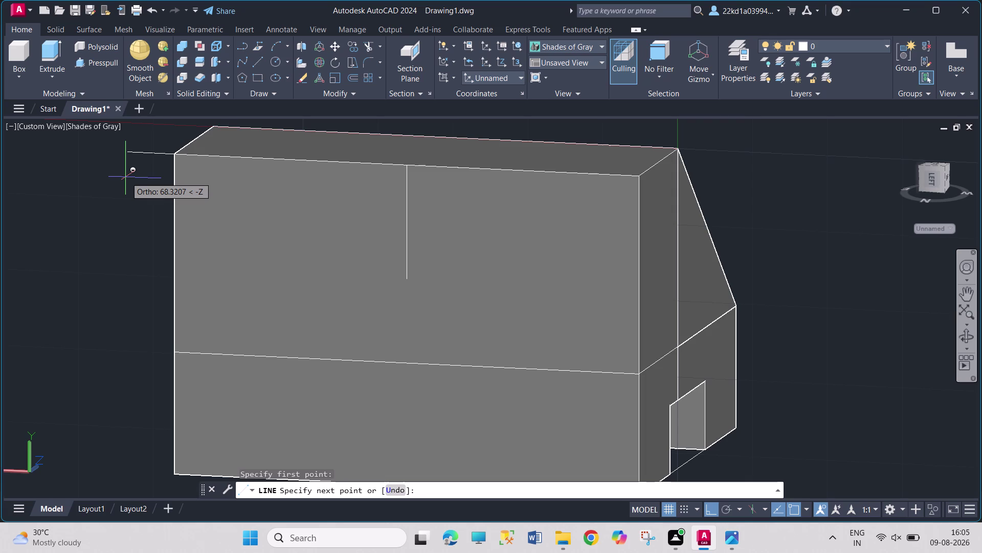
text(15)
key(Return)
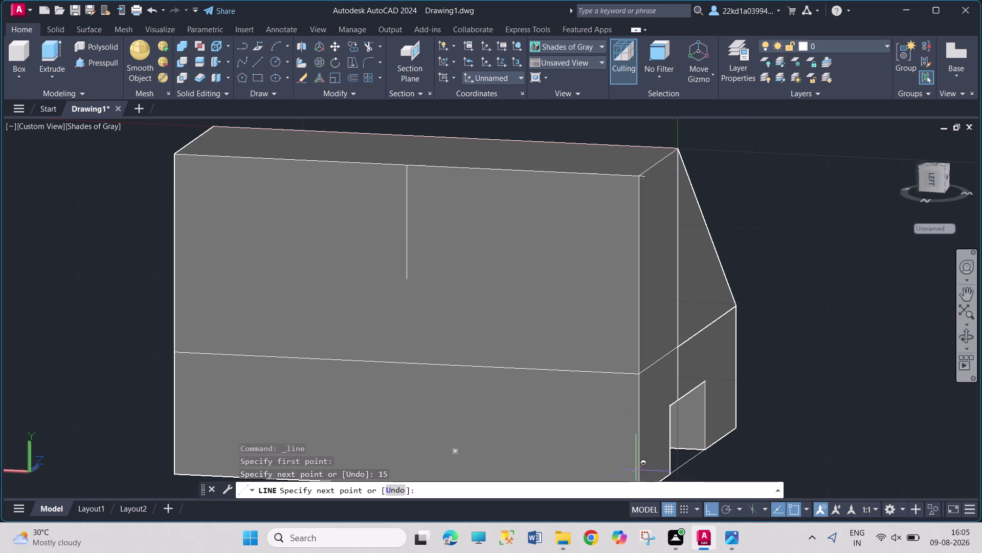
click(714, 516)
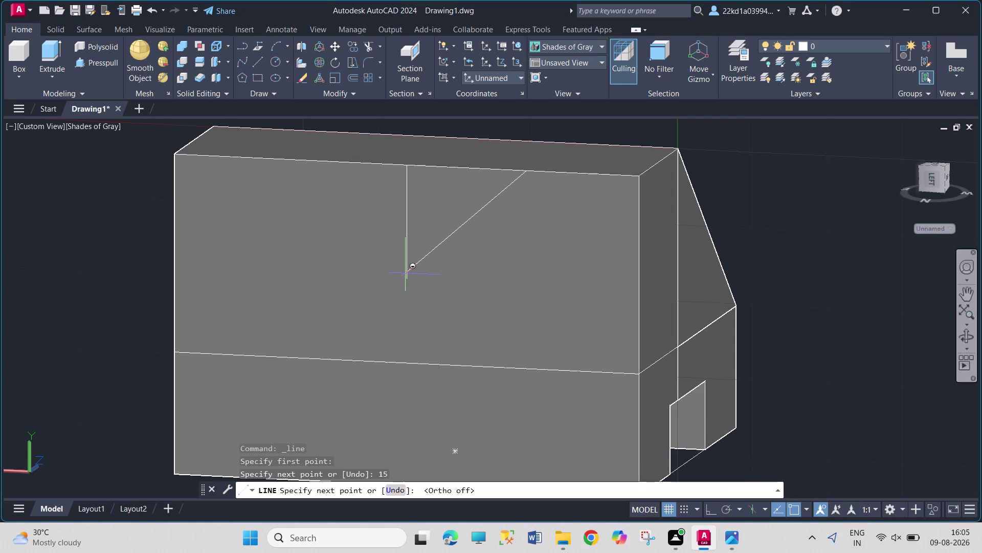
scroll(up, 3)
scroll(down, 3)
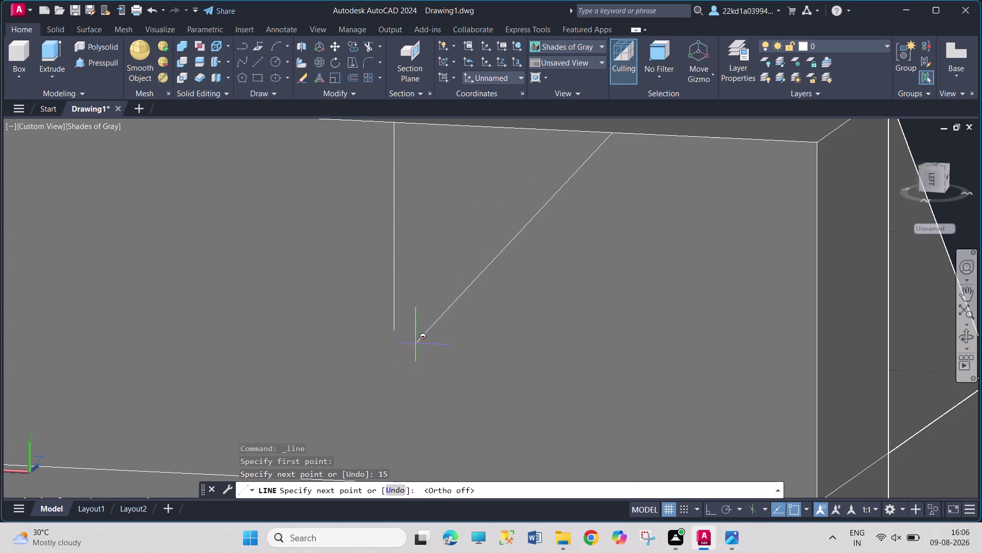
Undo the sloped groove segment, restore Ortho, and cancel LINE, leaving only the vertical line.
middle_drag(433, 344, 403, 349)
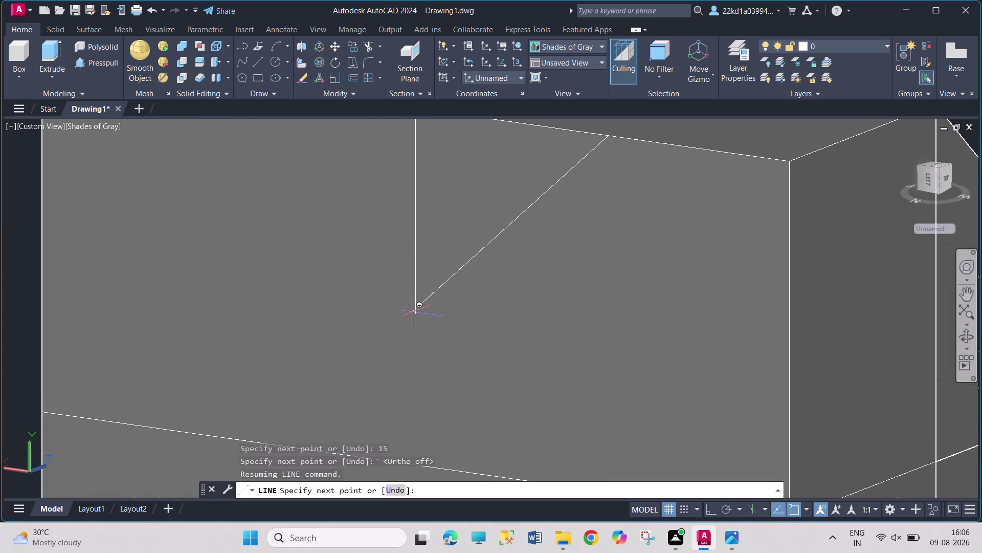
middle_drag(412, 313, 413, 251)
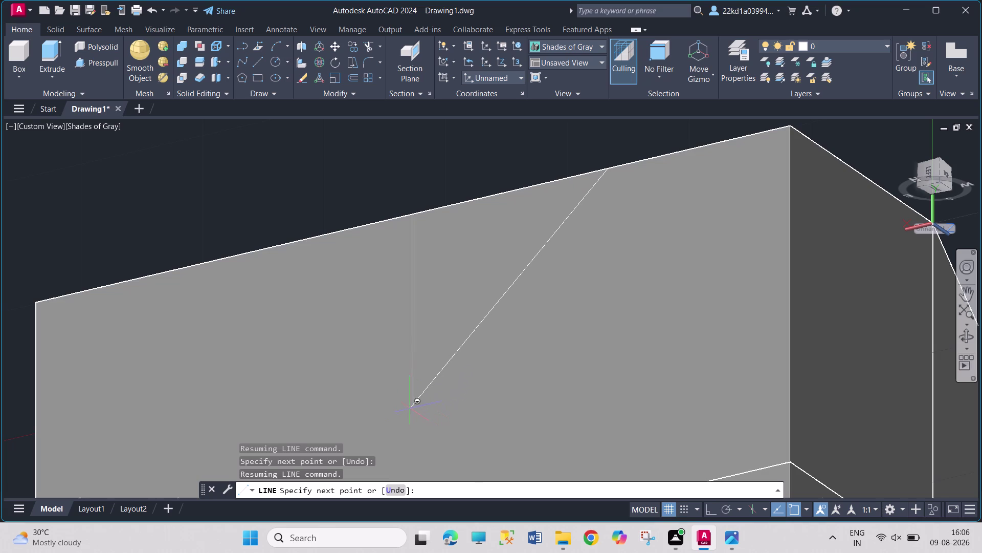
middle_drag(406, 403, 391, 345)
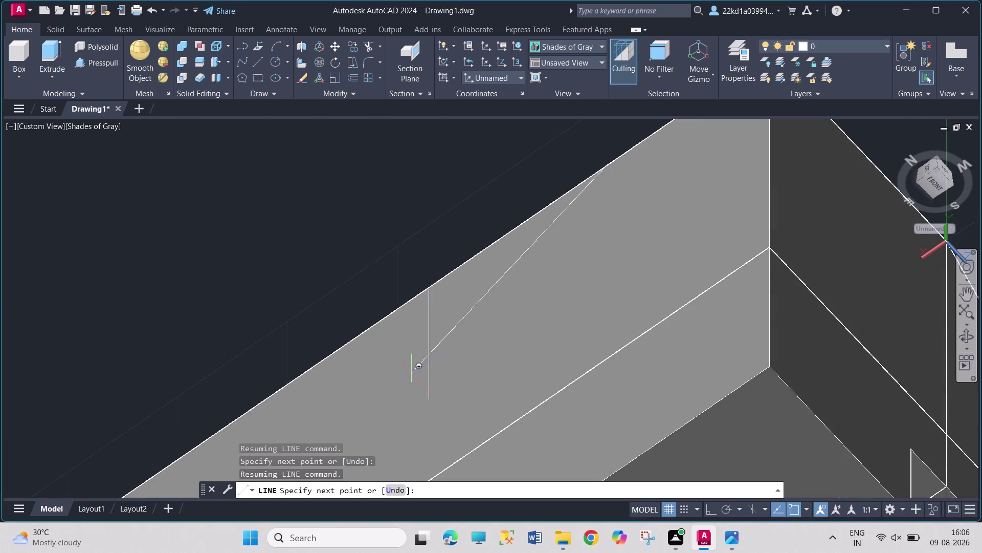
drag(432, 411, 438, 419)
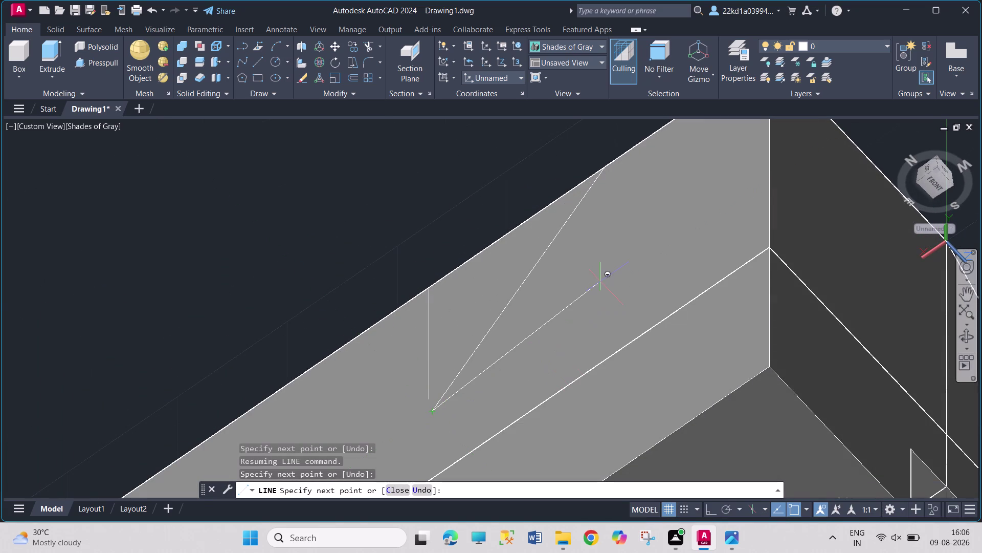
key(ctrl+z)
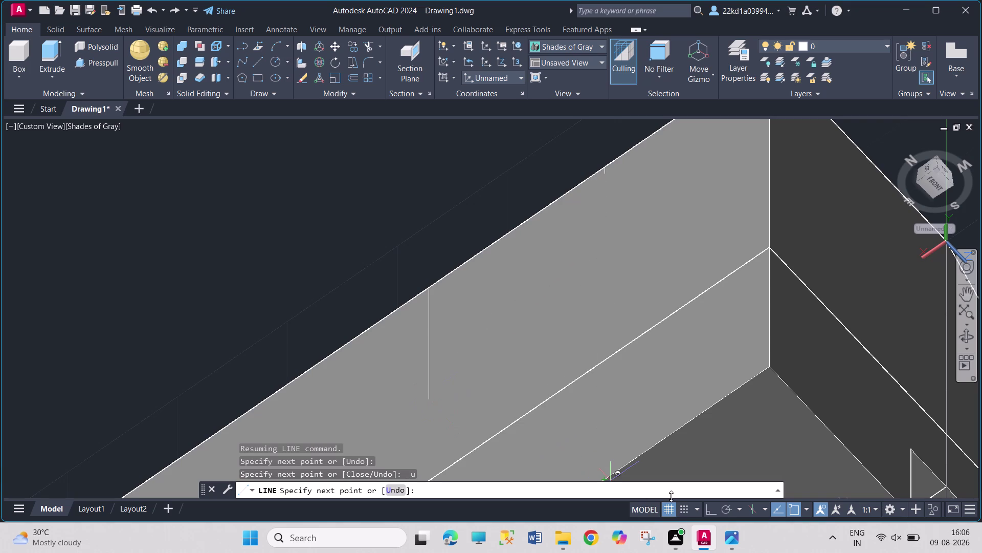
click(714, 507)
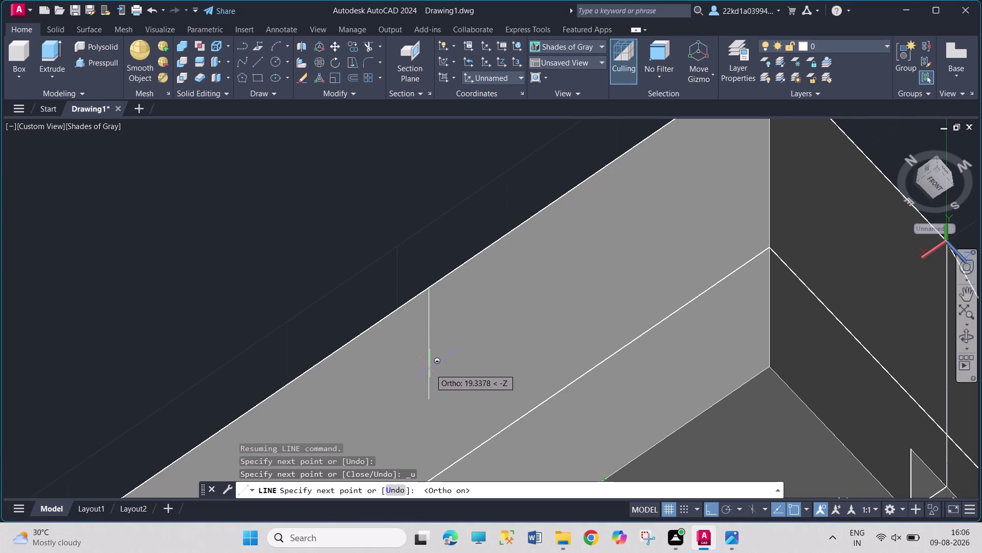
key(Escape)
key(Escape)
key(Escape)
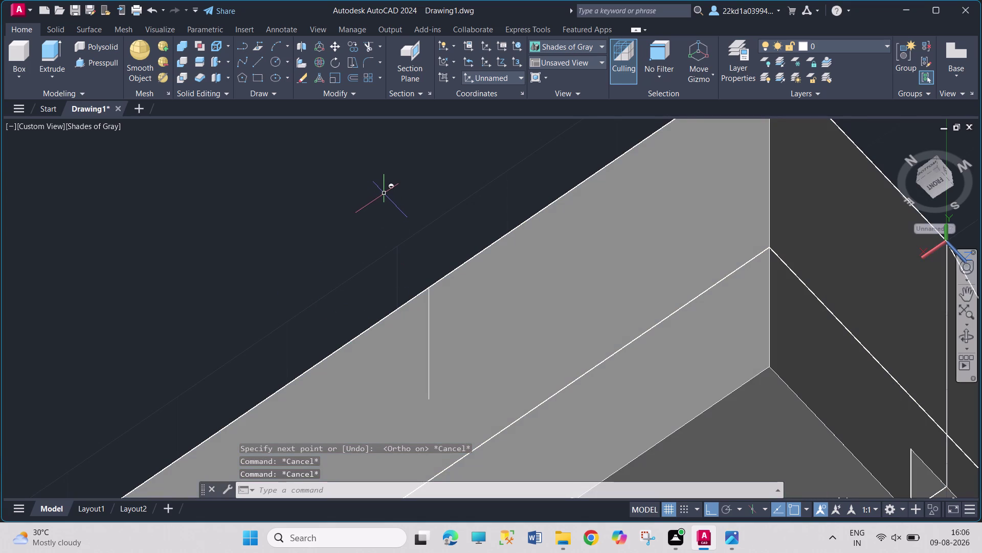
middle_drag(384, 193, 416, 297)
scroll(up, 3)
scroll(down, 3)
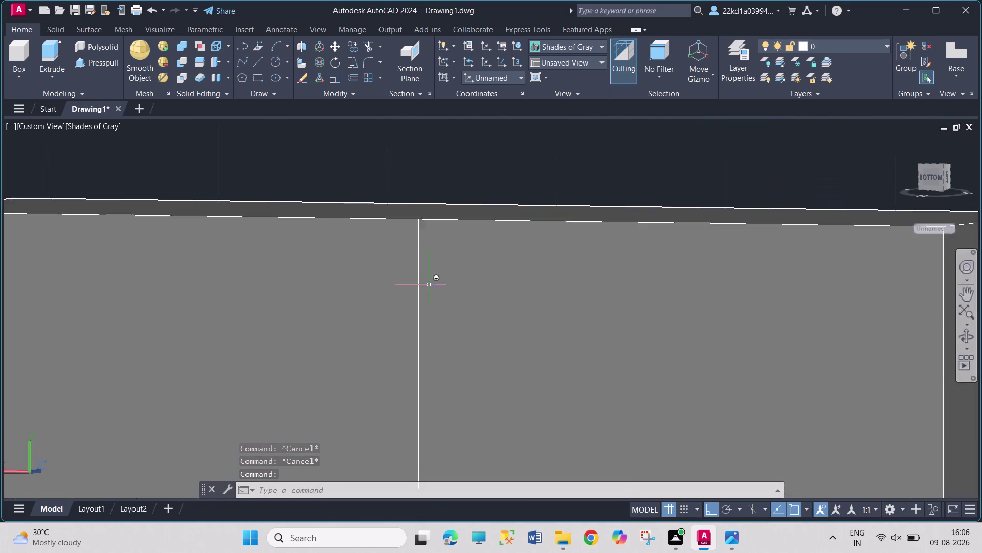
Draw a sloped line from the vertical line's foot up to the front face's top edge.
scroll(down, 3)
scroll(down, 3)
scroll(up, 3)
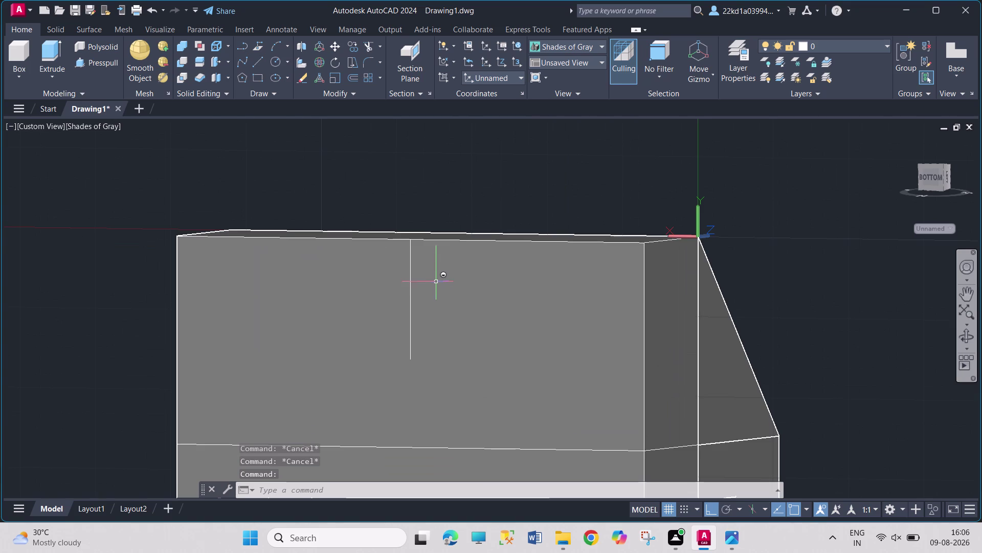
click(260, 62)
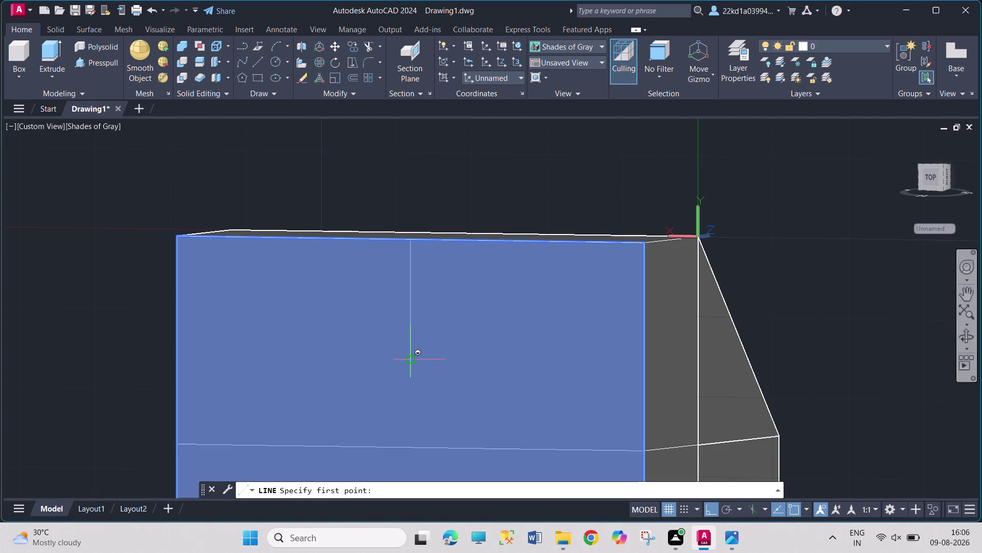
click(408, 359)
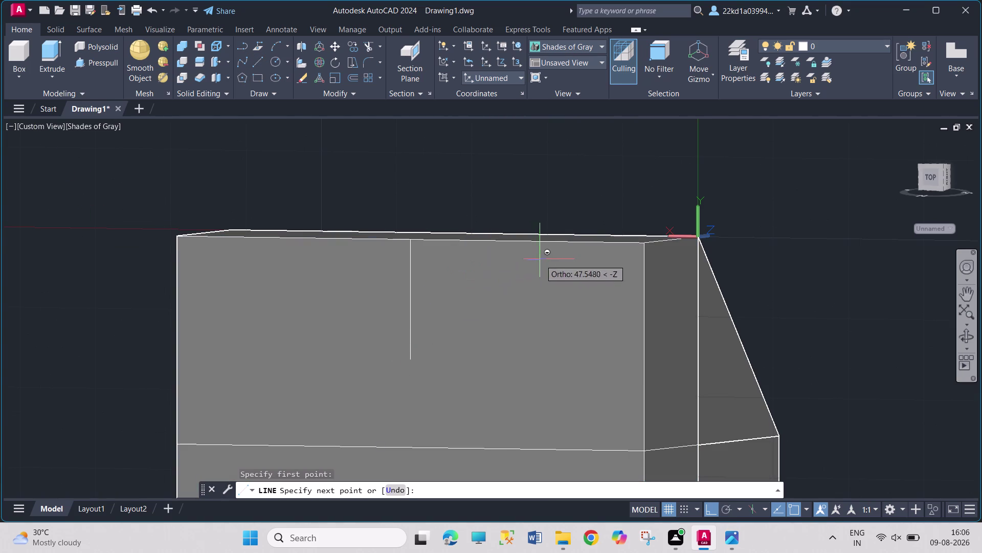
click(518, 245)
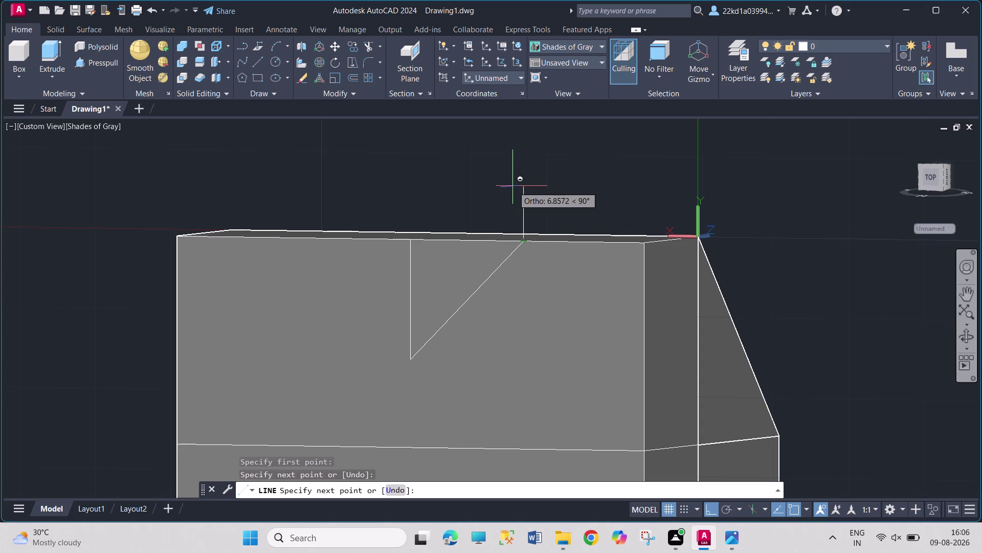
key(Escape)
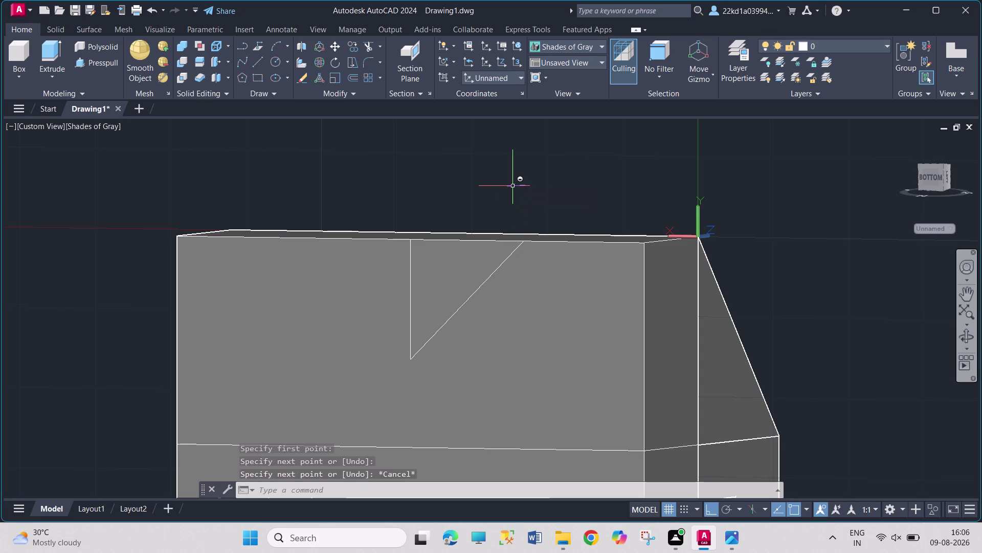
Start a new line at the face's top-left corner and check the reference image.
click(259, 63)
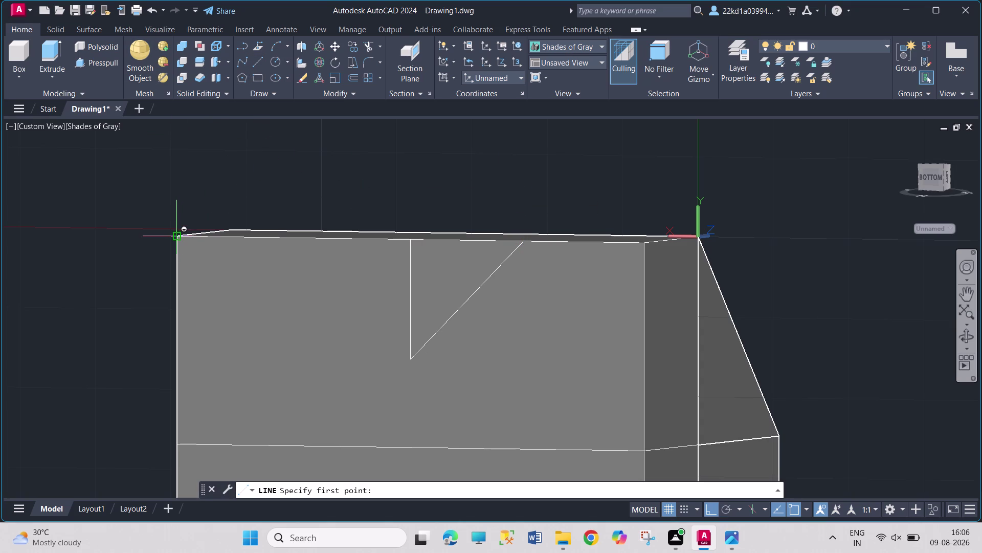
click(176, 241)
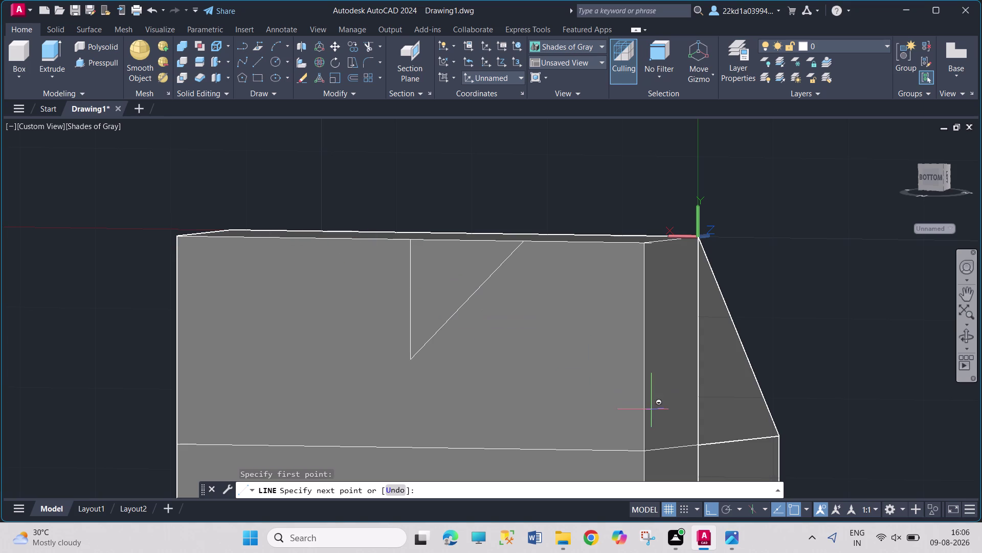
click(736, 538)
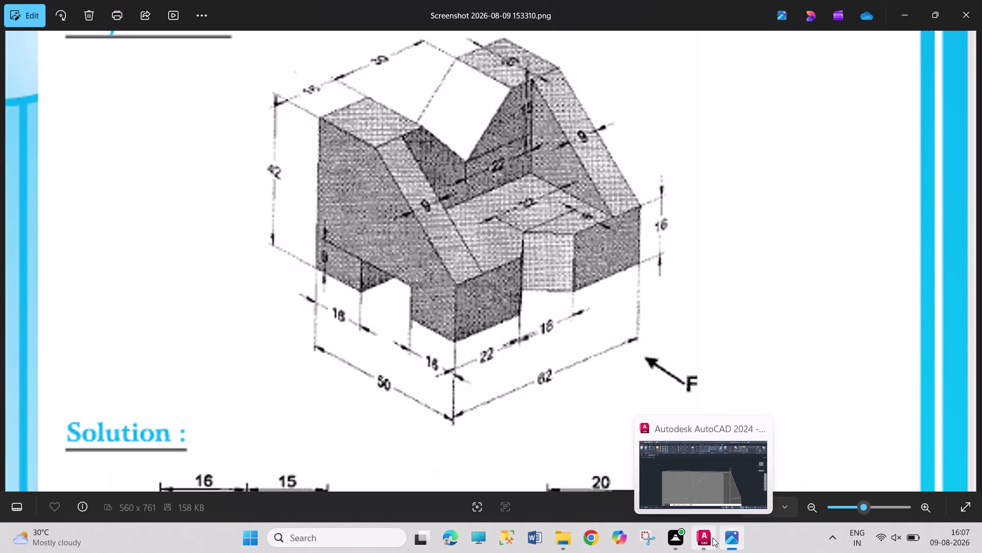
click(712, 537)
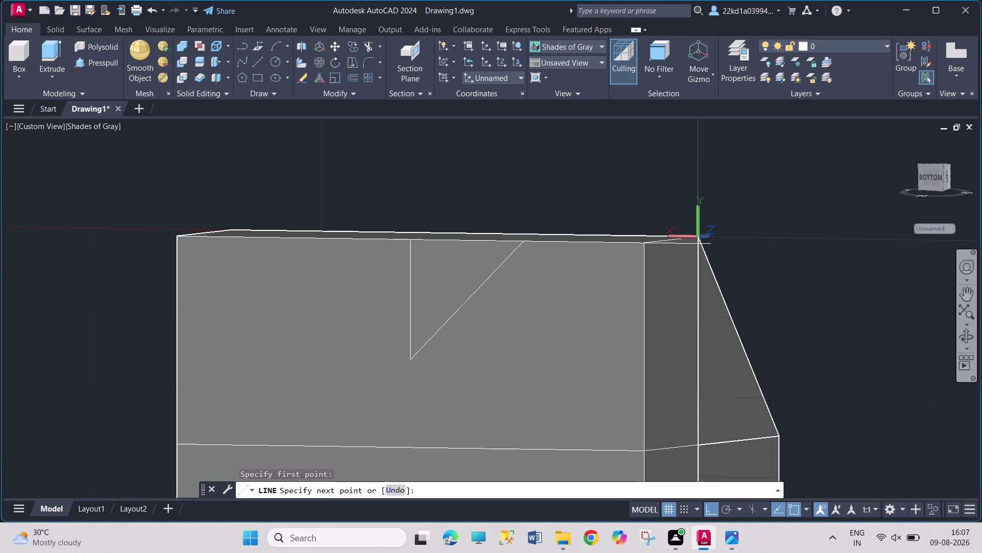
Draw the second V-groove leg from 16 units along the top edge to the vertical line's foot.
text(1)
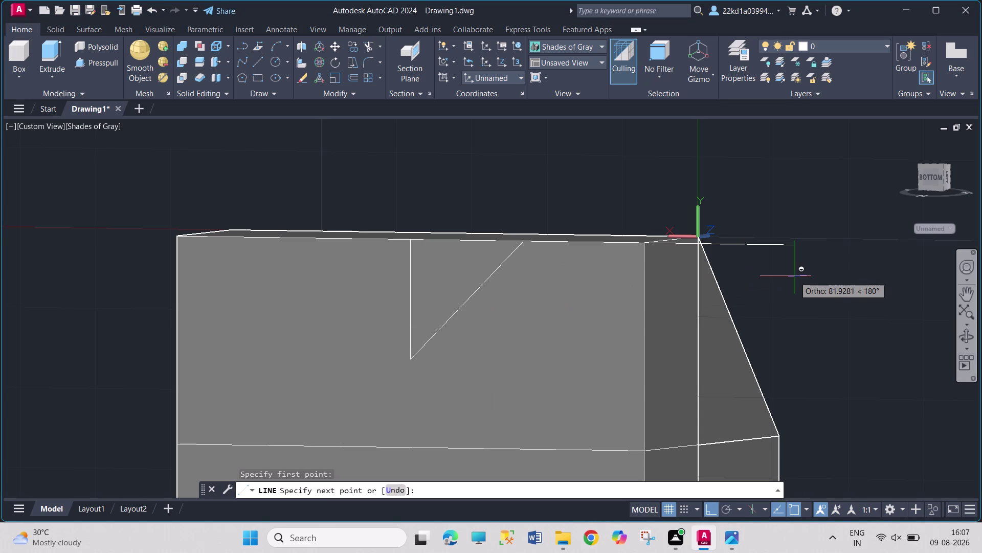
text(6)
key(Return)
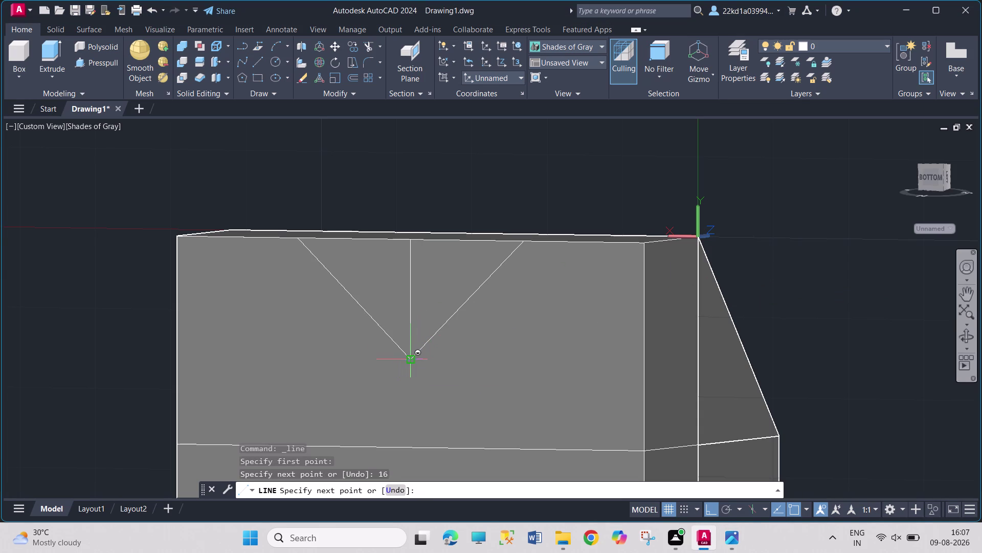
click(412, 362)
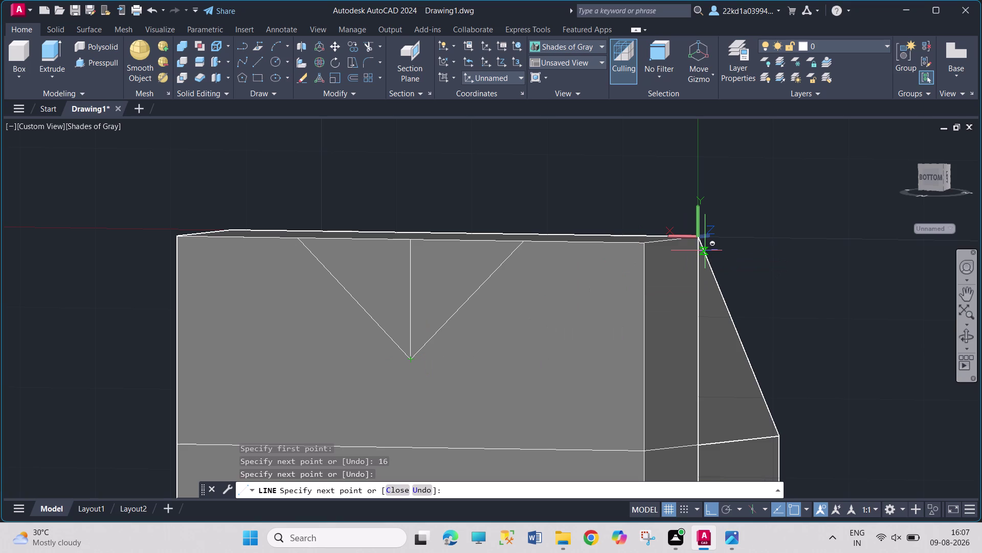
key(Escape)
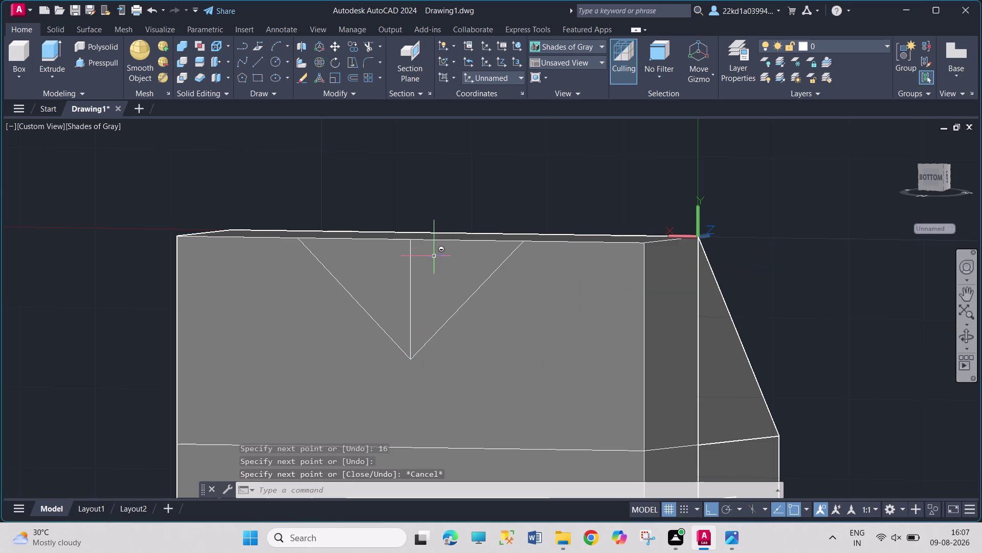
middle_drag(549, 227, 512, 255)
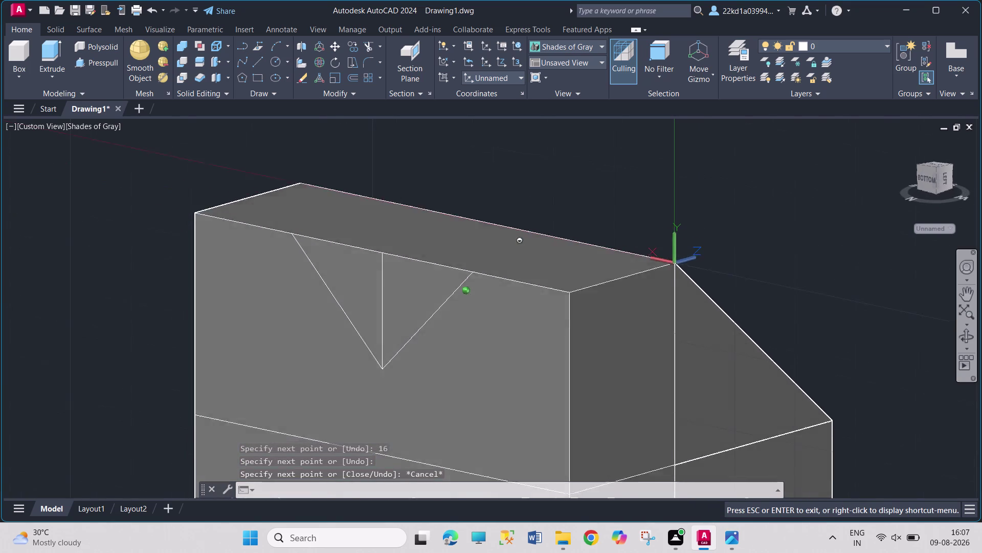
middle_drag(513, 255, 517, 265)
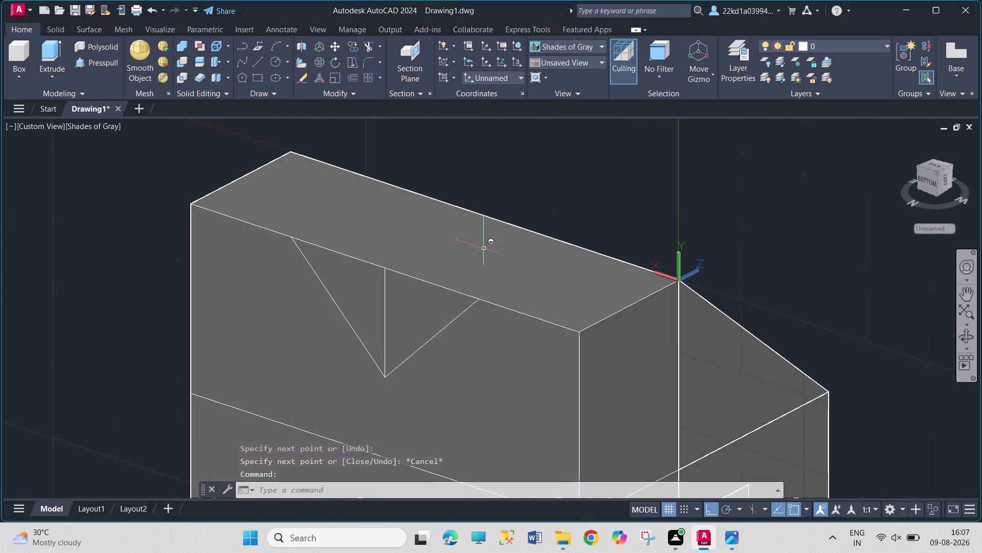
Add a 16-unit line to close the V-groove outline on the block's face.
click(260, 62)
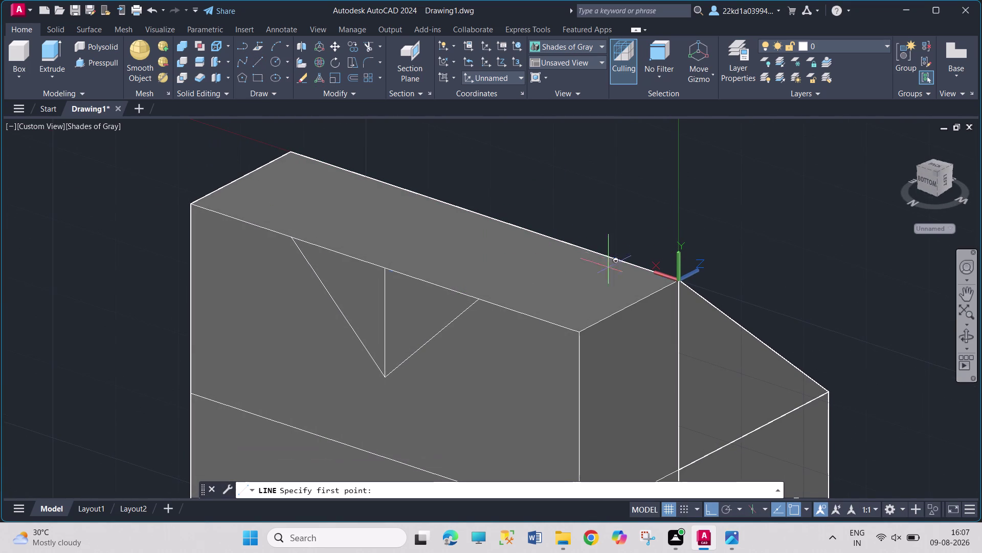
drag(577, 332, 574, 326)
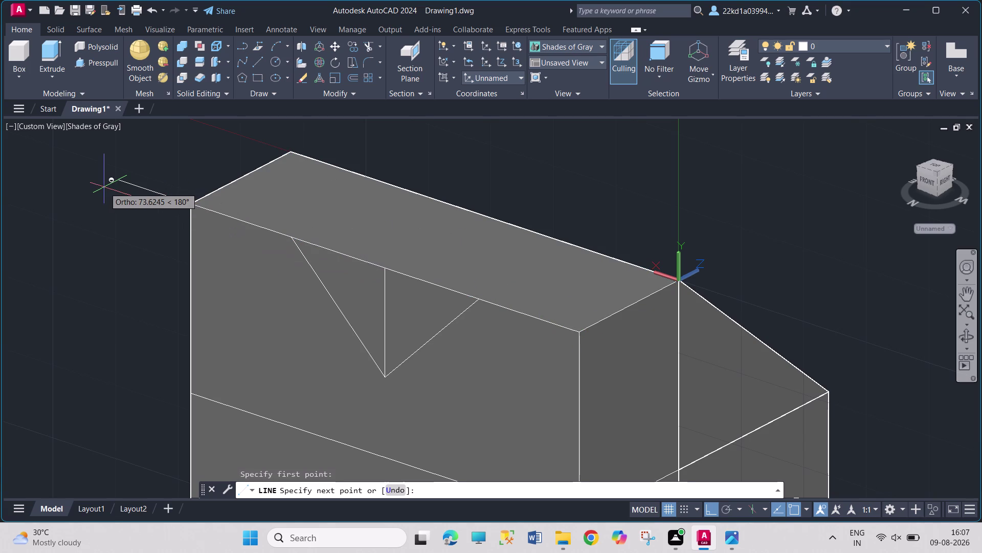
text(16)
key(Return)
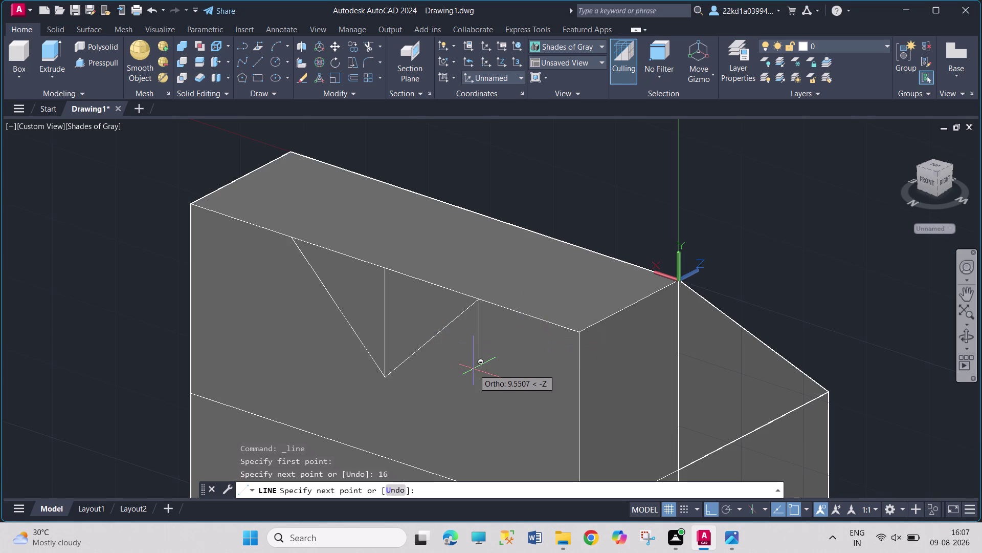
key(Escape)
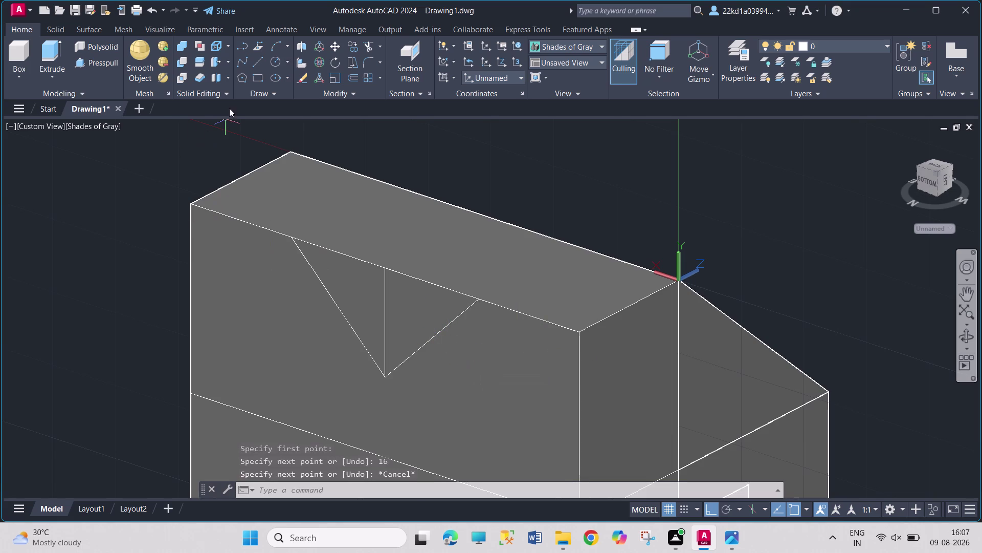
click(105, 61)
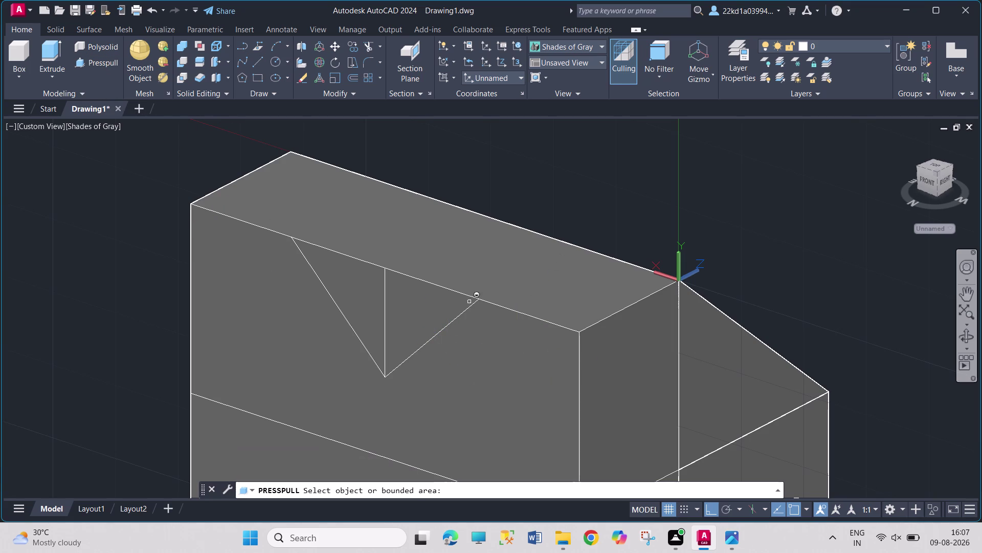
Press-pull the region beside the V and the V-shaped region down into the solid.
drag(429, 309, 438, 293)
click(569, 185)
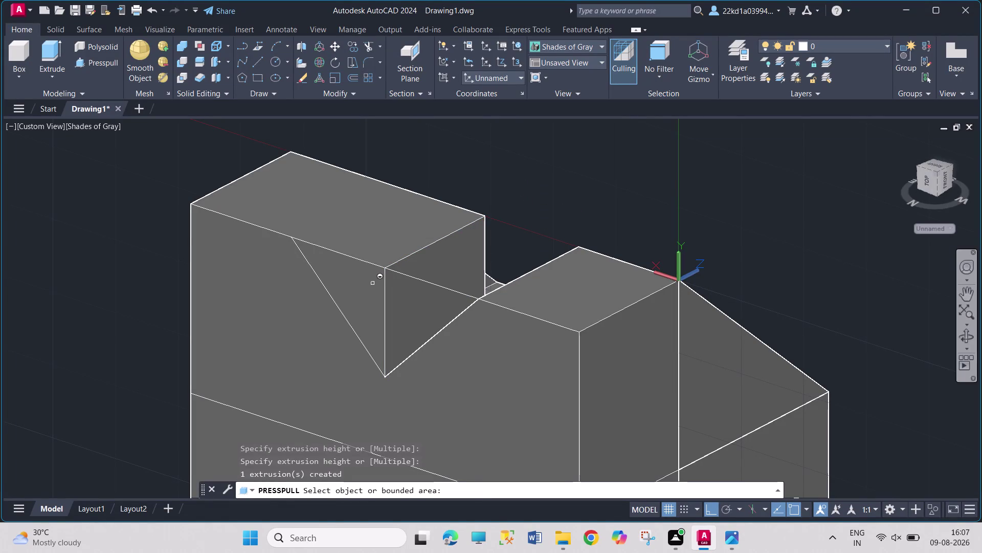
click(365, 281)
click(575, 163)
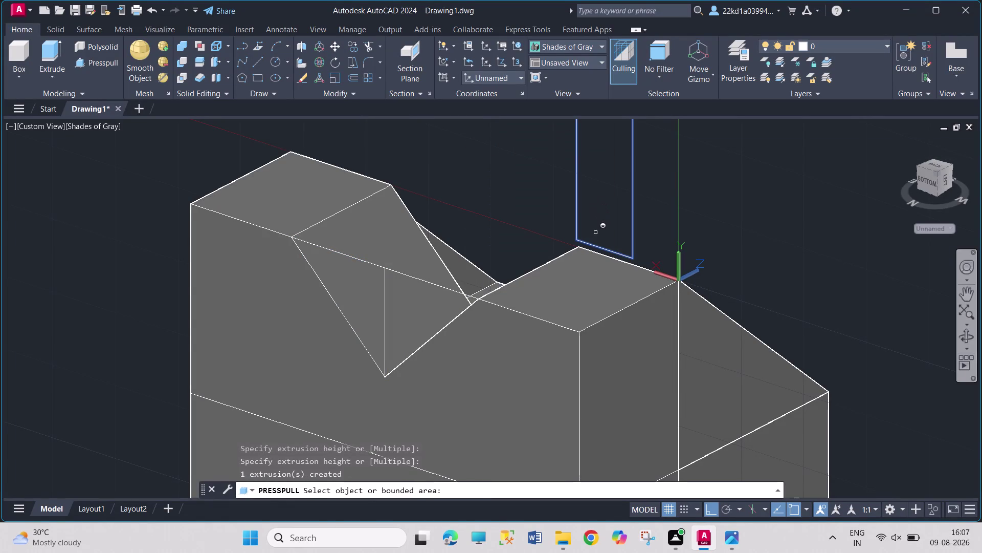
middle_drag(594, 233, 532, 238)
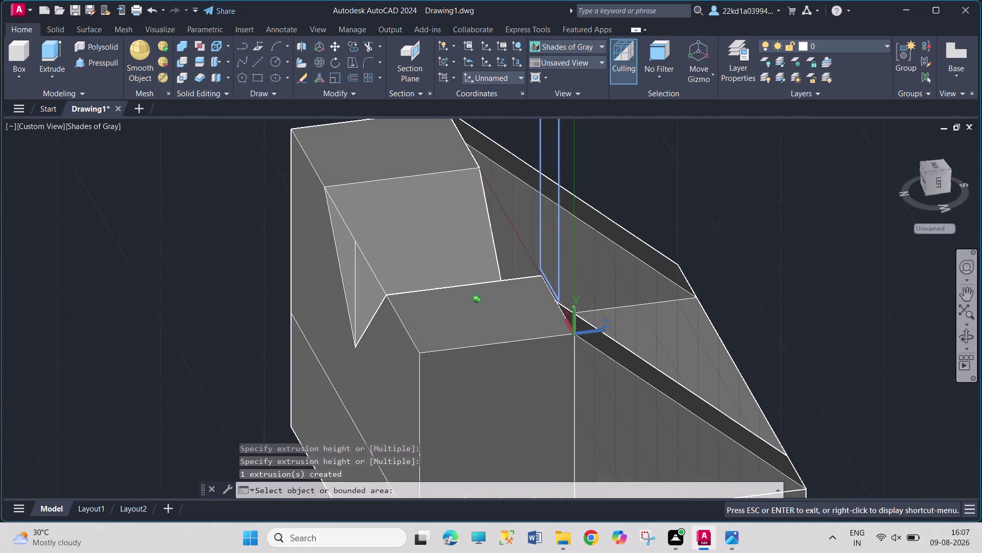
middle_drag(533, 238, 533, 238)
key(Escape)
scroll(up, 3)
scroll(down, 3)
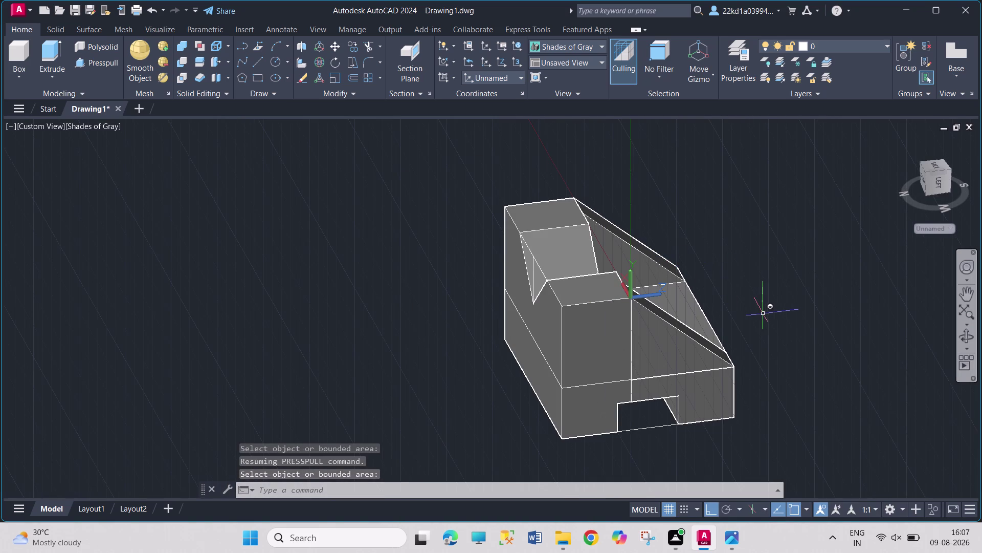
middle_drag(753, 327, 595, 284)
scroll(up, 3)
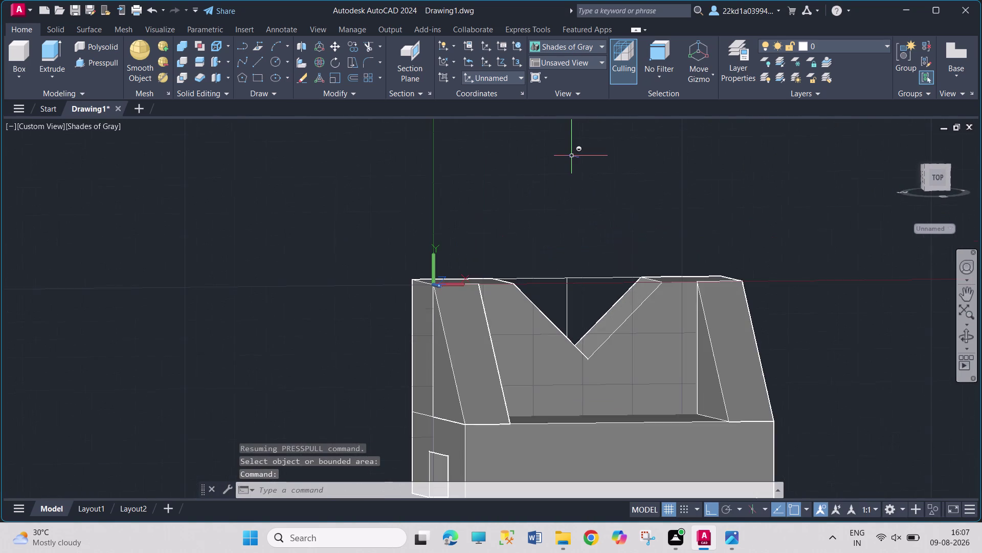
middle_drag(572, 157, 572, 248)
scroll(up, 3)
scroll(down, 3)
scroll(up, 3)
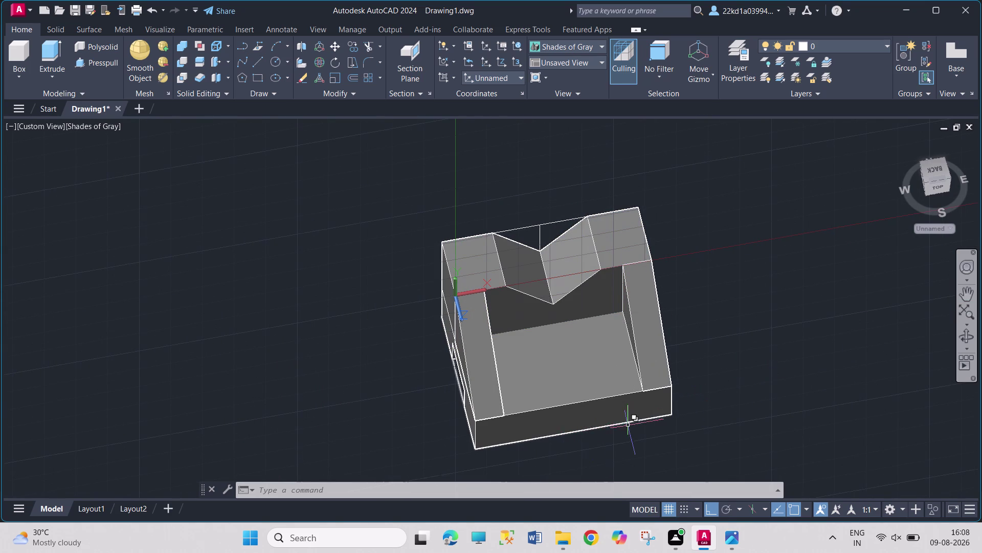
scroll(up, 3)
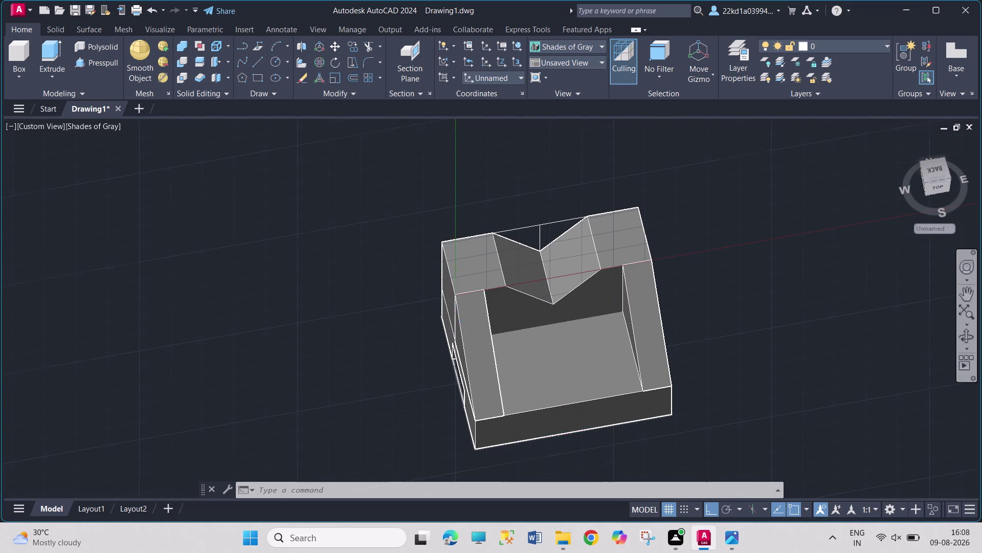
scroll(up, 3)
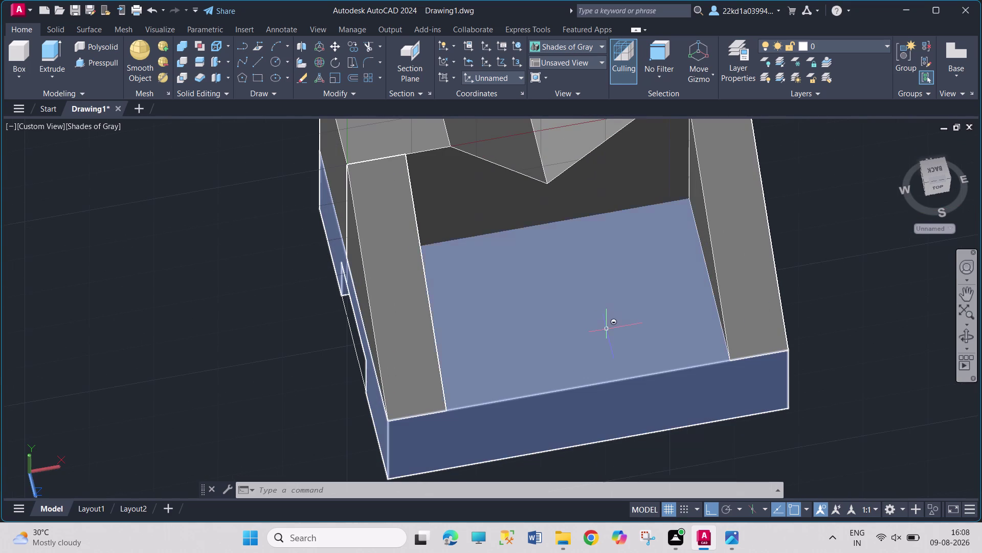
middle_drag(607, 335, 607, 355)
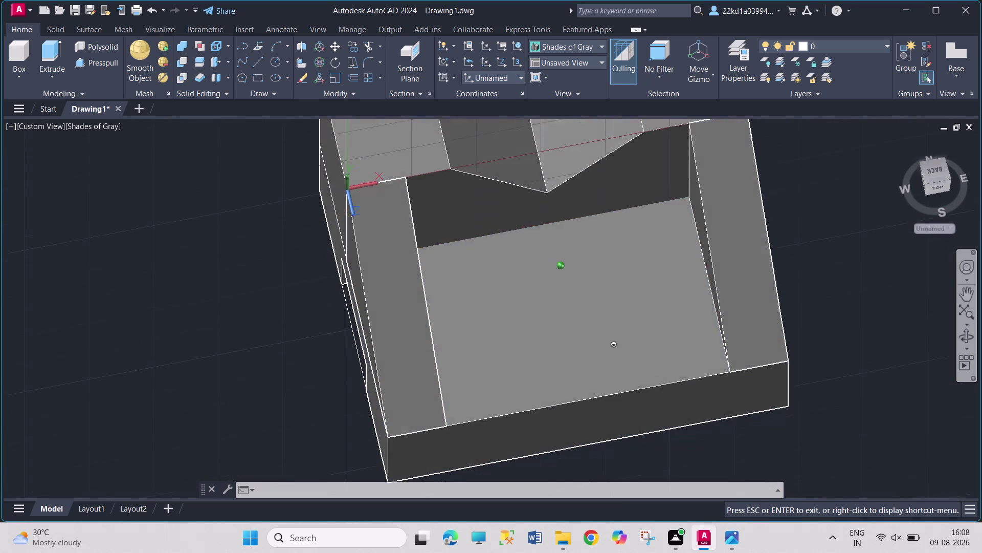
middle_drag(607, 356, 607, 385)
scroll(up, 3)
scroll(down, 3)
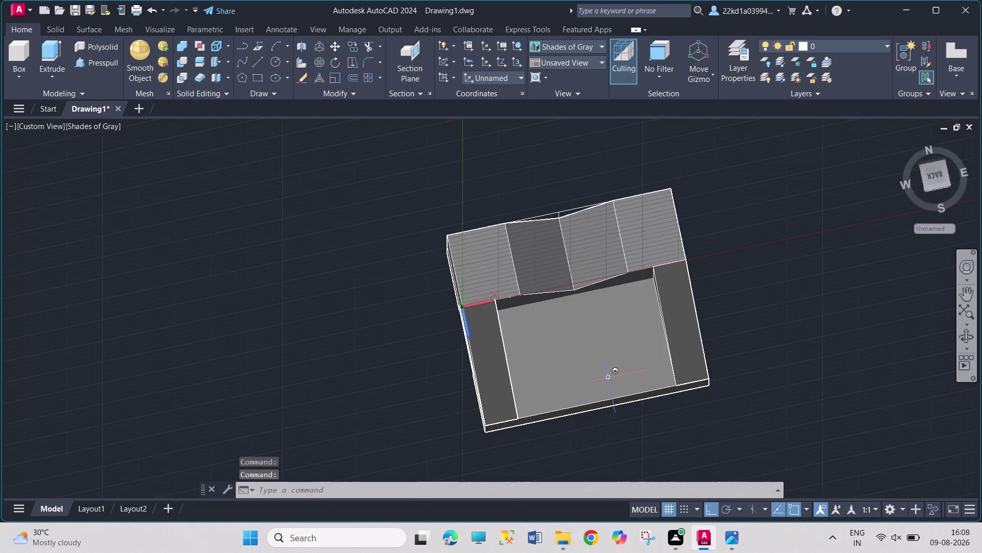
middle_drag(699, 373, 655, 370)
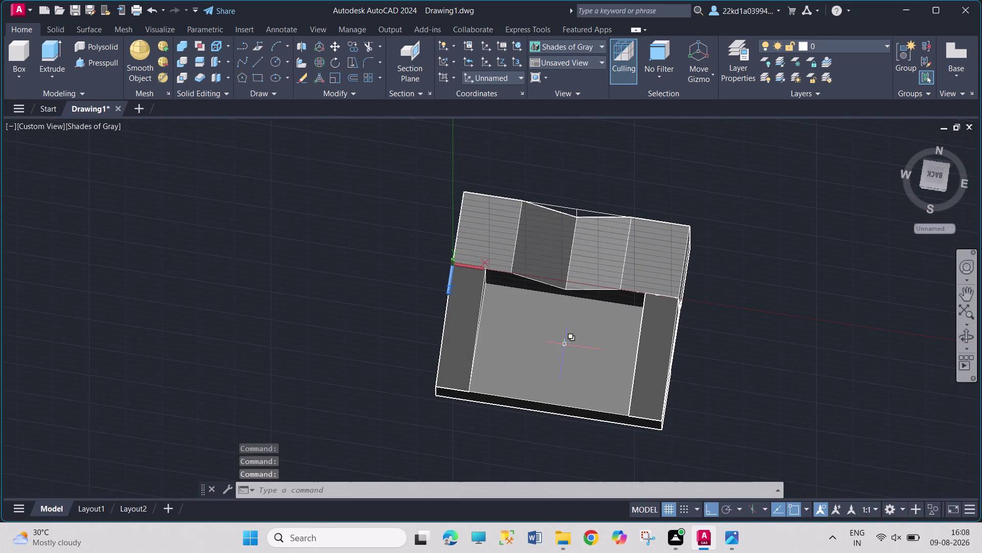
scroll(up, 3)
scroll(down, 3)
scroll(up, 3)
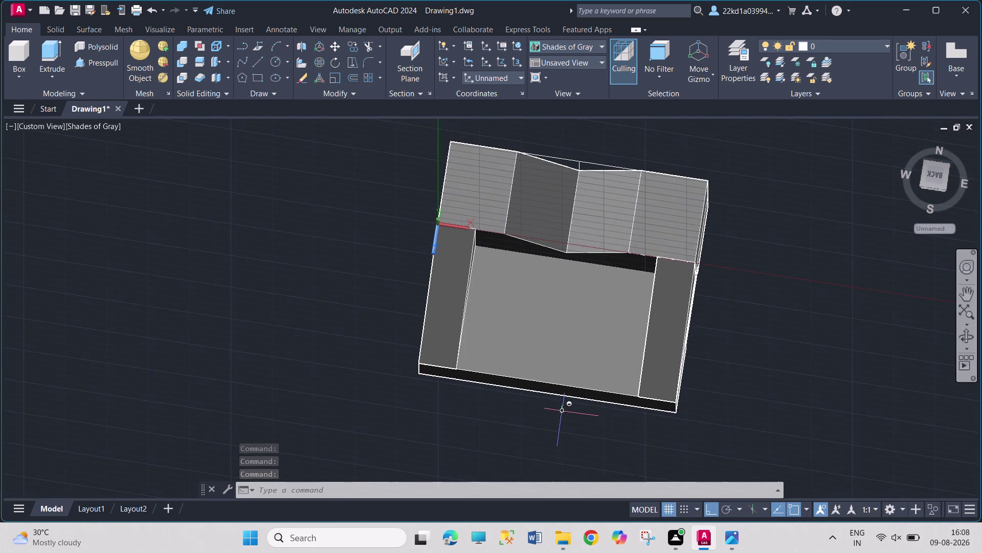
scroll(up, 3)
scroll(up, 3)
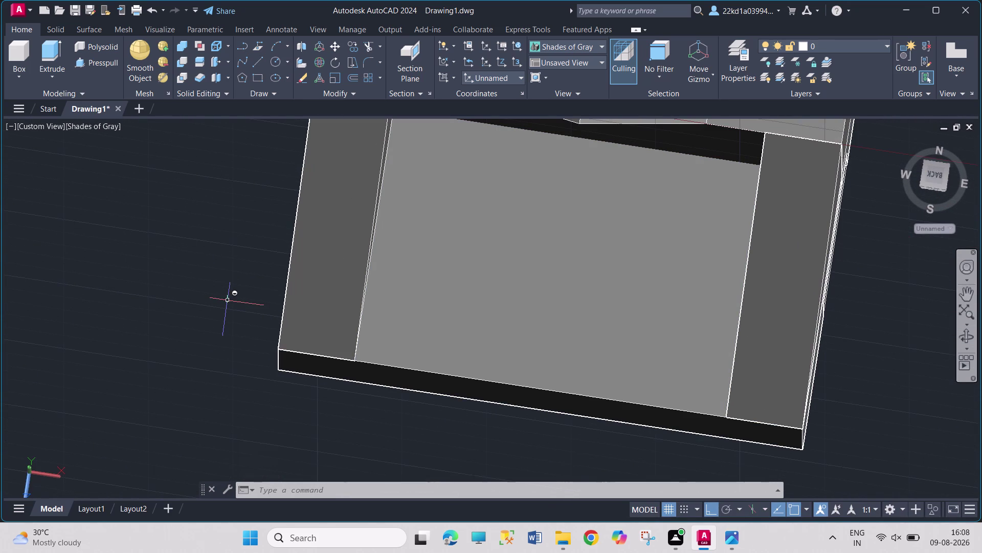
middle_drag(231, 308, 248, 321)
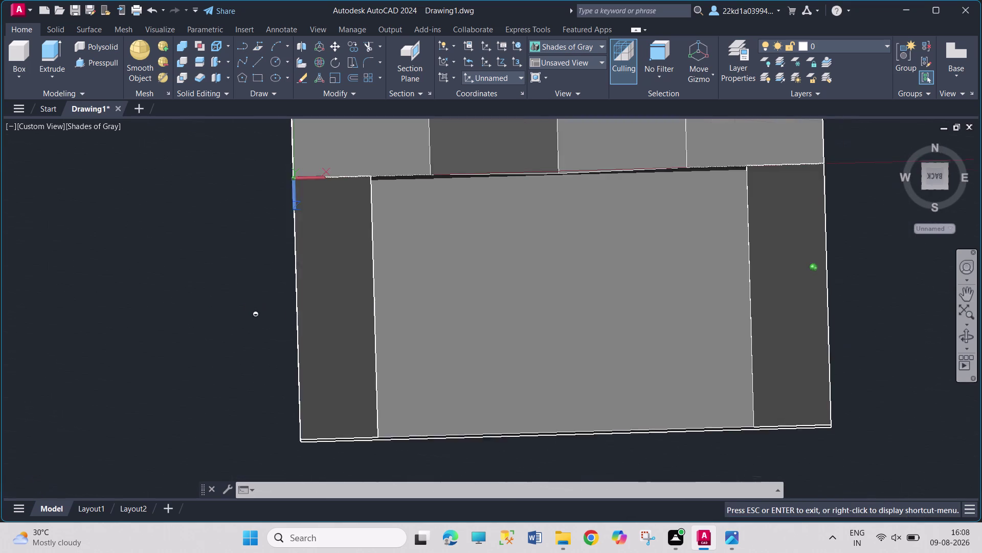
middle_drag(249, 321, 247, 302)
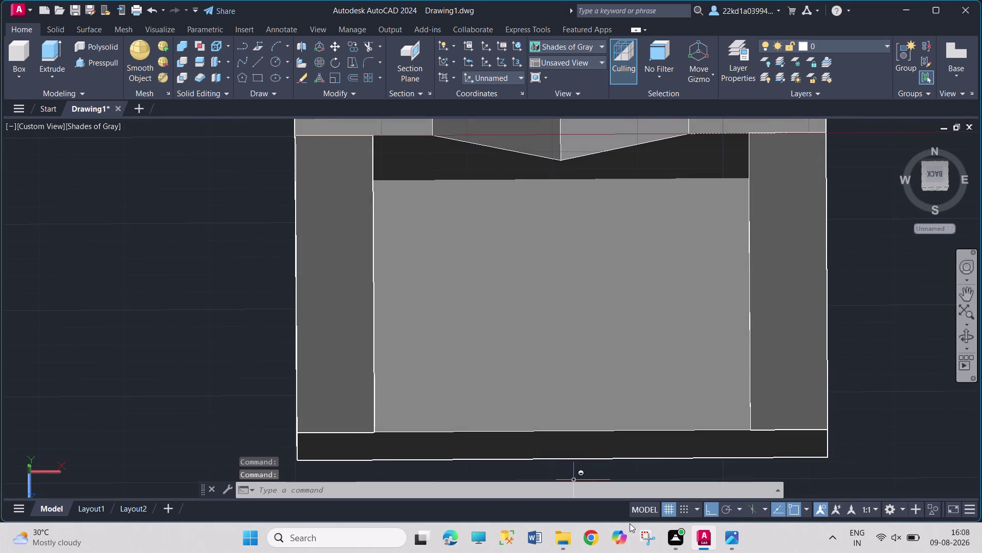
click(734, 539)
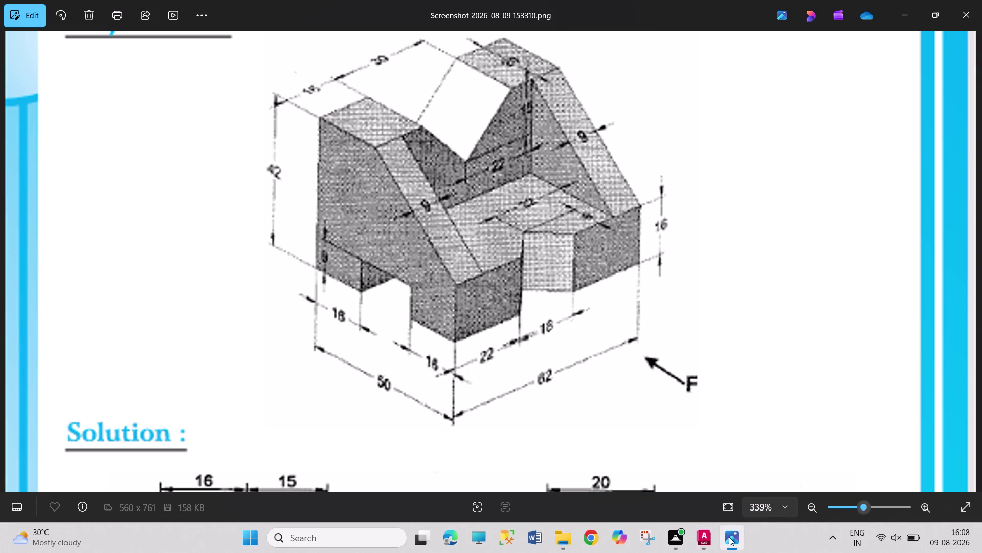
Scroll the reference image through the top view's V notch, front and side views, and isometric.
drag(631, 438, 598, 229)
drag(618, 334, 618, 306)
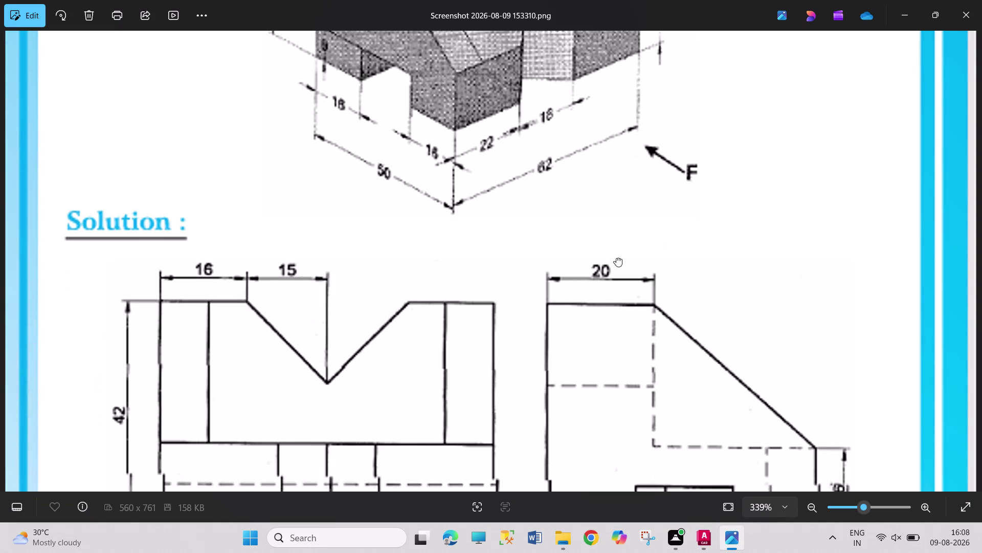
drag(618, 306, 590, 131)
drag(630, 288, 617, 140)
drag(617, 253, 607, 161)
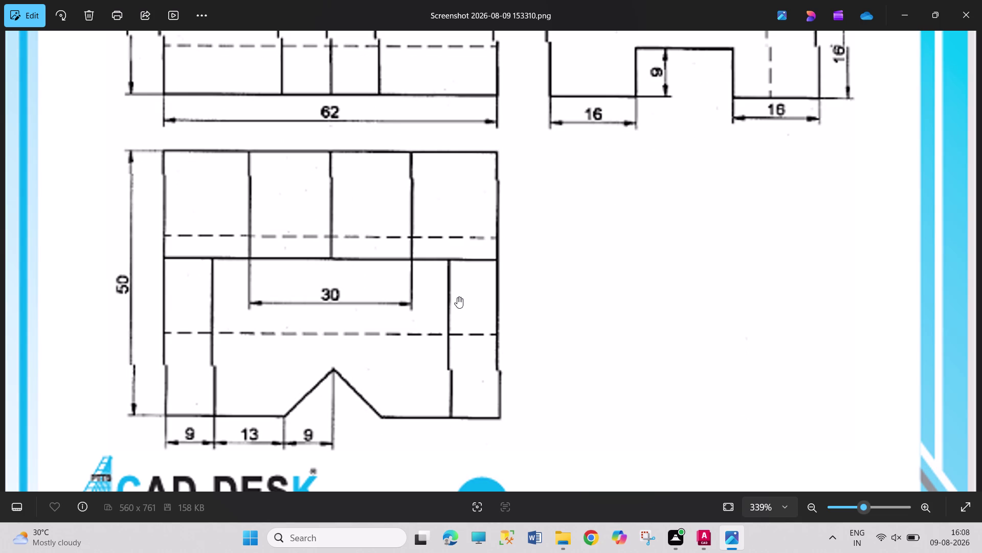
drag(442, 255, 467, 407)
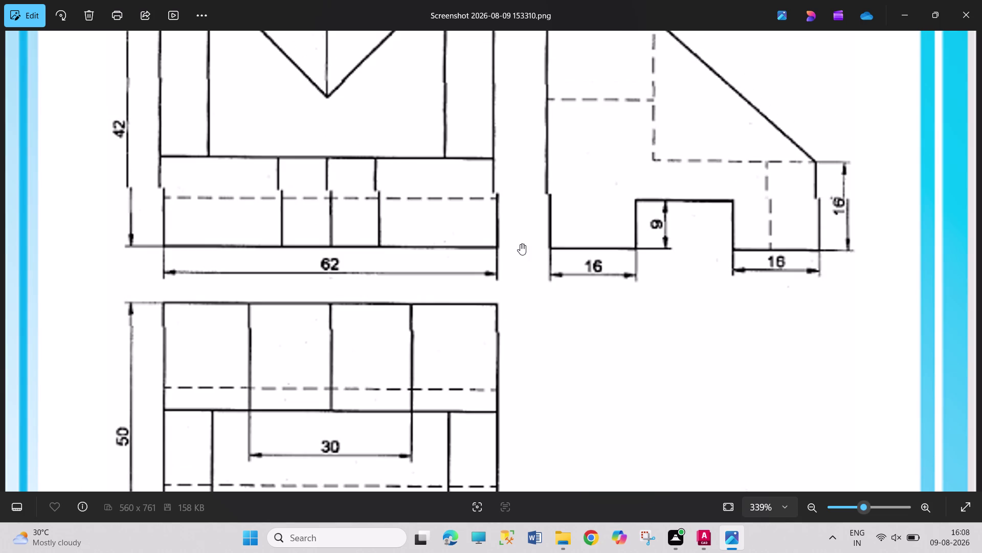
drag(520, 244, 521, 324)
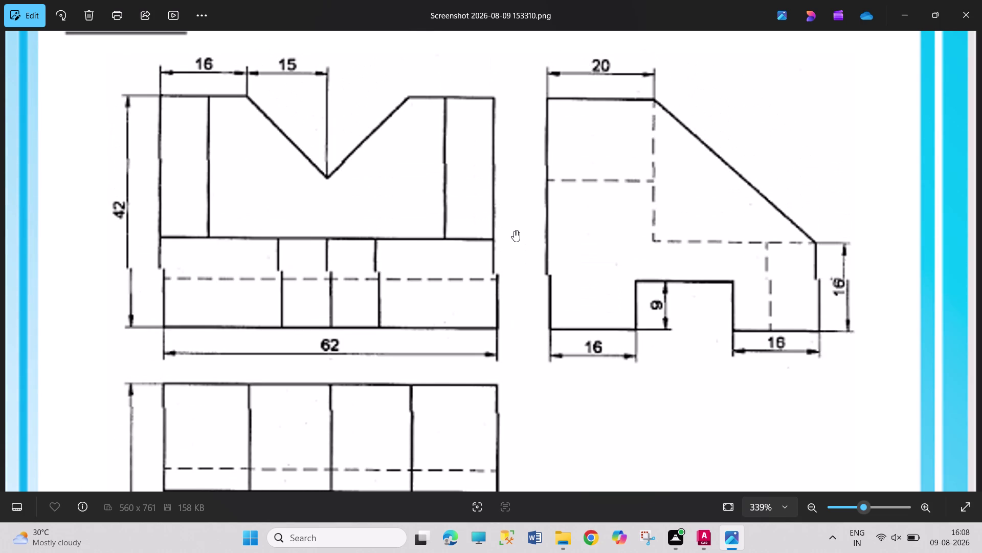
drag(514, 231, 531, 324)
drag(493, 199, 508, 306)
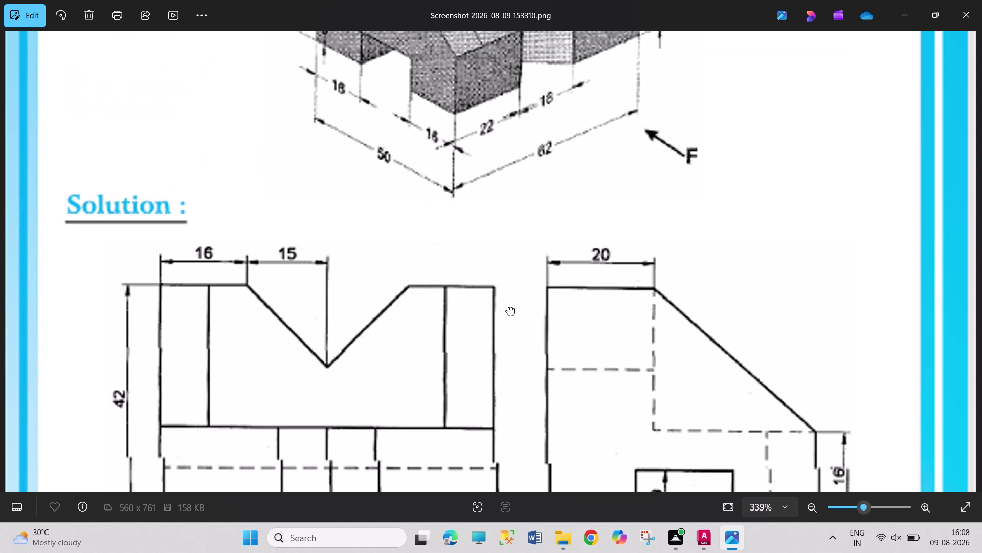
drag(509, 306, 500, 330)
drag(478, 202, 487, 271)
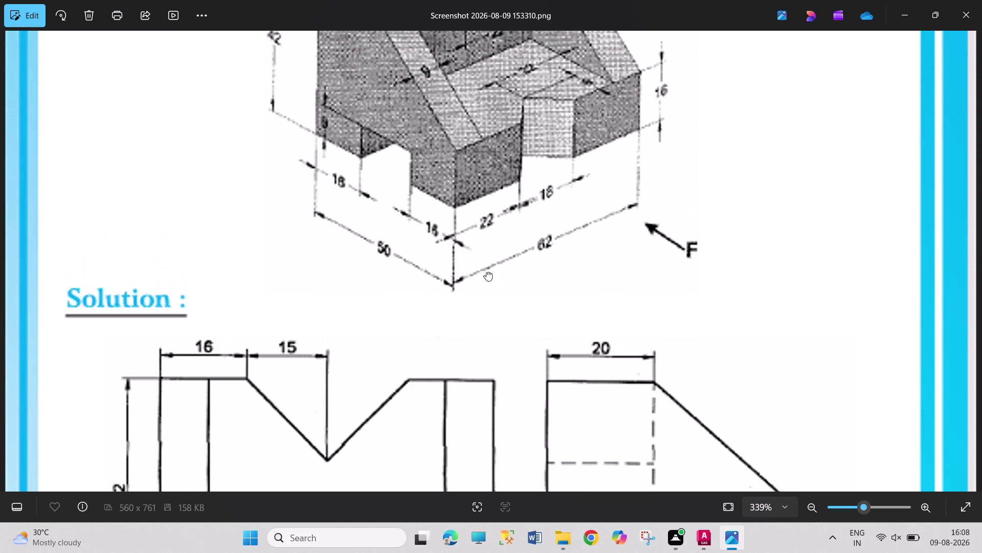
drag(486, 272, 491, 294)
drag(508, 200, 511, 264)
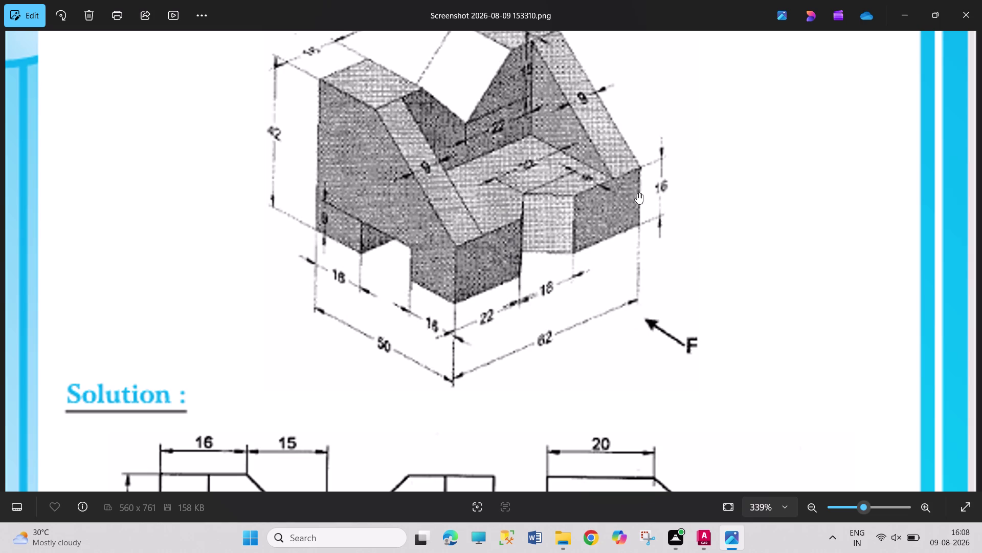
Re-examine the reference's top, front, side and isometric views, then return to AutoCAD.
drag(627, 345, 619, 263)
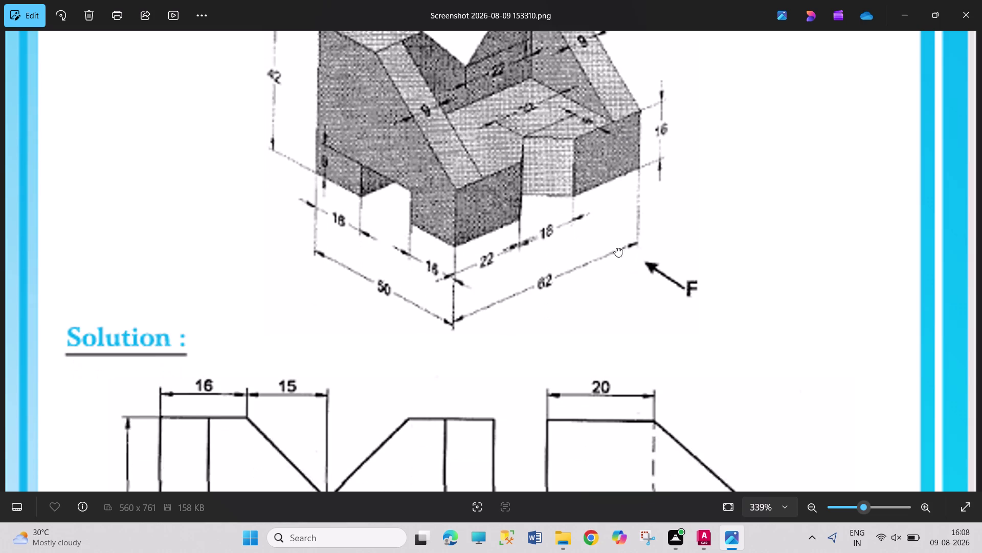
drag(619, 263, 611, 223)
drag(606, 342, 584, 165)
drag(612, 328, 608, 214)
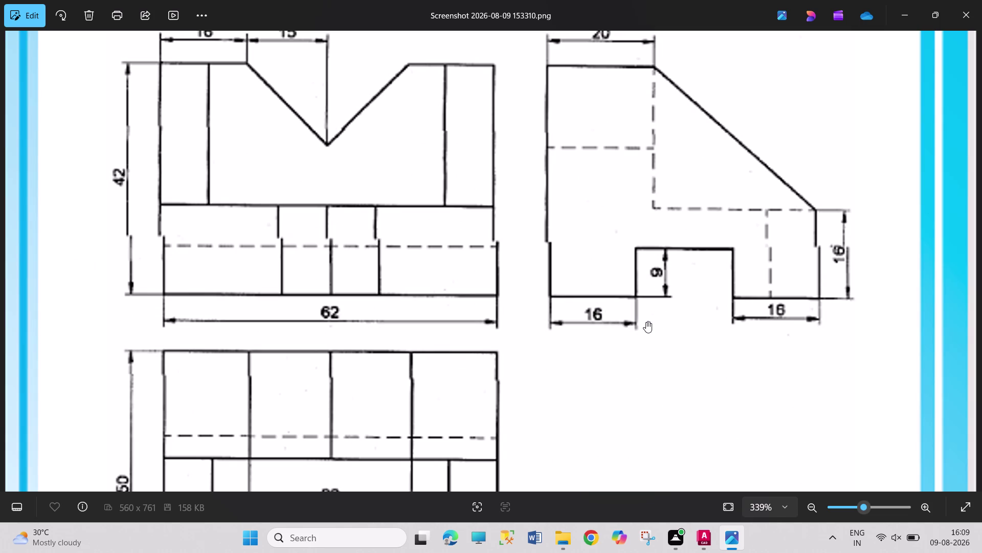
drag(657, 361, 683, 201)
drag(674, 346, 689, 229)
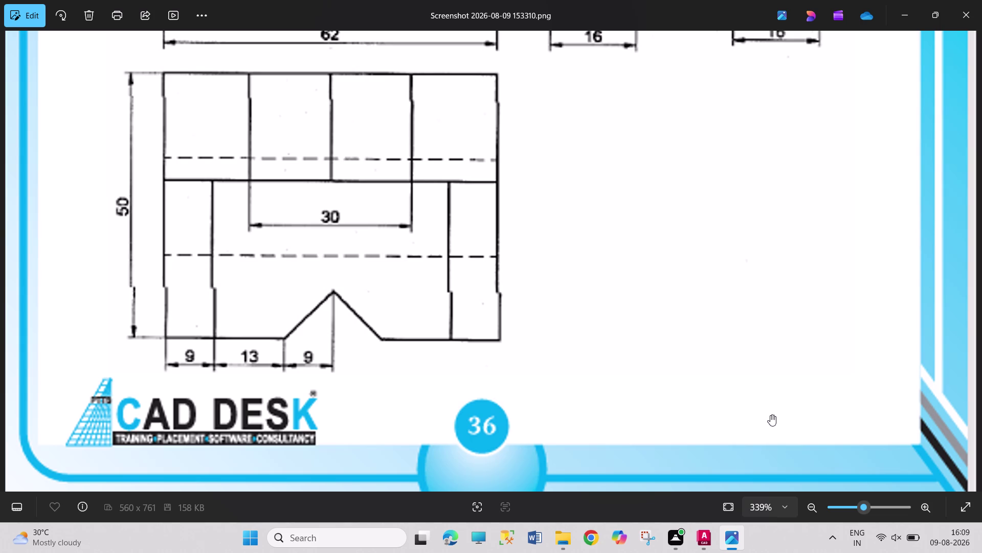
drag(700, 255, 719, 350)
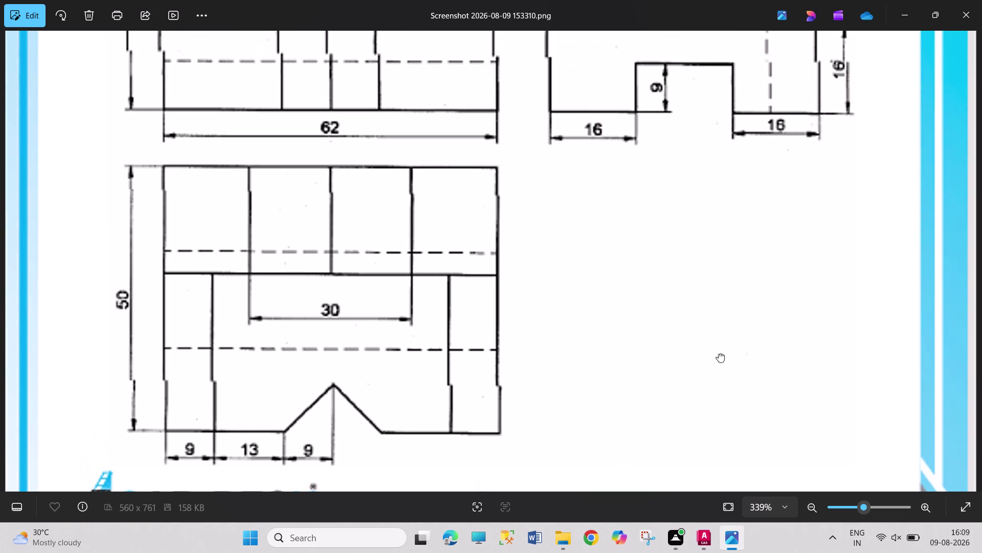
drag(719, 350, 724, 429)
drag(670, 217, 708, 484)
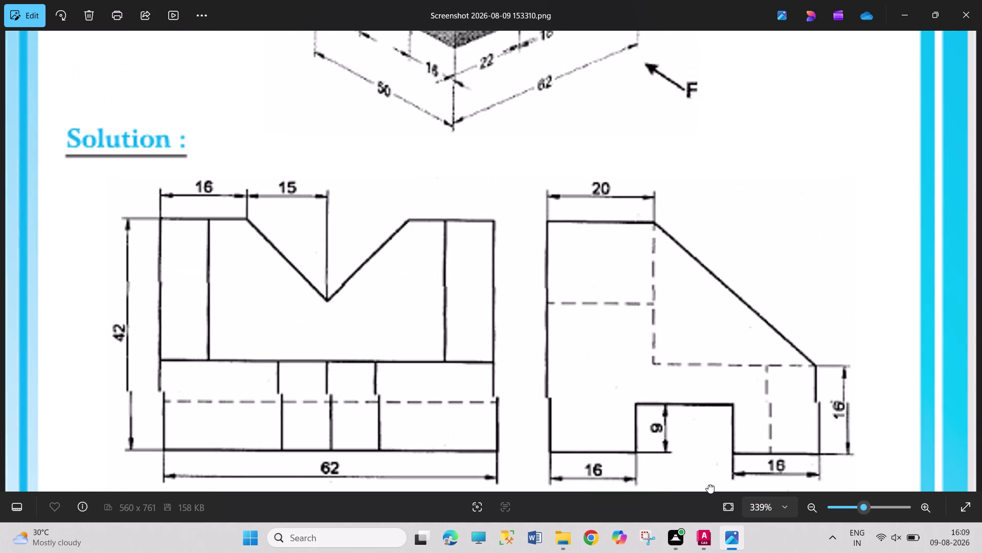
drag(709, 484, 709, 484)
drag(598, 162, 628, 343)
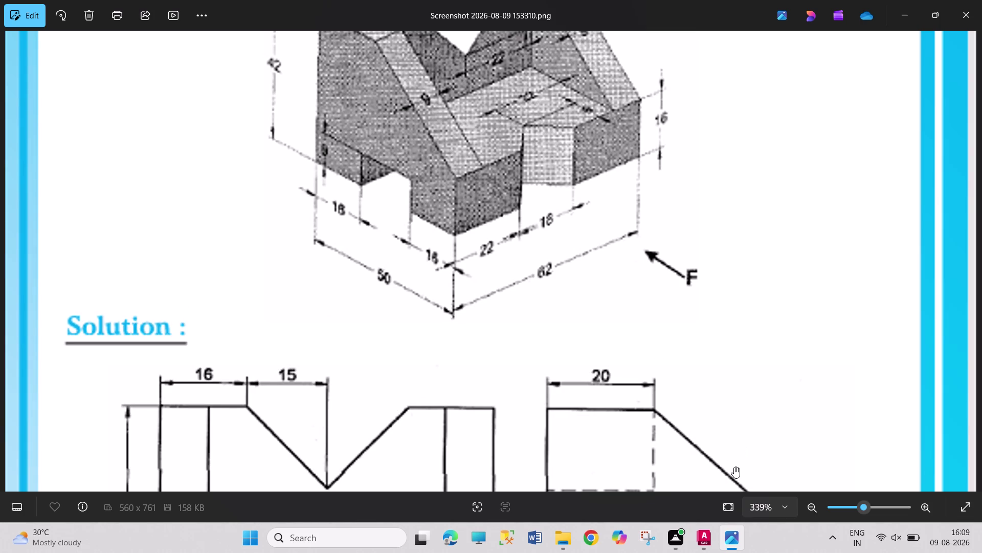
click(712, 537)
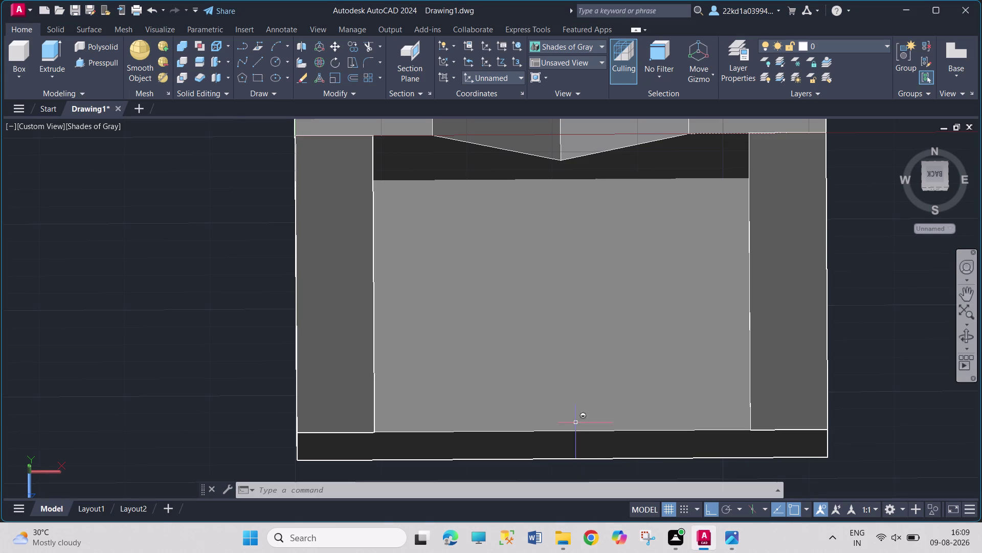
click(260, 63)
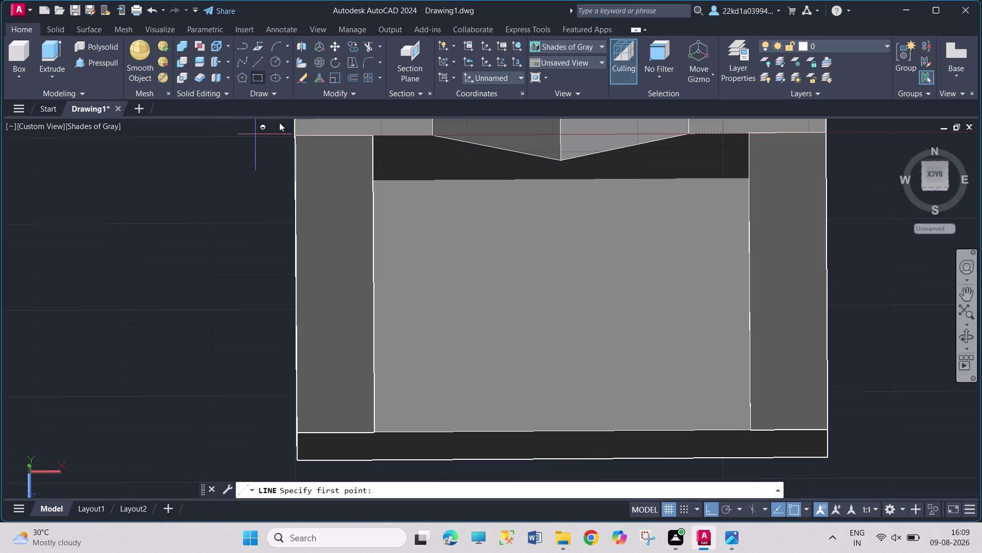
Draw a 22-unit line from the base's lower-left corner, orbit to an isometric view, and end LINE.
scroll(down, 3)
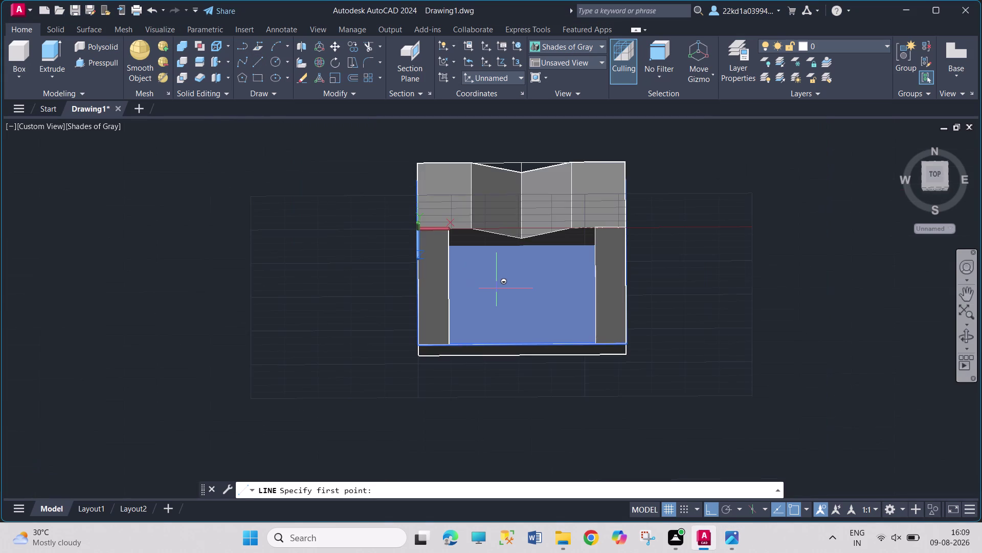
scroll(up, 3)
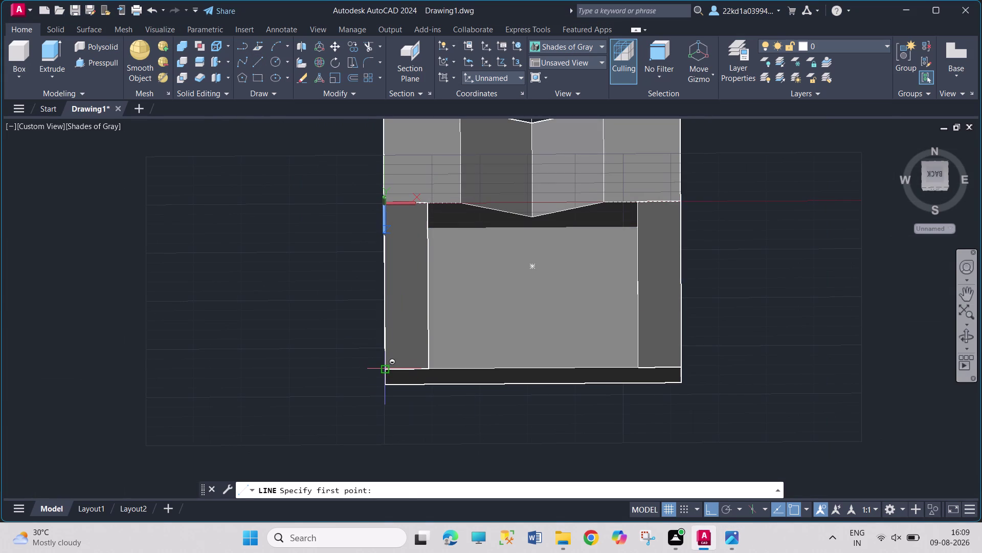
drag(386, 367, 393, 368)
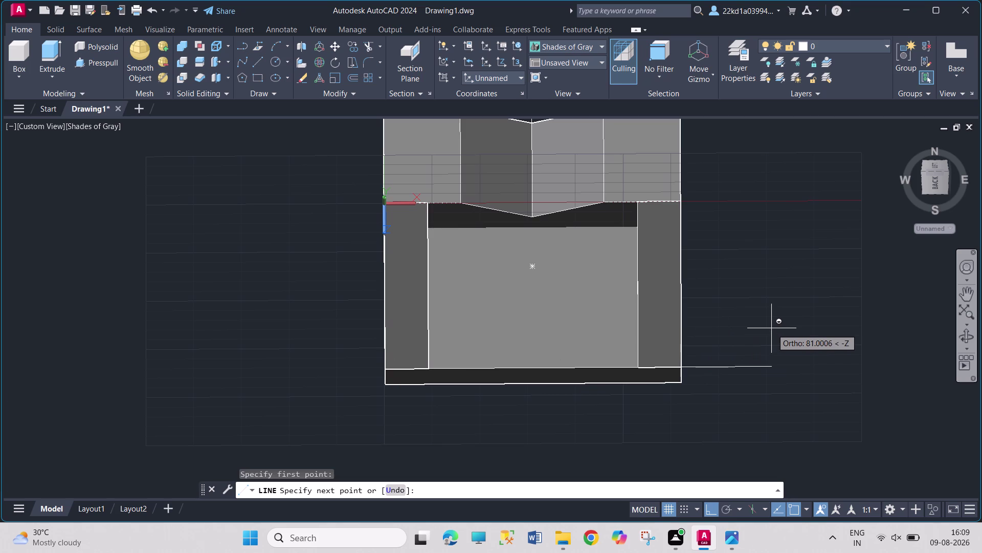
text(22)
key(Return)
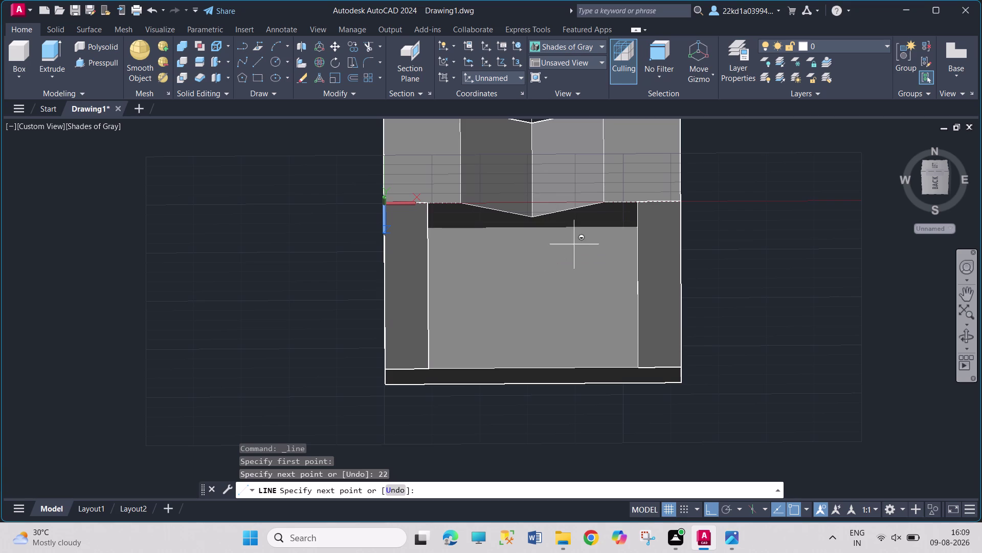
scroll(up, 3)
middle_drag(575, 239, 574, 163)
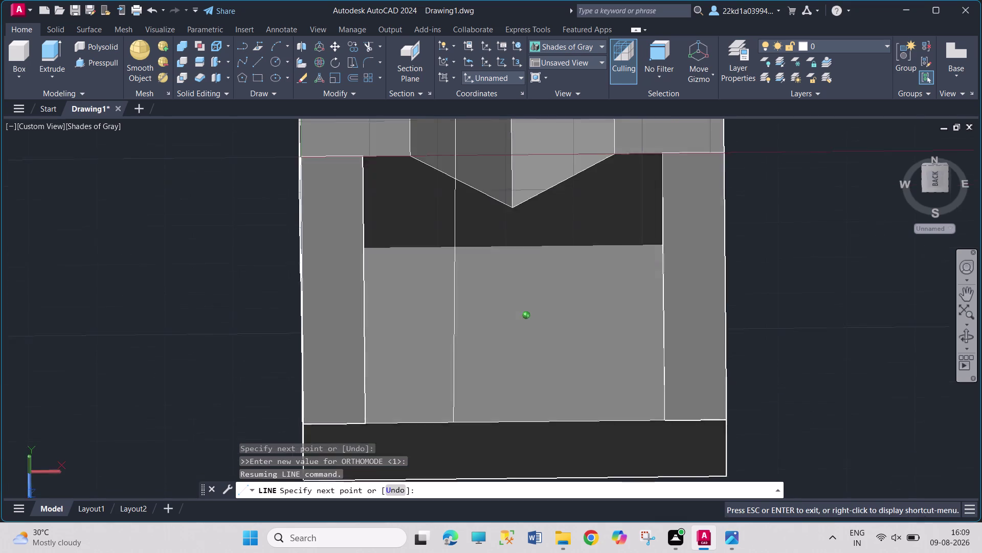
middle_drag(574, 162, 574, 114)
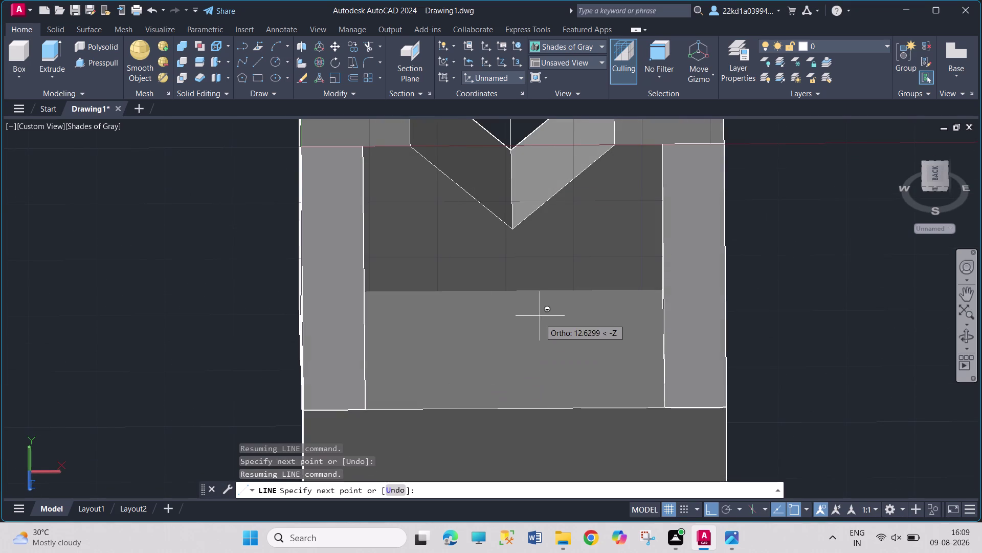
middle_drag(530, 315, 463, 307)
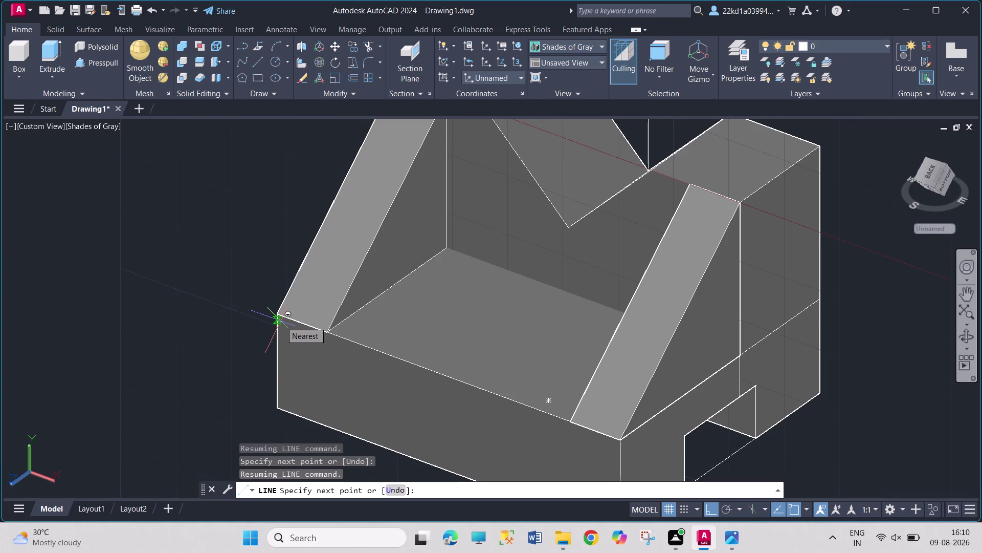
key(Escape)
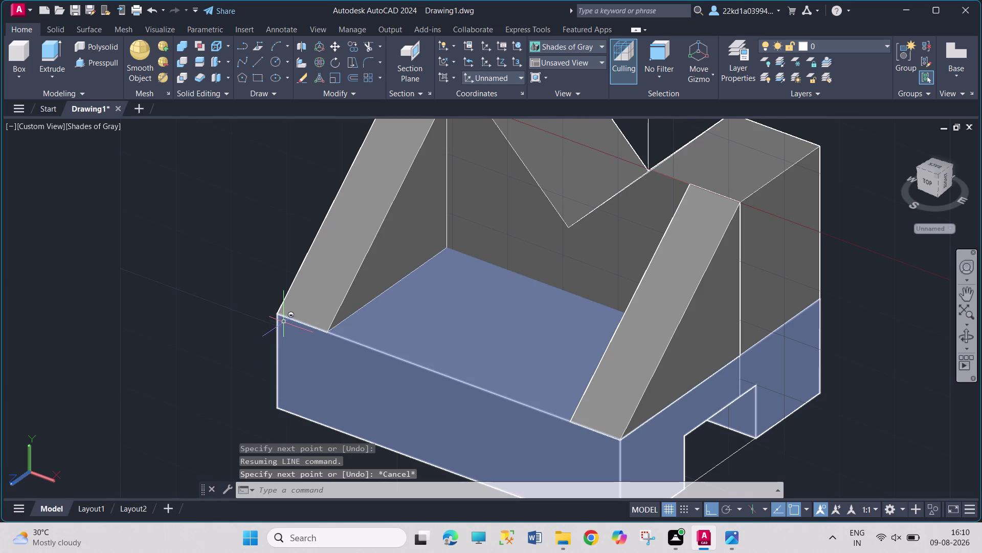
middle_drag(284, 322, 235, 307)
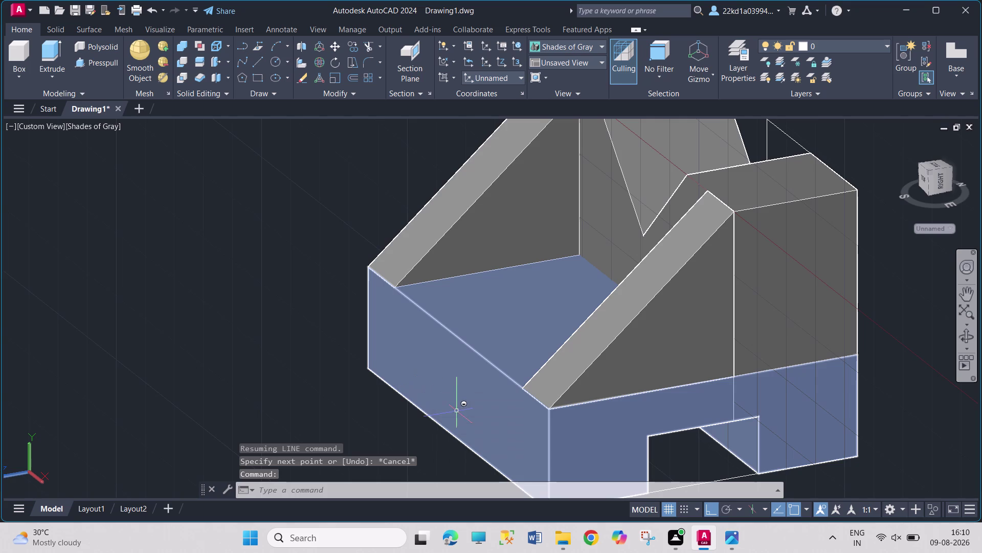
click(739, 531)
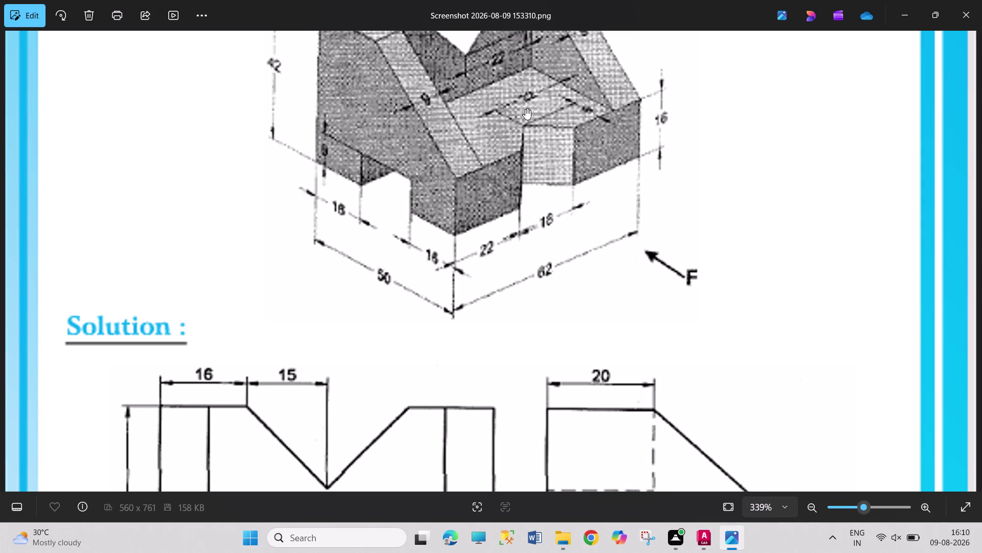
click(704, 532)
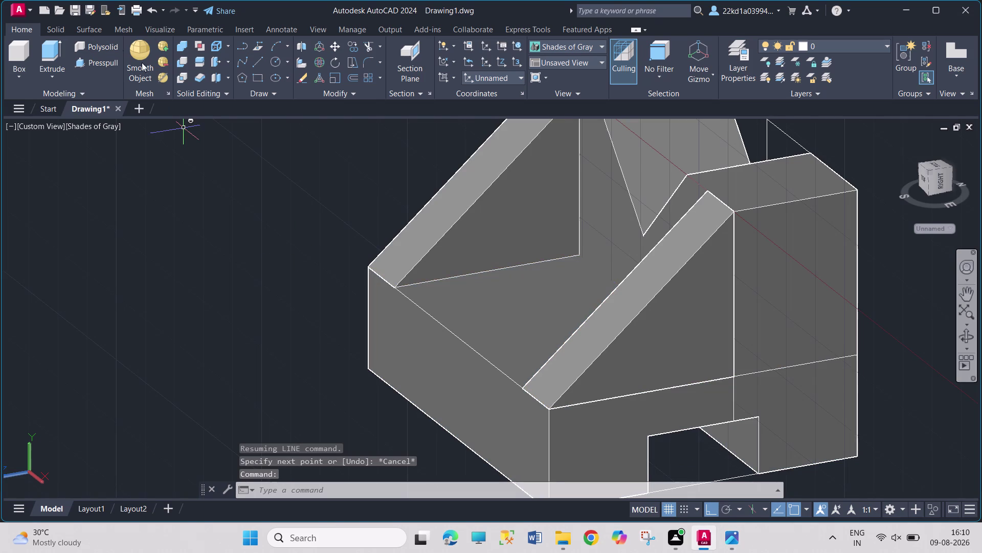
click(259, 61)
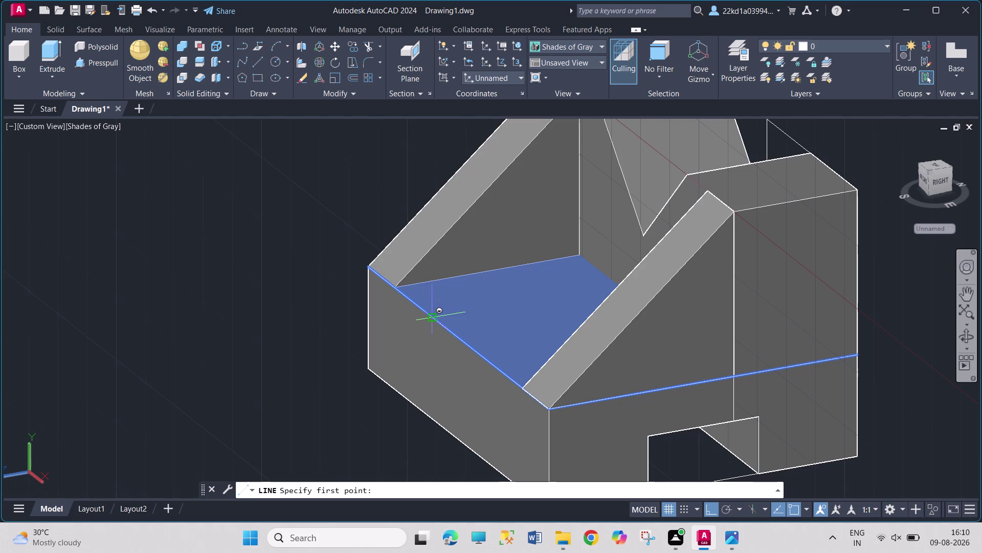
drag(433, 315, 443, 323)
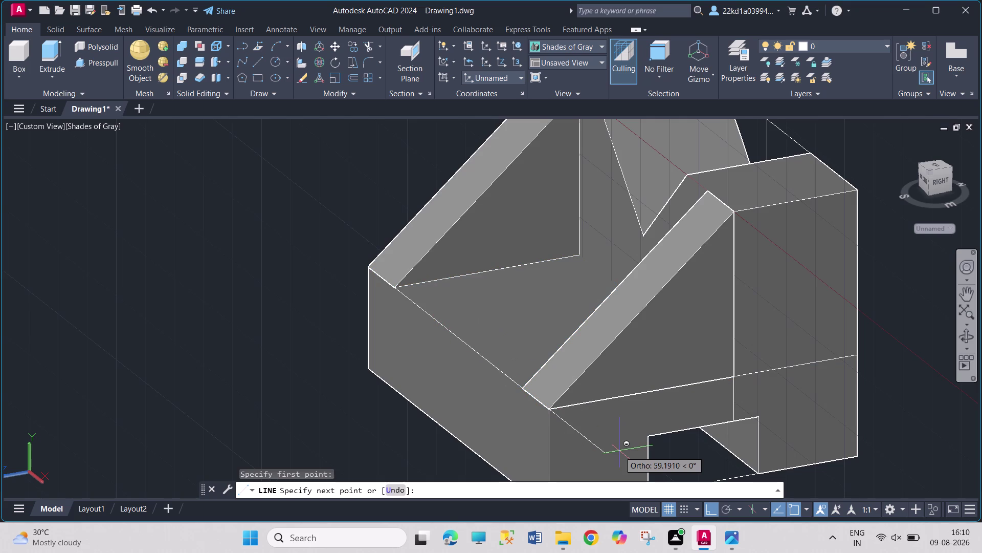
key(9)
key(Return)
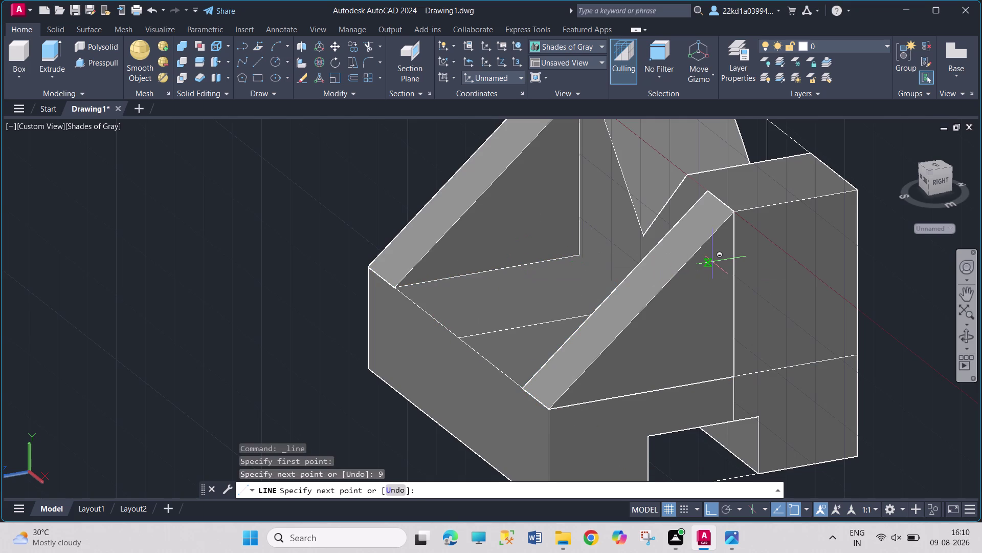
key(9)
key(Return)
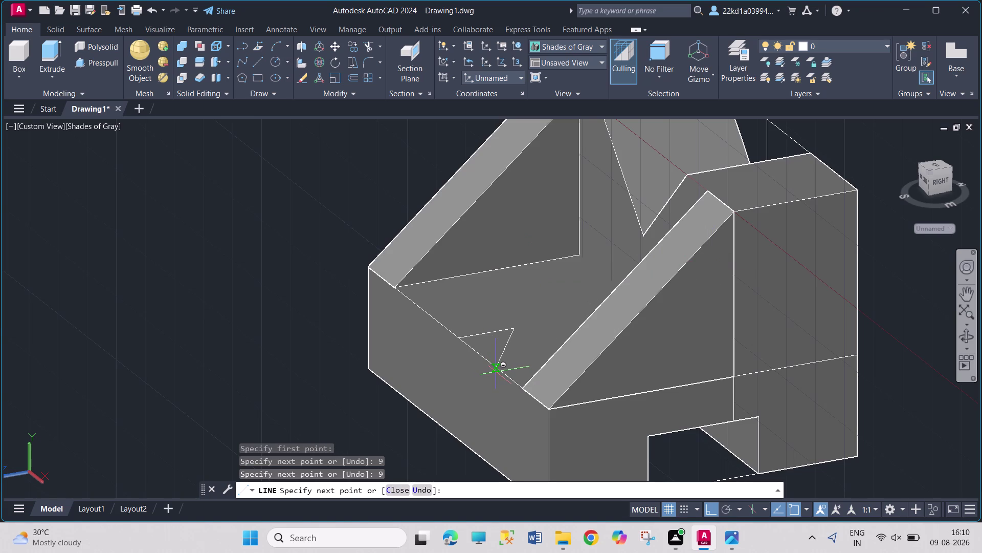
key(Escape)
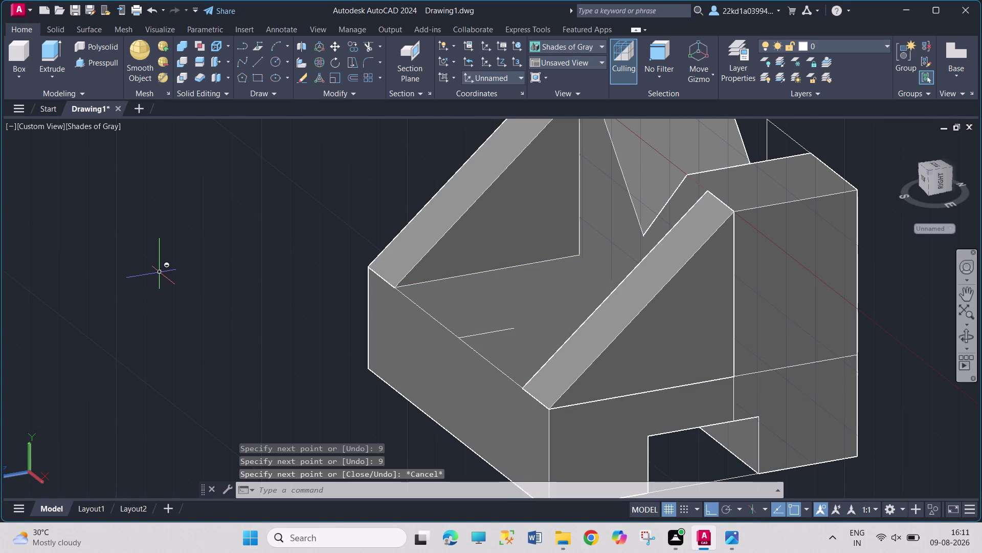
key(ctrl+z)
key(ctrl+z)
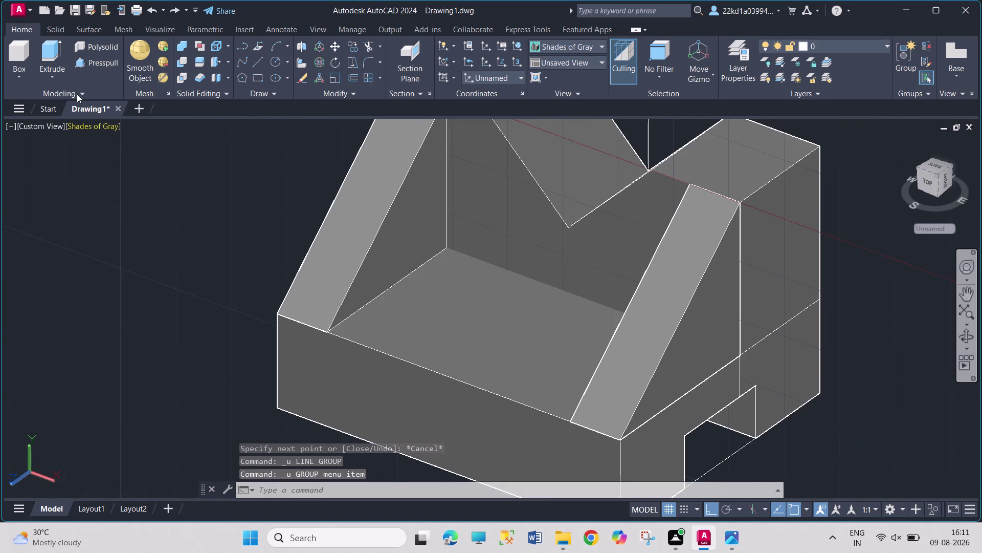
click(257, 58)
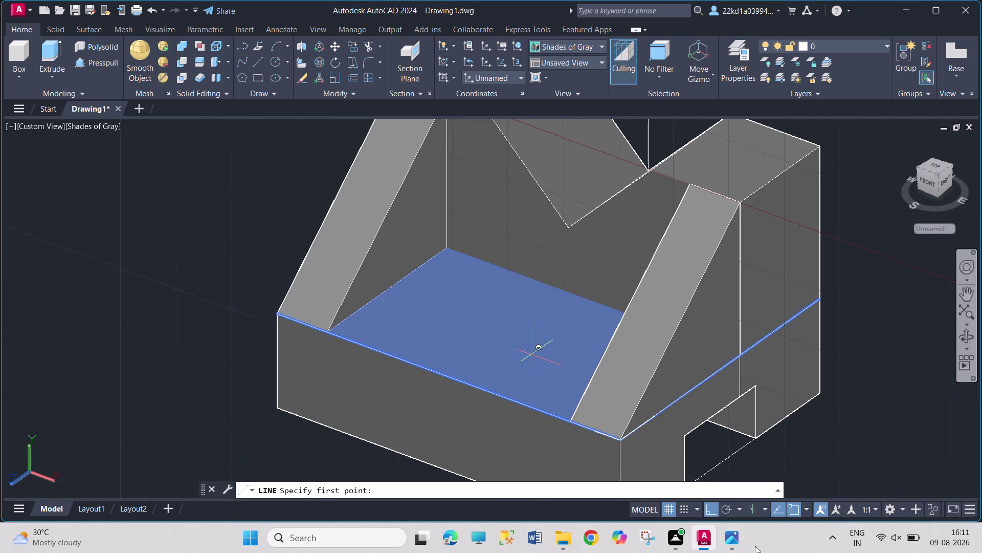
After checking the reference, draw a 31-unit line from the rib's front corner.
click(735, 534)
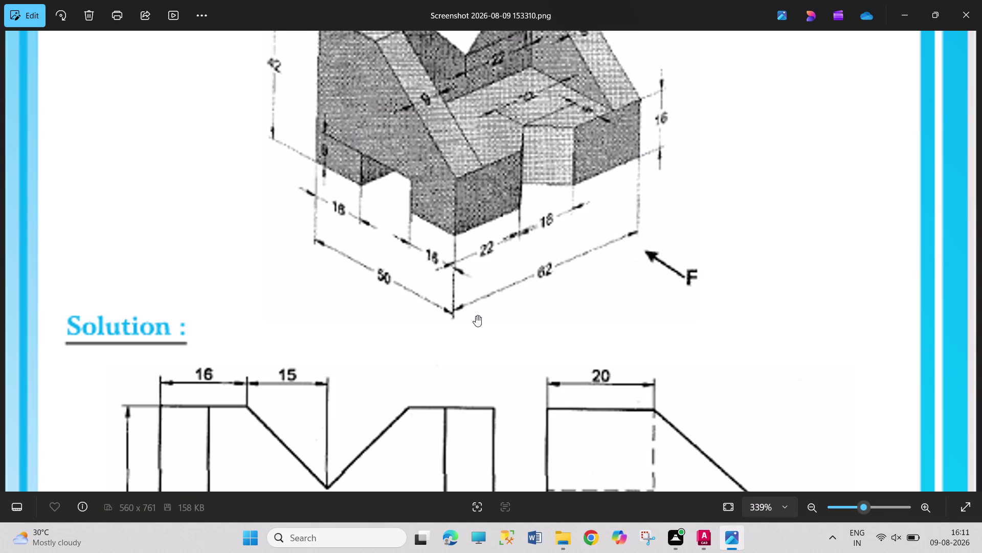
click(710, 542)
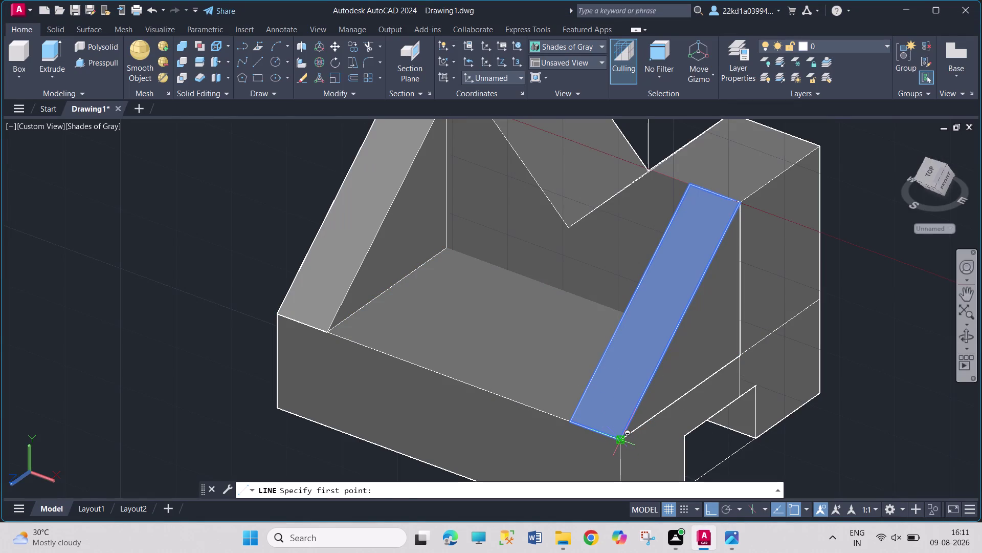
drag(620, 438, 599, 426)
text(3)
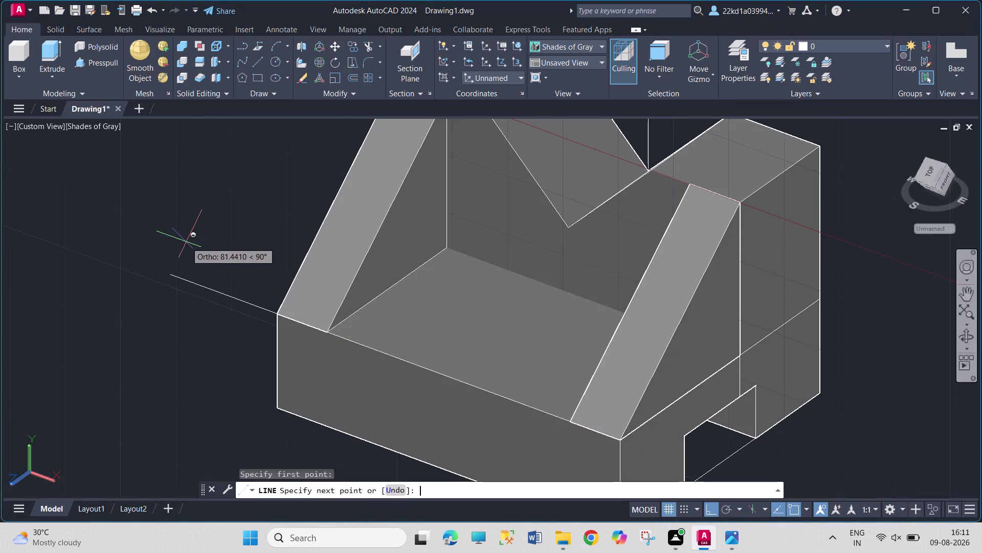
text(1)
key(Return)
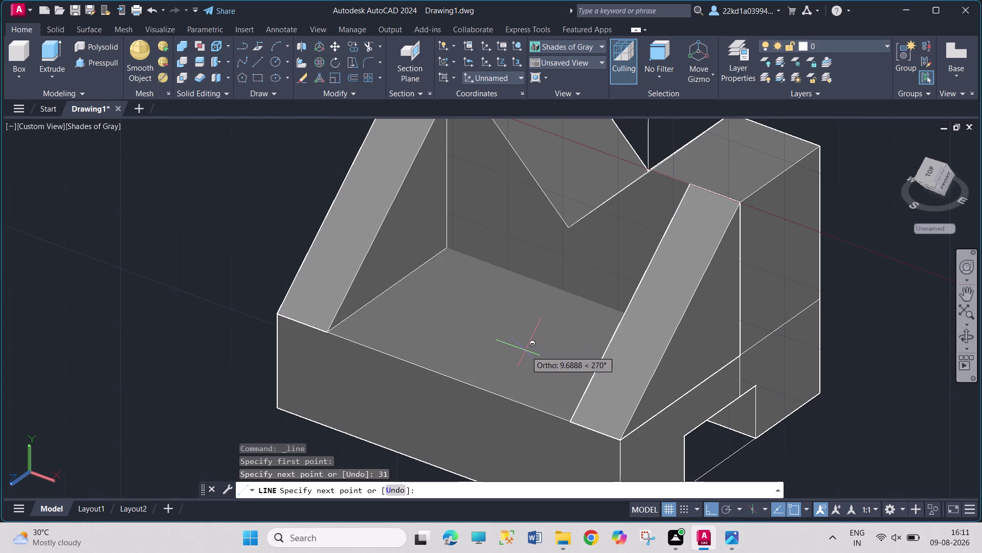
middle_drag(522, 351, 464, 335)
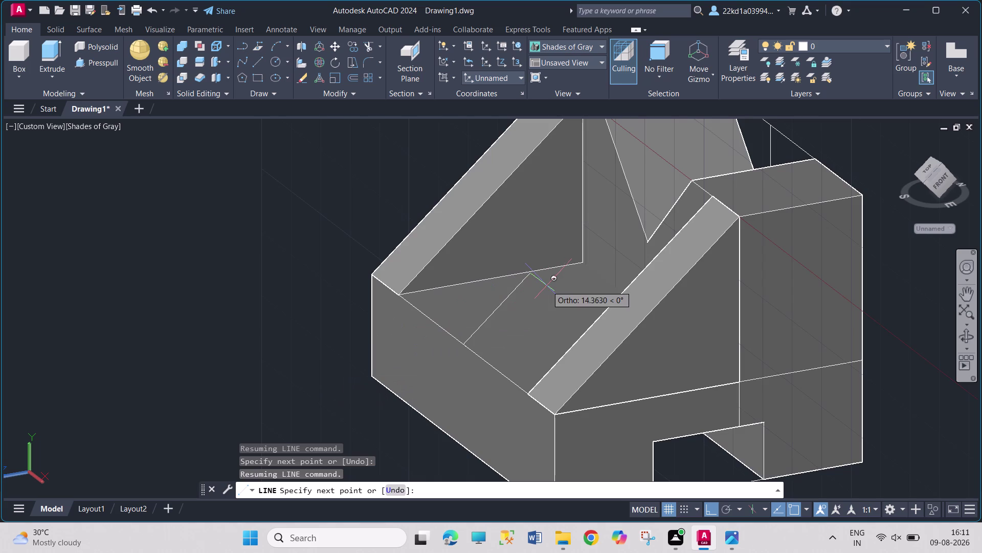
key(Escape)
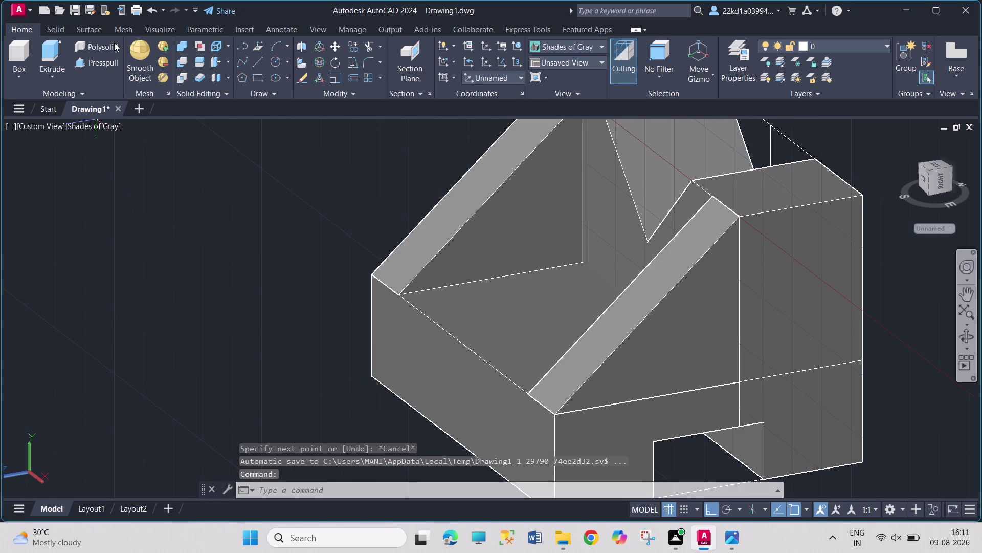
Cancel the new line, undo the 31-unit line, and compare against the reference again.
click(255, 62)
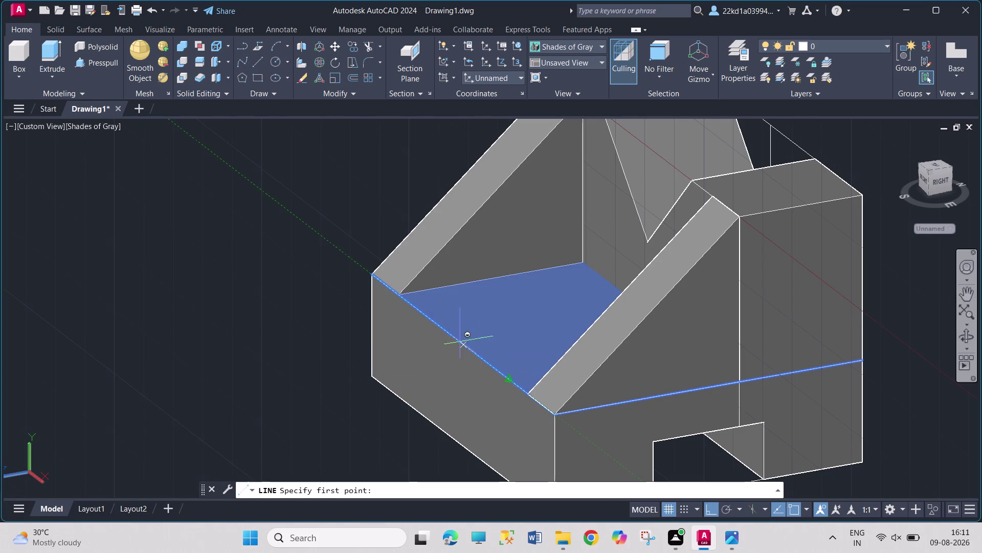
key(Escape)
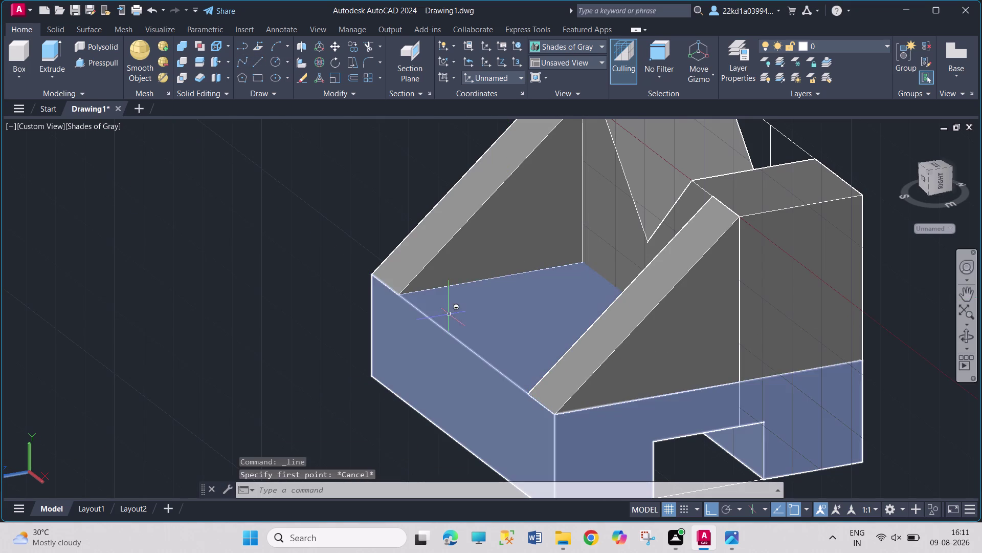
key(ctrl+z)
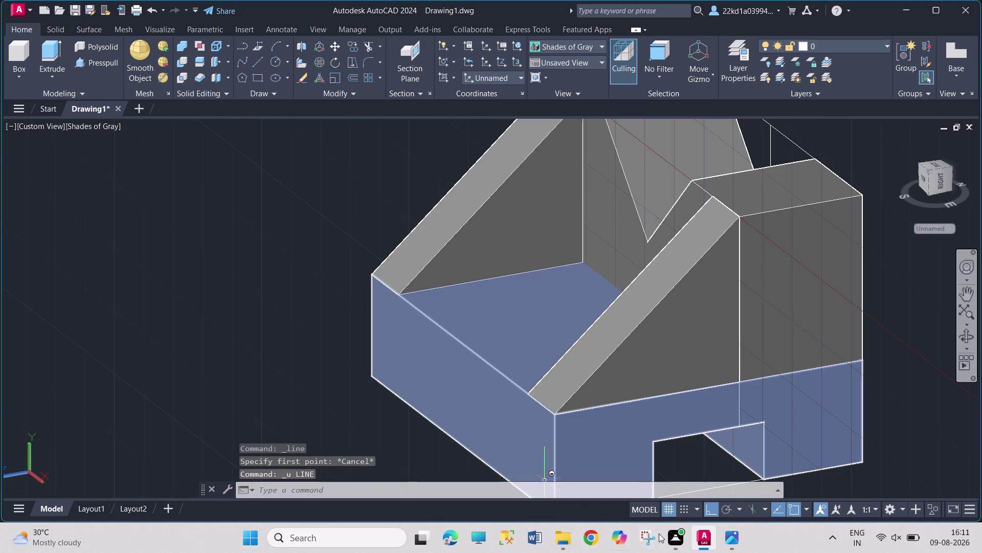
click(739, 540)
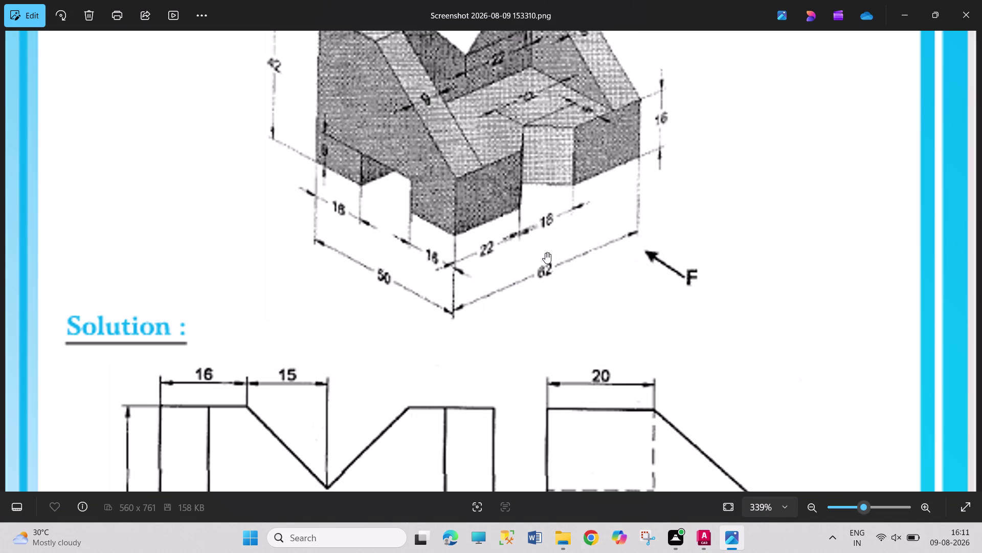
click(697, 527)
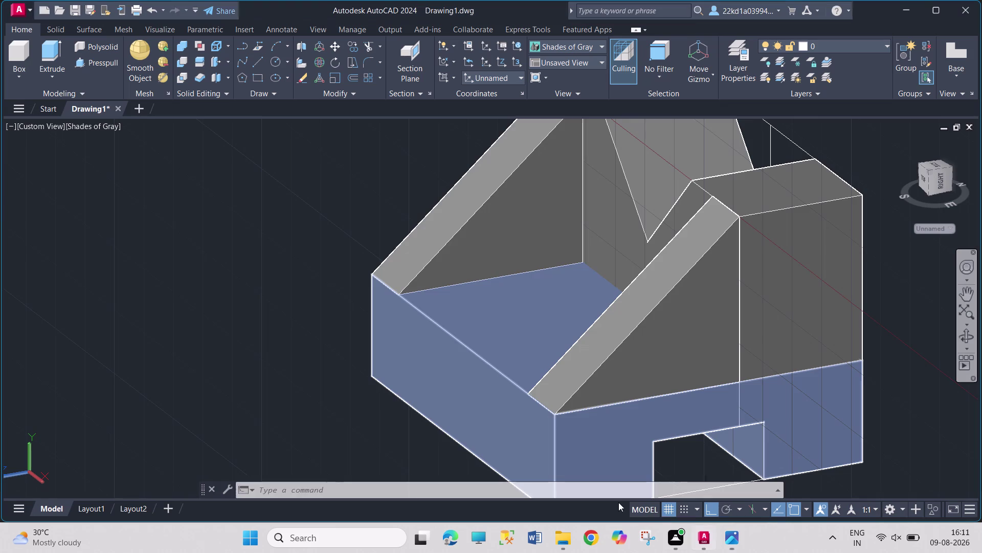
Outline a triangle with 22, 9 and 9-unit segments, from the front corner to the front edge.
click(258, 62)
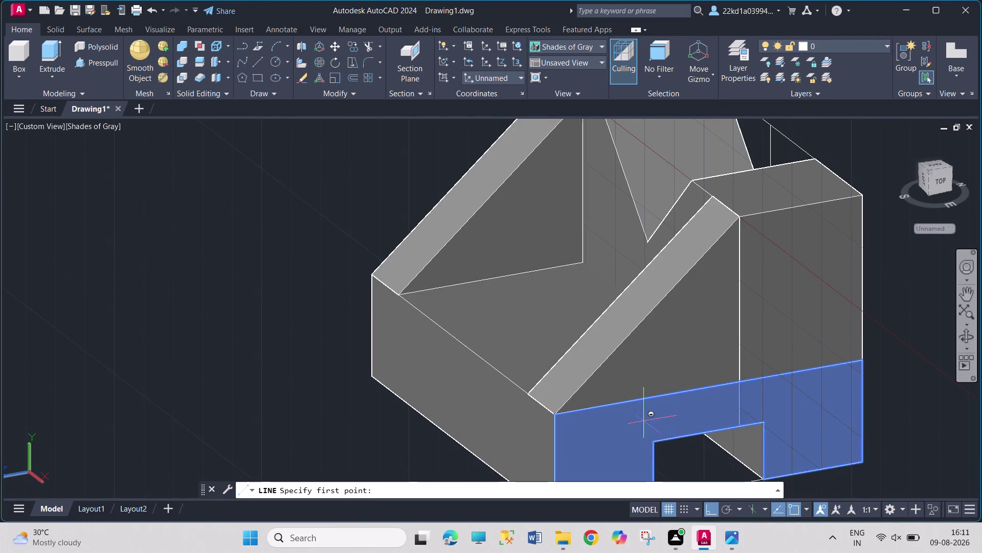
click(555, 414)
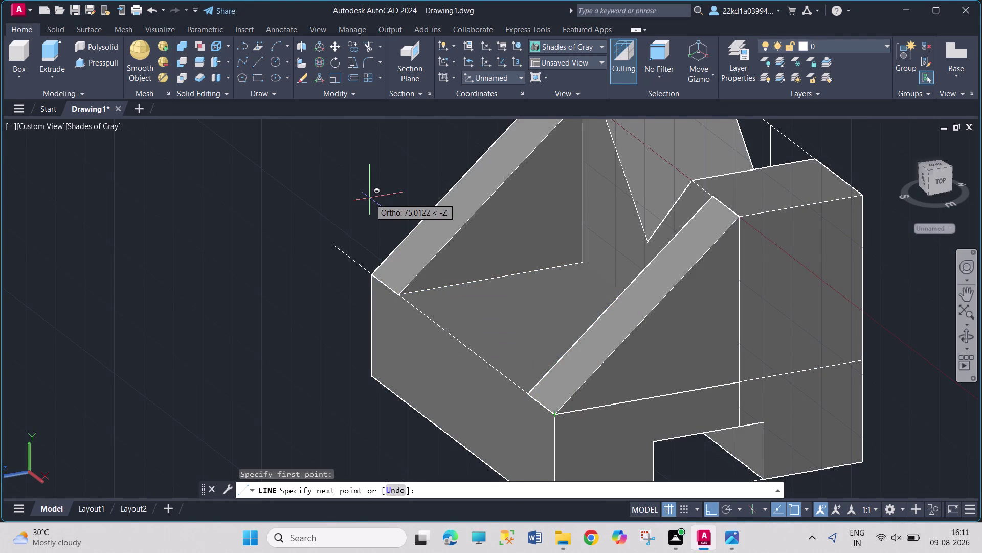
text(22)
key(Return)
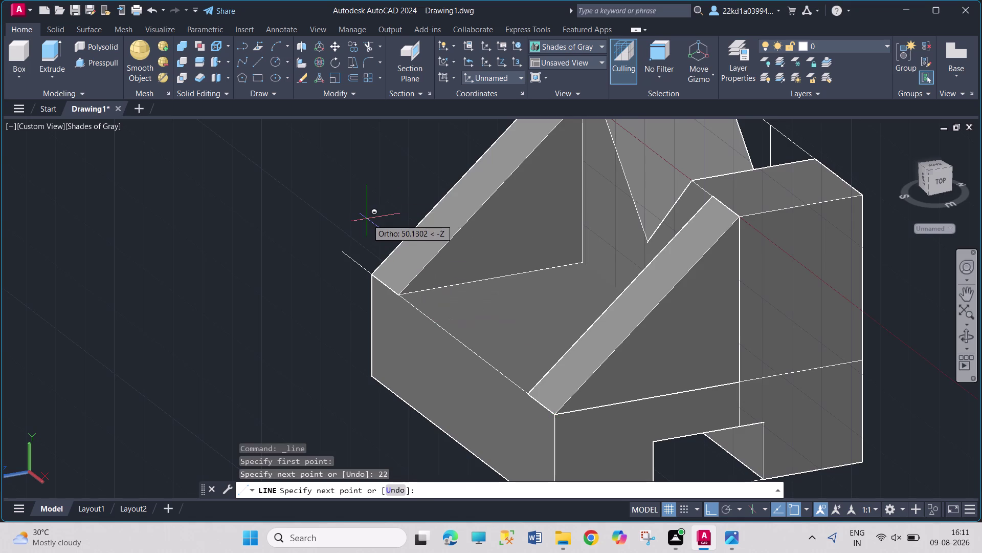
key(9)
key(Return)
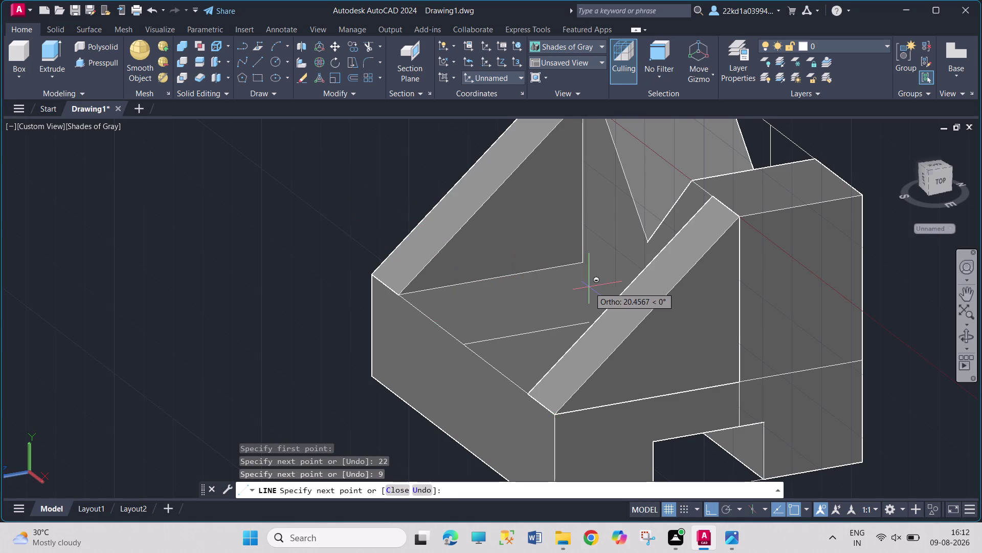
key(9)
key(Return)
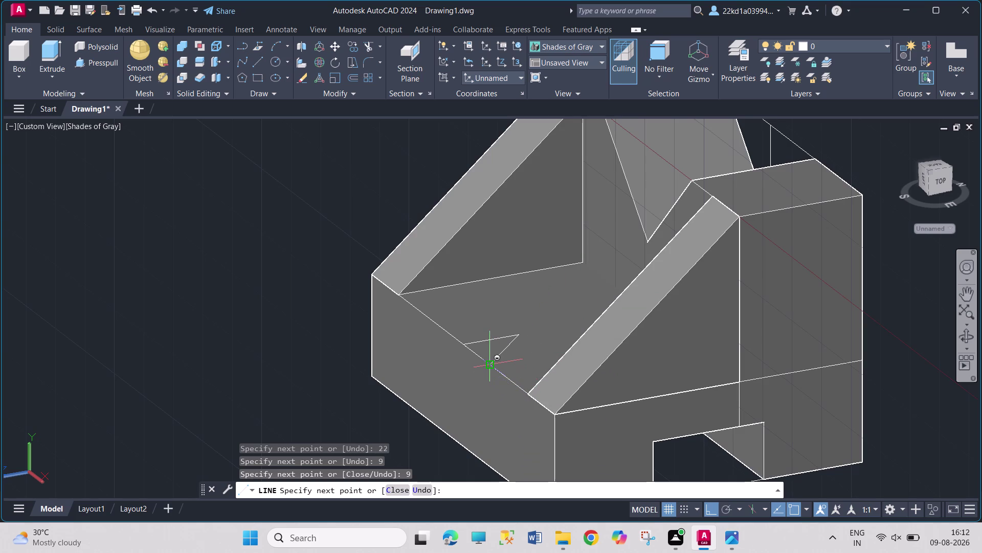
click(488, 367)
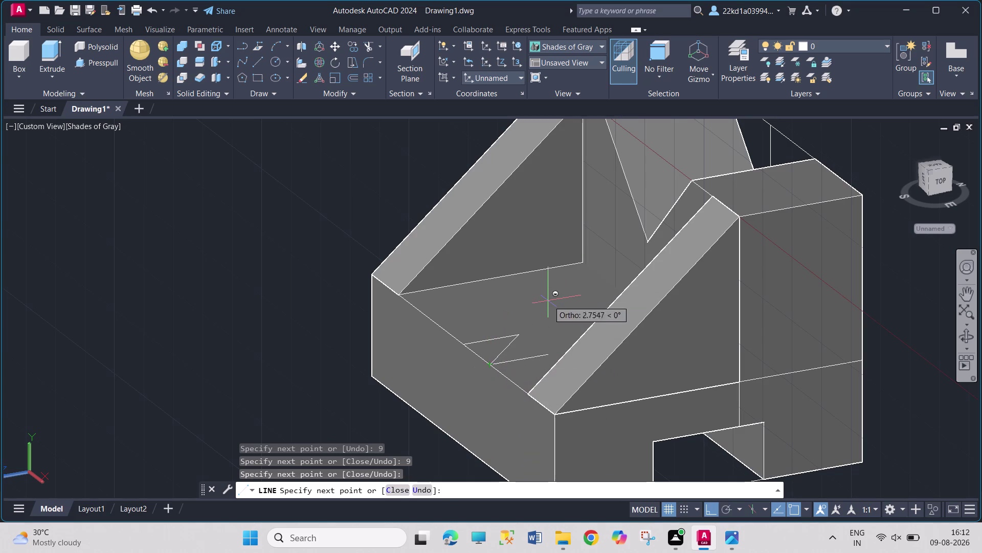
key(Escape)
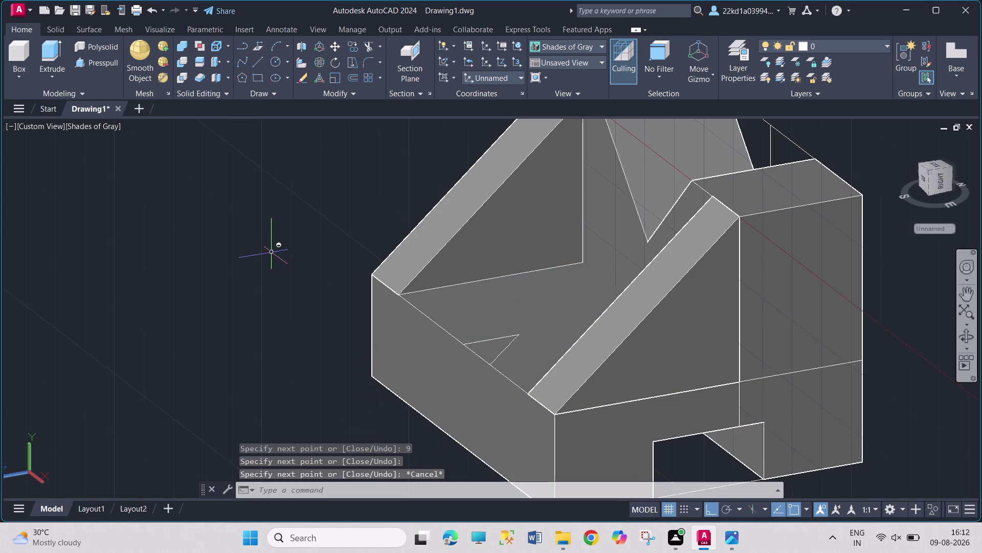
middle_drag(275, 252, 366, 271)
scroll(up, 3)
scroll(up, 3)
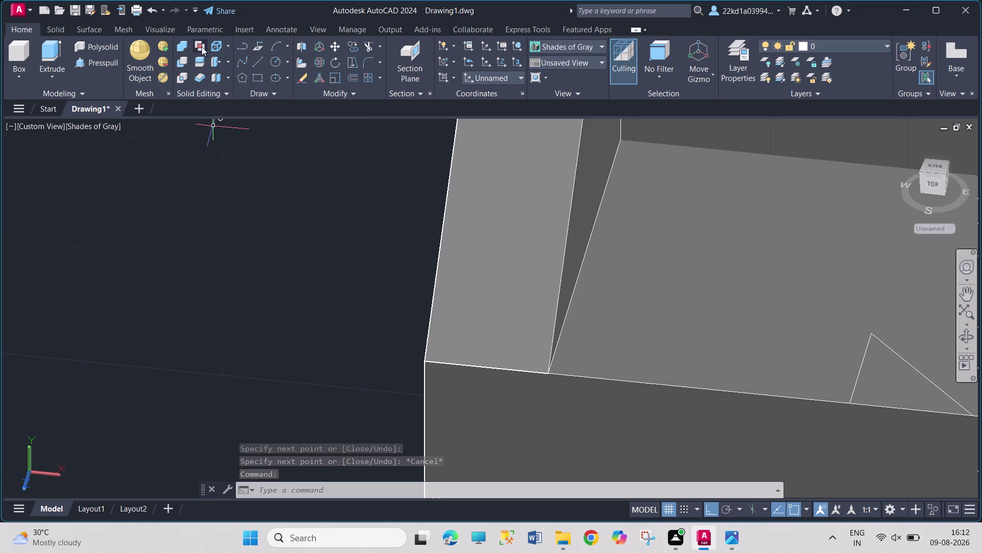
Draw a 22-unit line from the top-face corner to the triangle's apex.
click(259, 61)
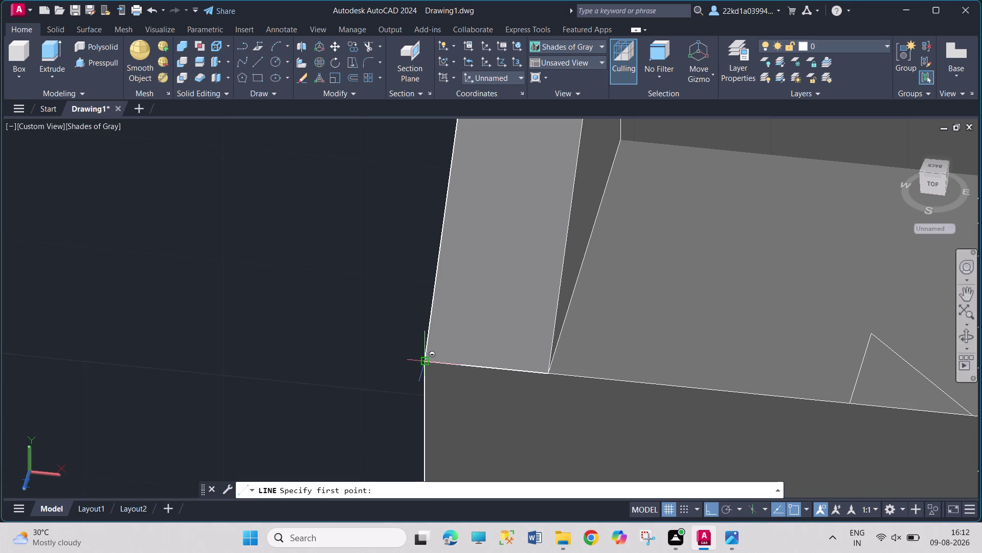
drag(425, 361, 431, 363)
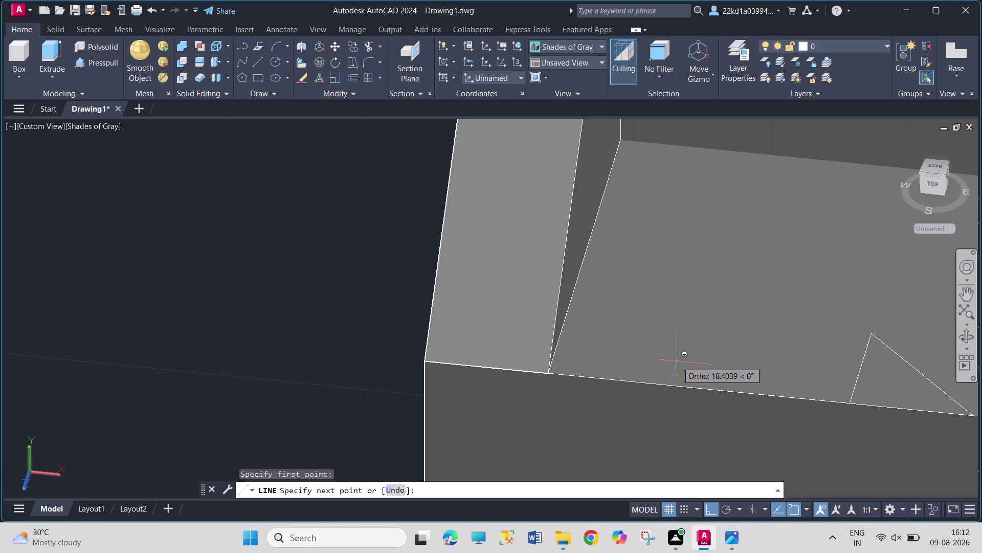
text(22)
key(Return)
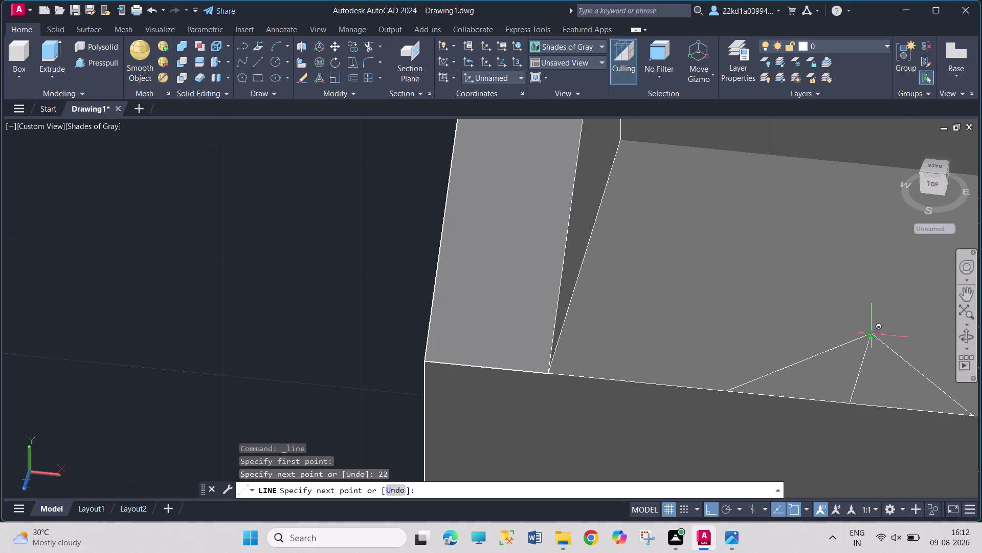
click(876, 337)
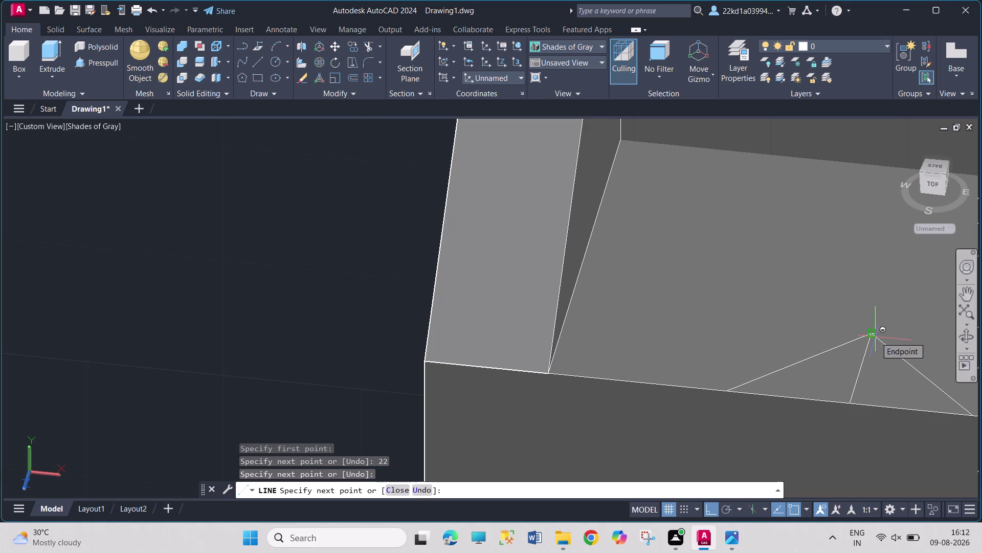
Finish the line, reframe the view on the triangular outline and start Presspull.
key(Escape)
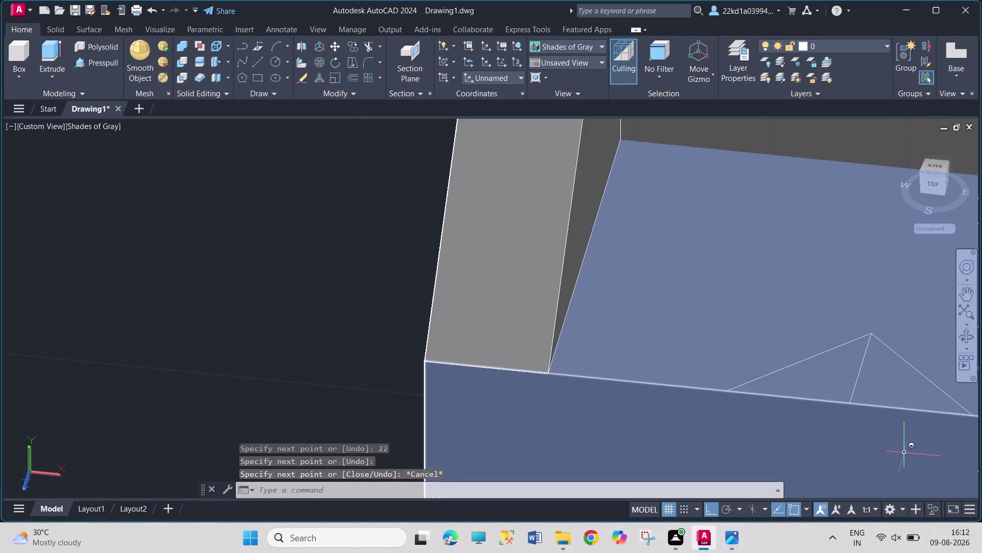
middle_drag(905, 452, 844, 451)
scroll(up, 3)
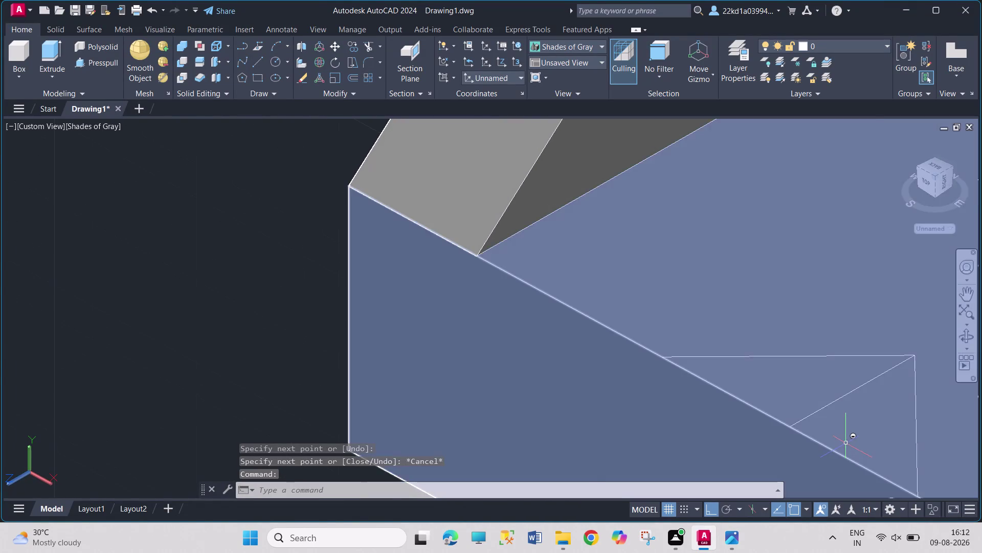
scroll(down, 3)
scroll(down, 3)
scroll(up, 3)
scroll(up, 3)
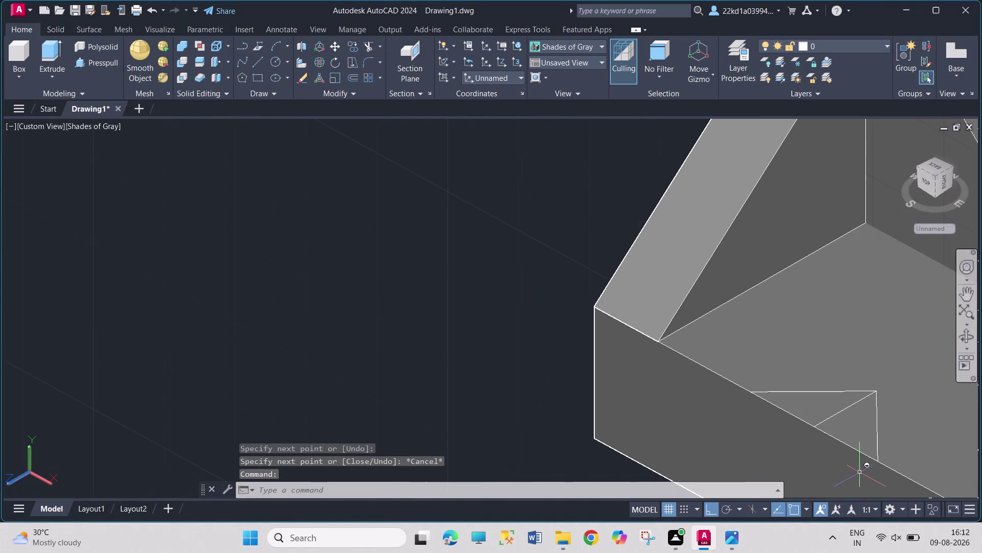
middle_drag(858, 458, 542, 235)
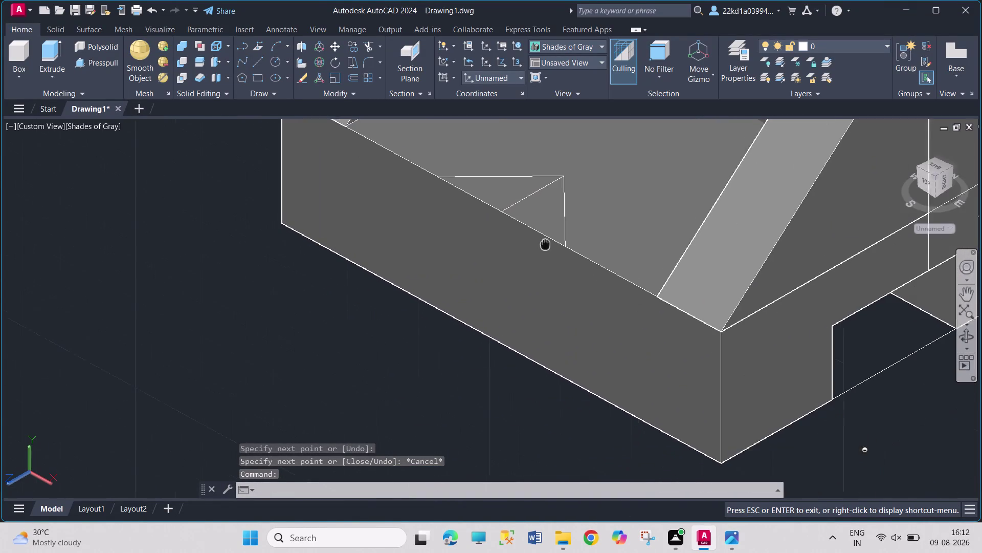
click(111, 64)
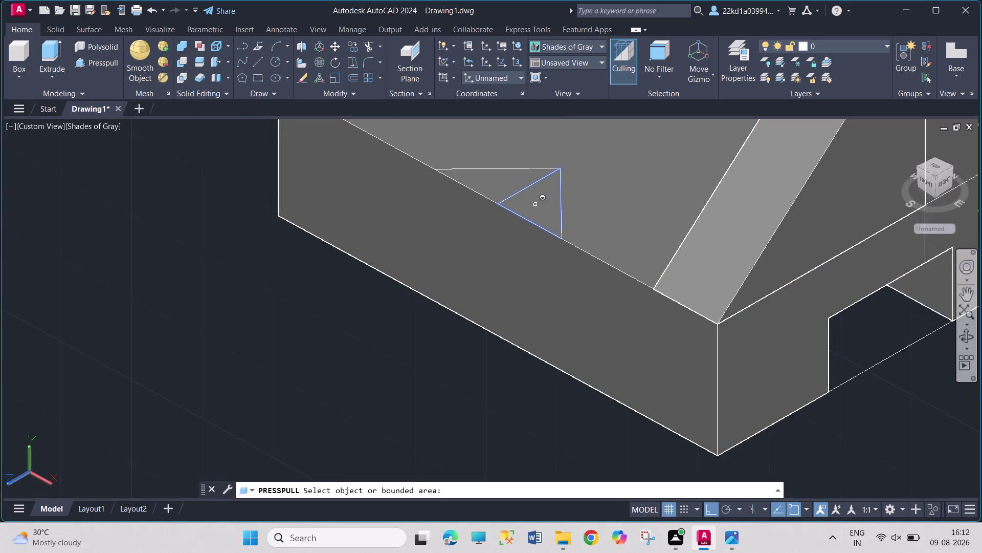
click(535, 205)
click(540, 403)
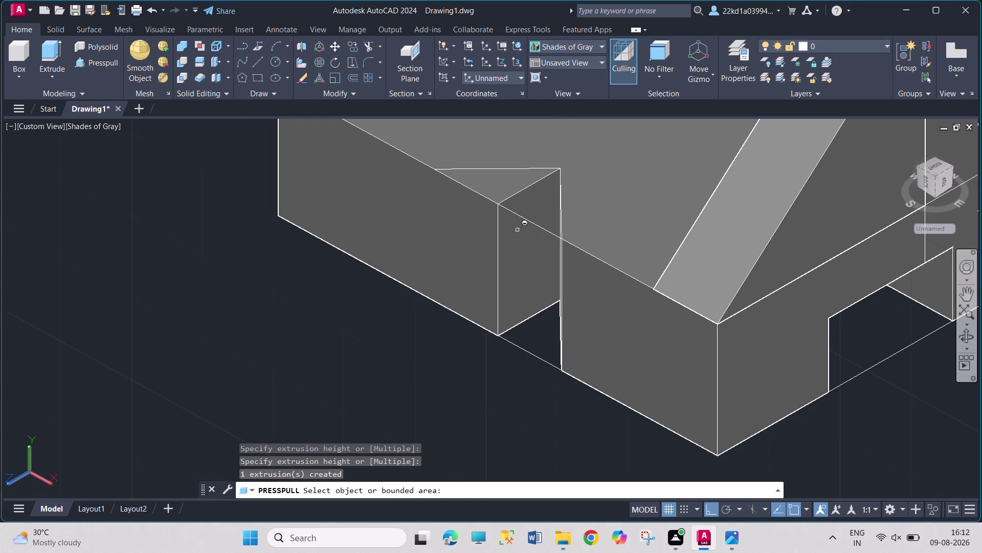
click(494, 179)
click(514, 407)
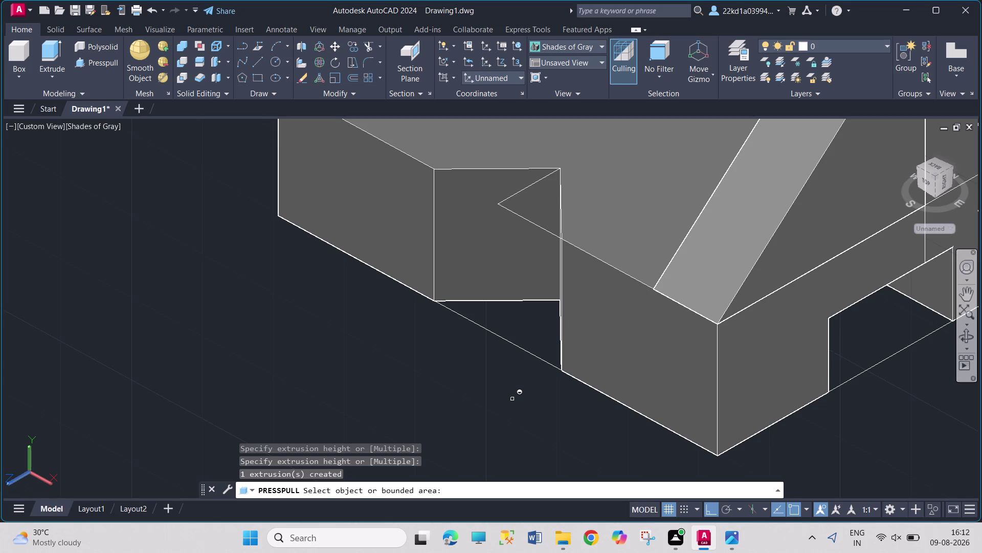
key(Escape)
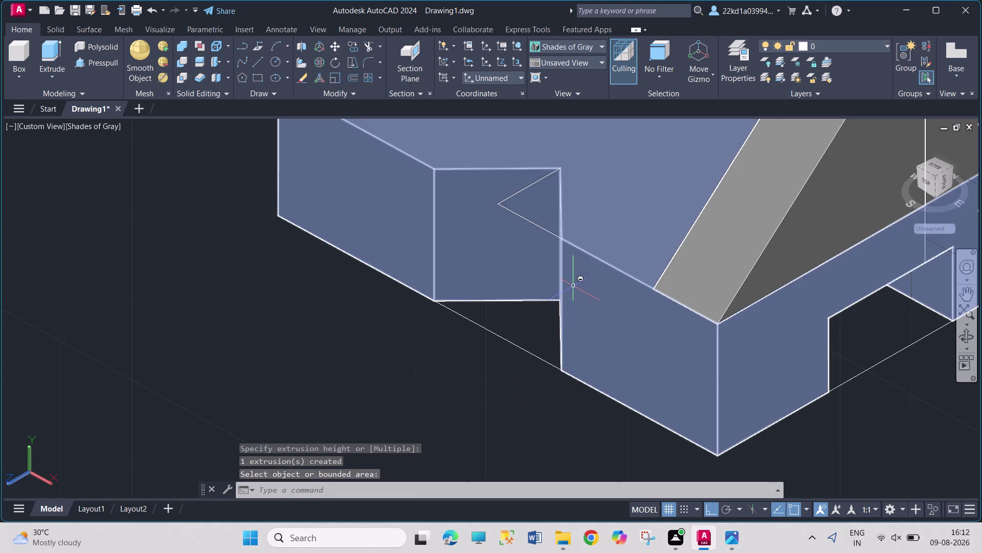
scroll(up, 3)
scroll(down, 3)
scroll(down, 3)
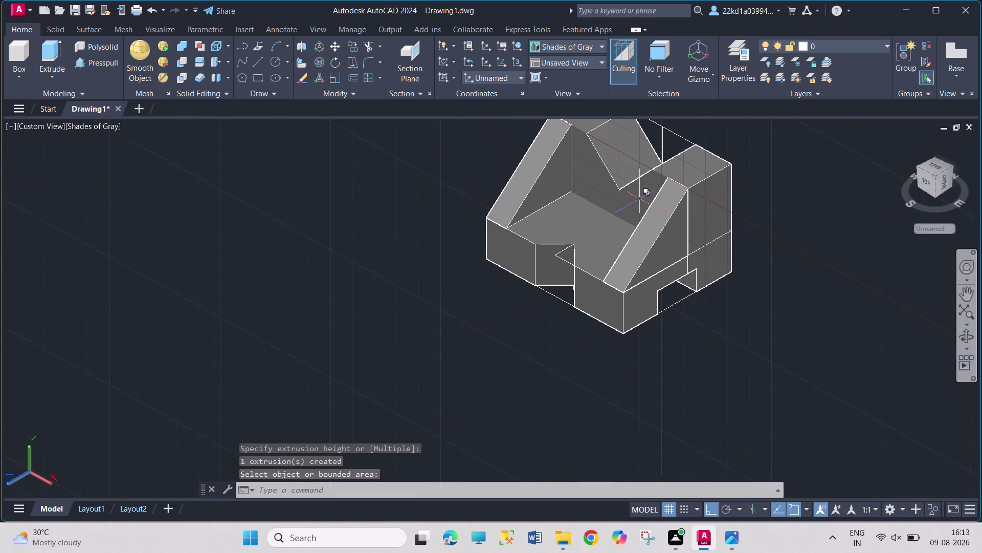
scroll(down, 3)
scroll(up, 3)
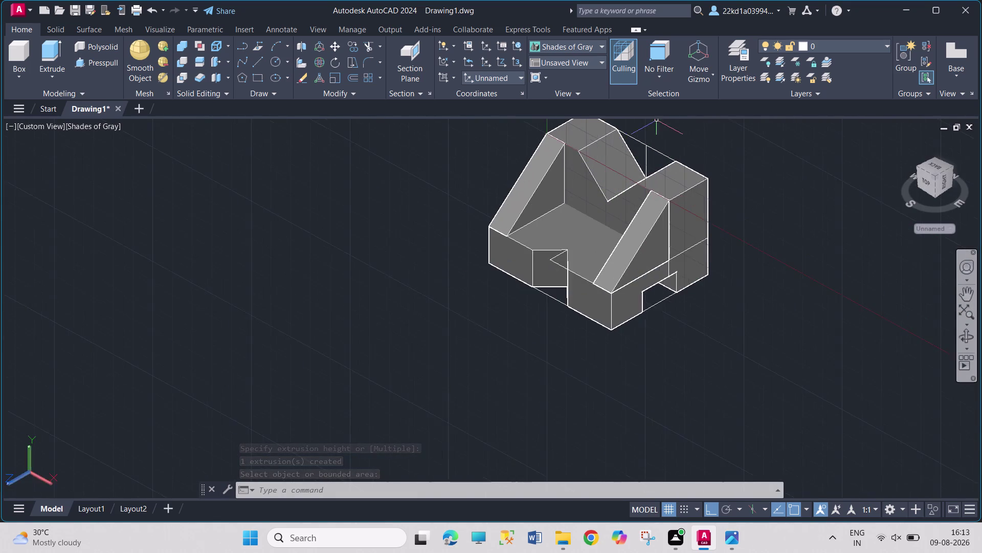
scroll(up, 3)
scroll(down, 3)
middle_drag(657, 127, 603, 171)
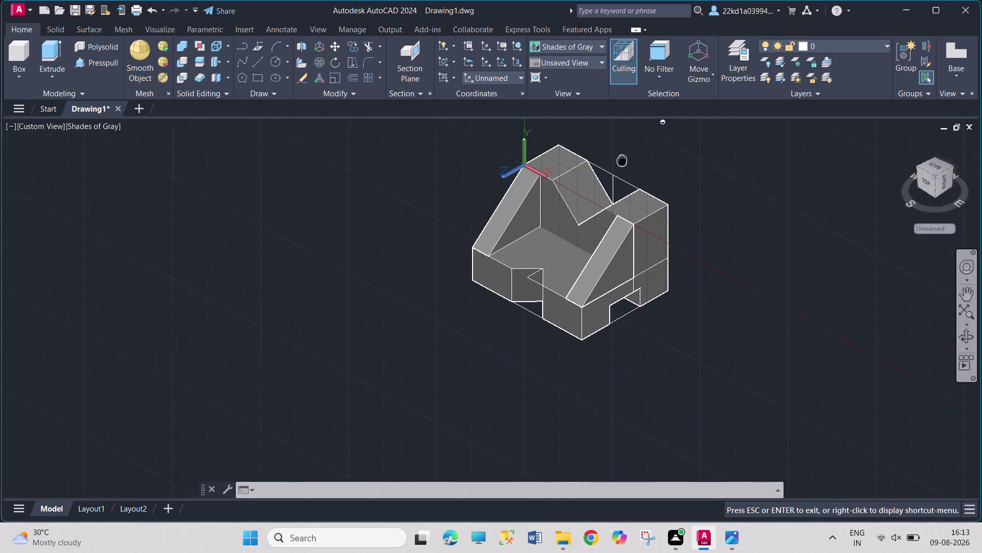
middle_drag(603, 170, 563, 197)
scroll(up, 3)
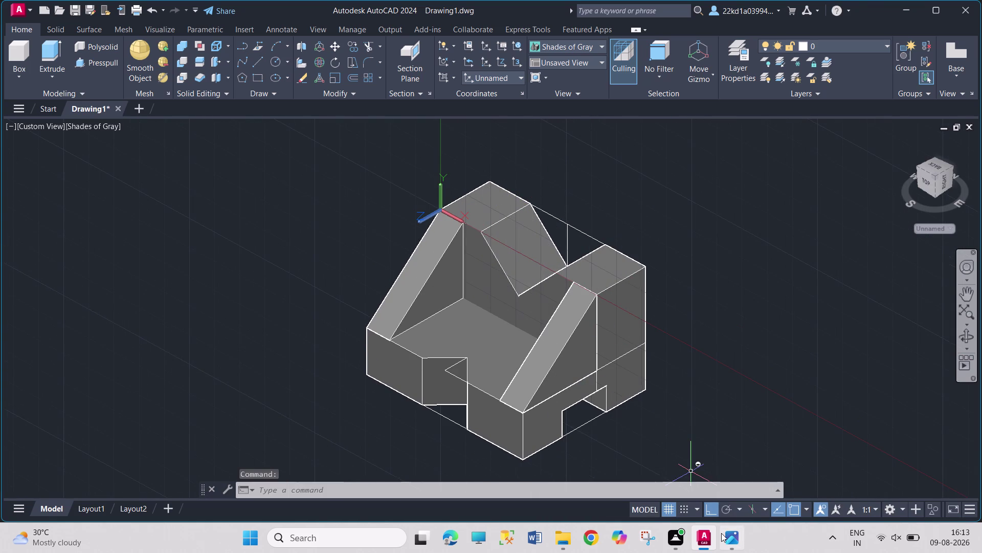
scroll(up, 3)
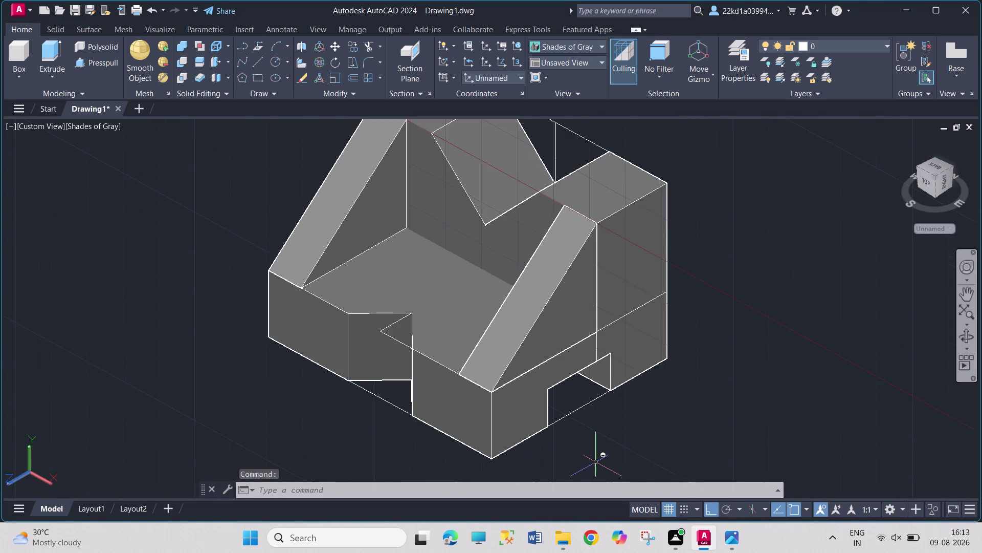
scroll(down, 3)
scroll(up, 3)
scroll(down, 3)
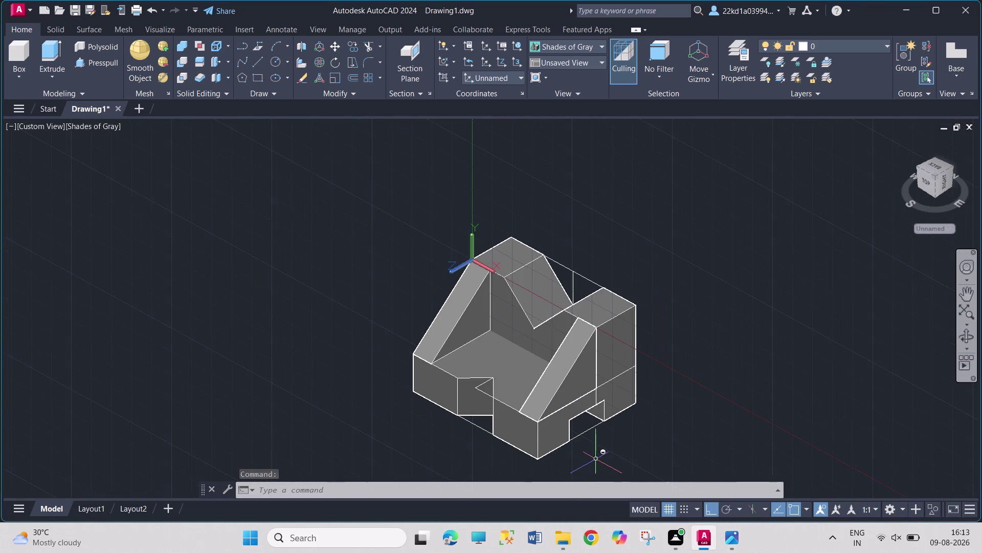
middle_drag(586, 459, 582, 437)
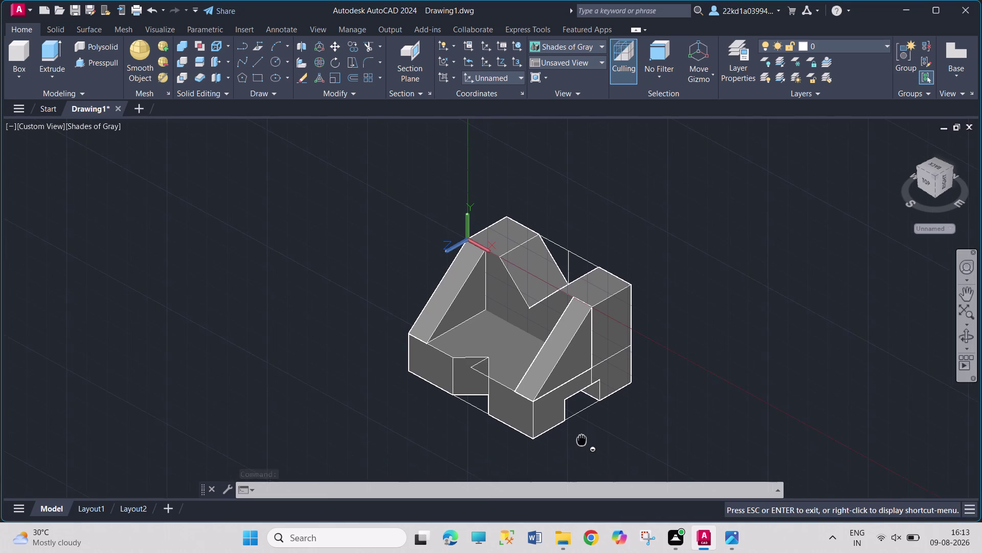
middle_drag(581, 437, 575, 408)
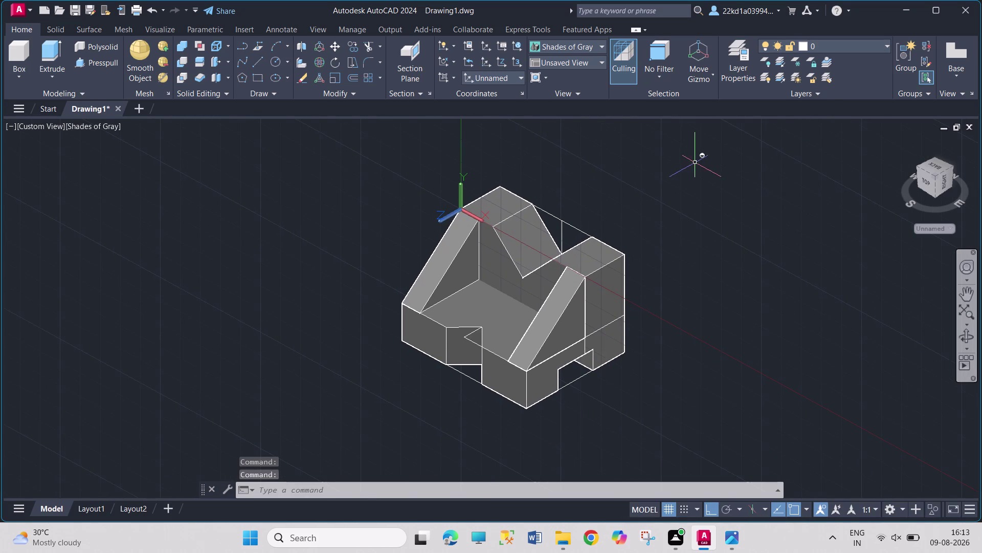
drag(701, 150, 704, 158)
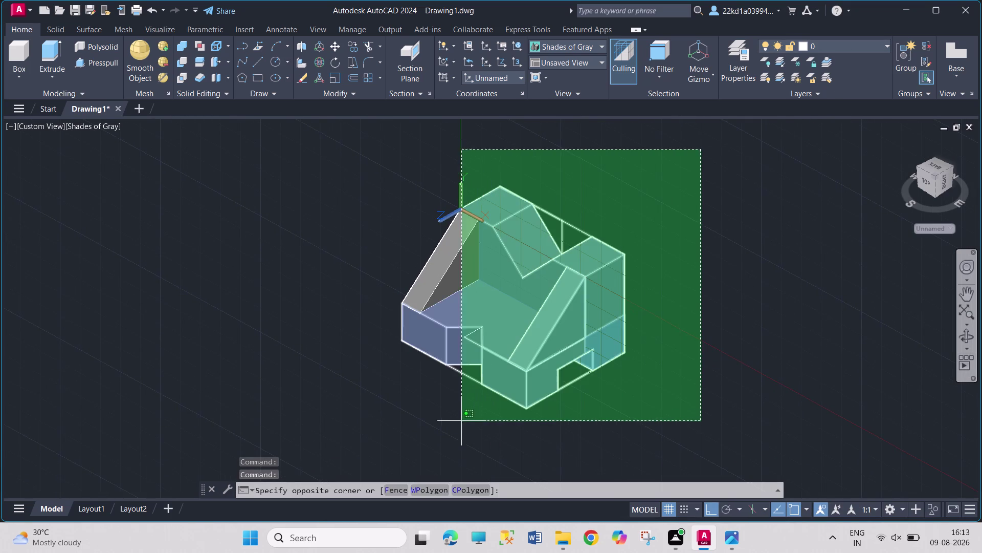
click(299, 452)
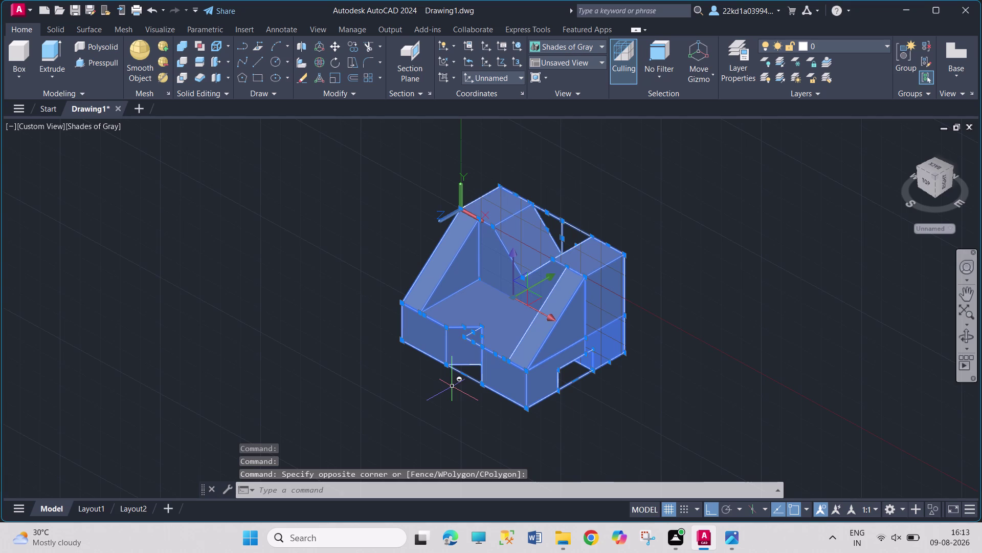
text(UN)
text(I)
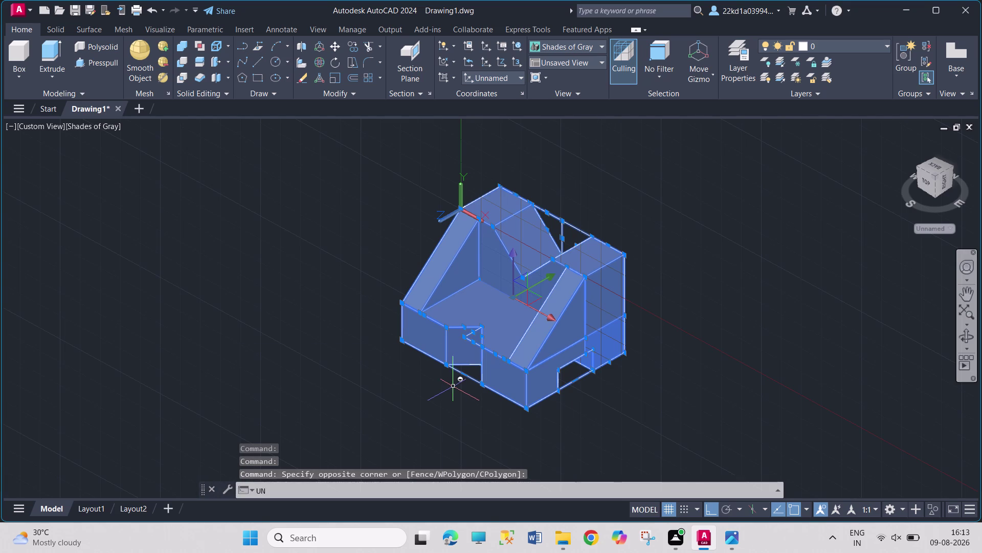
text(ON)
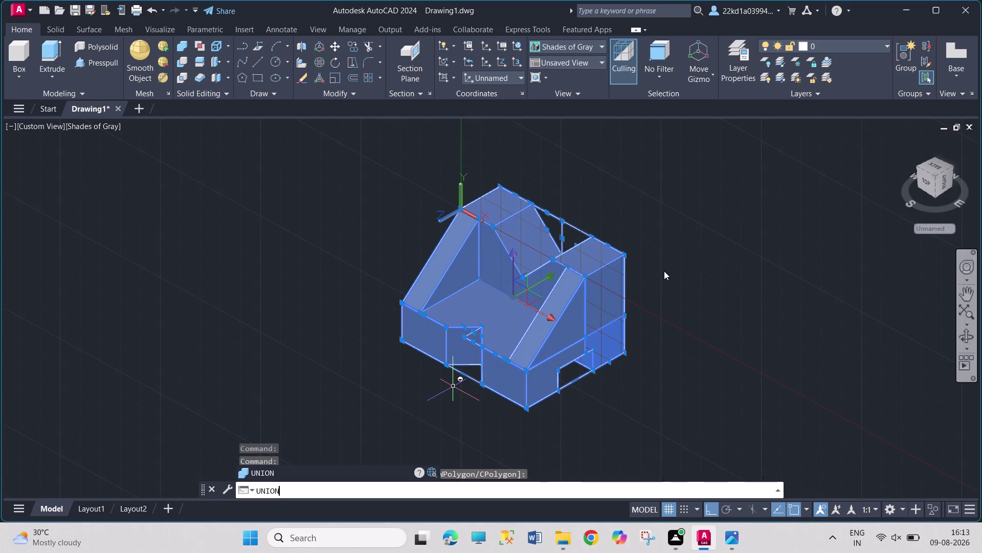
click(299, 471)
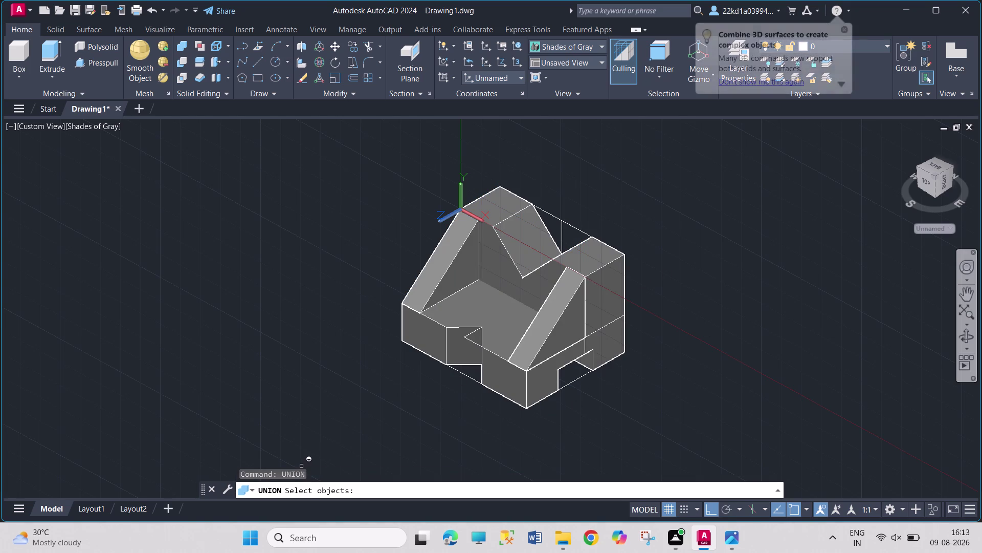
key(comma)
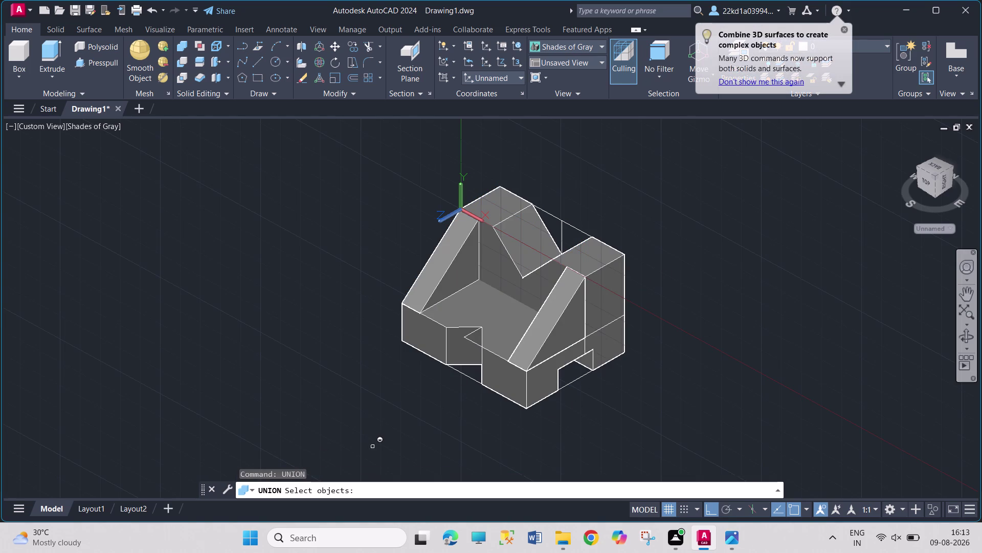
key(Escape)
key(Escape)
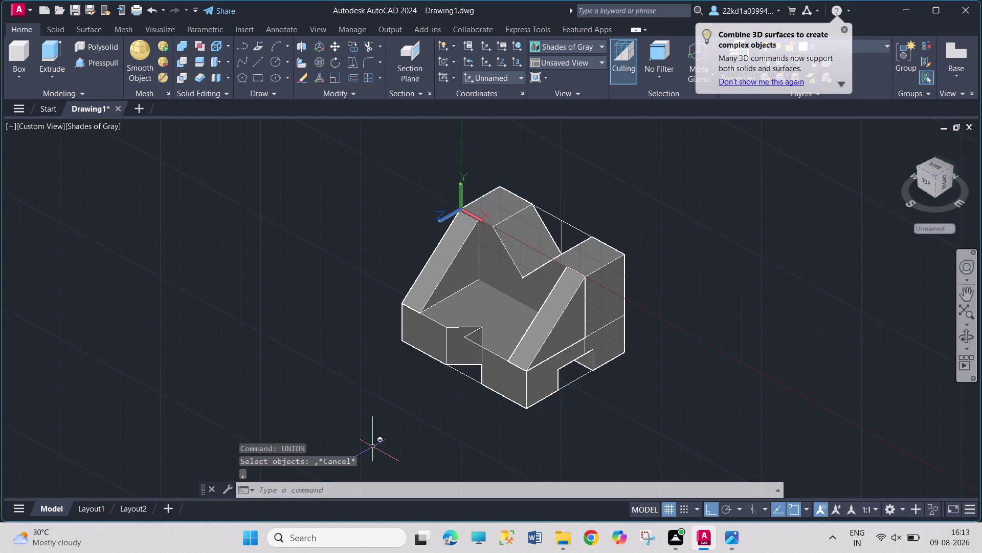
key(comma)
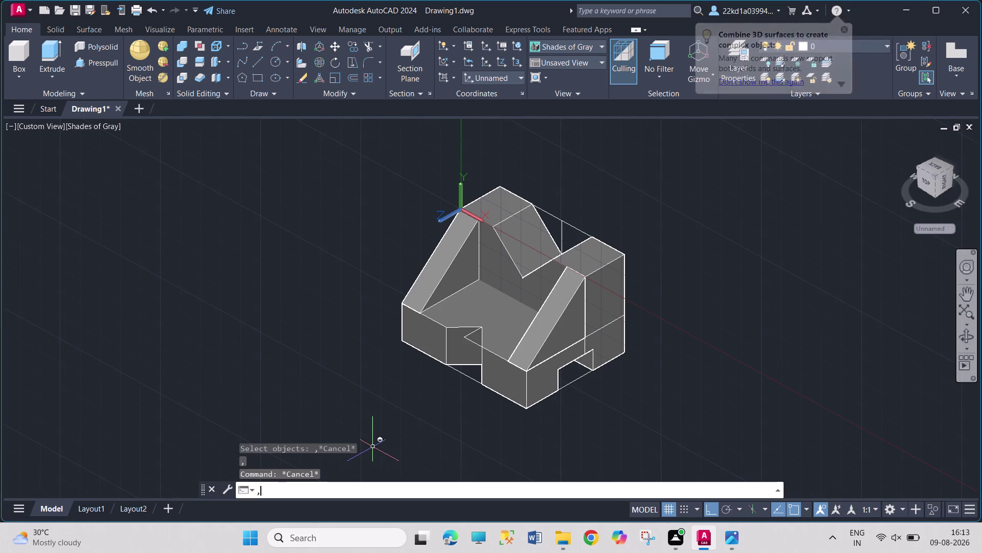
key(BackSpace)
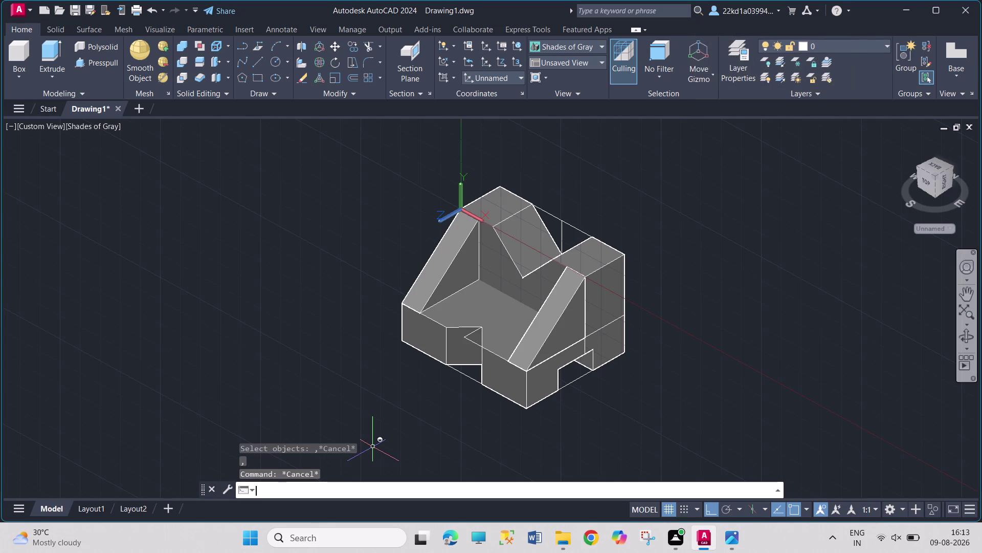
key(k)
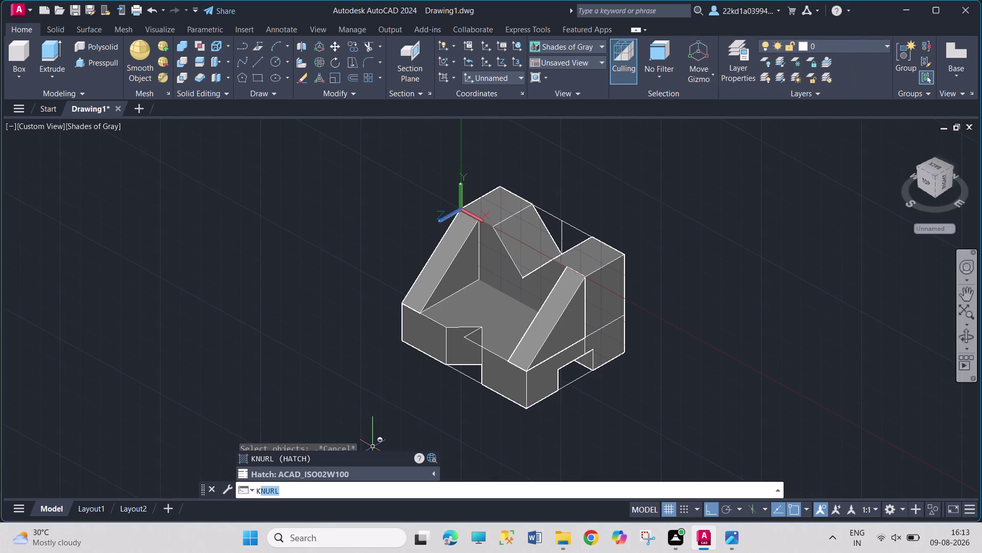
key(BackSpace)
key(BackSpace)
key(BackSpace)
key(BackSpace)
key(BackSpace)
key(m)
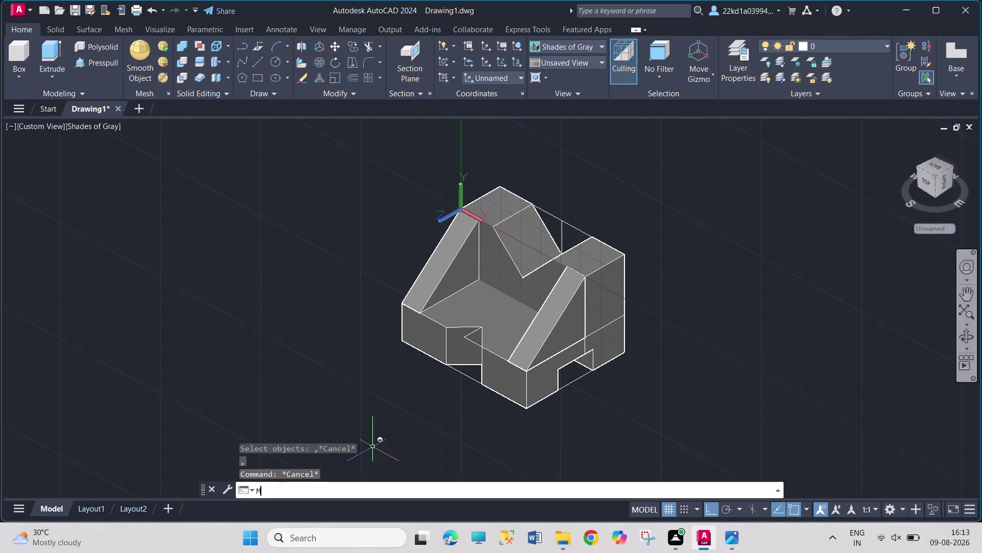
key(Return)
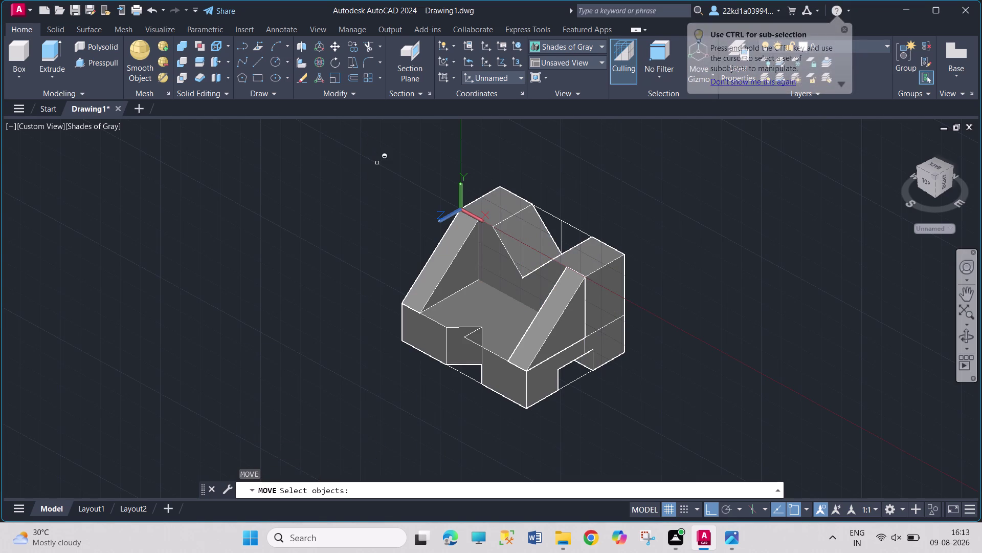
key(Escape)
key(Escape)
key(Escape)
key(Escape)
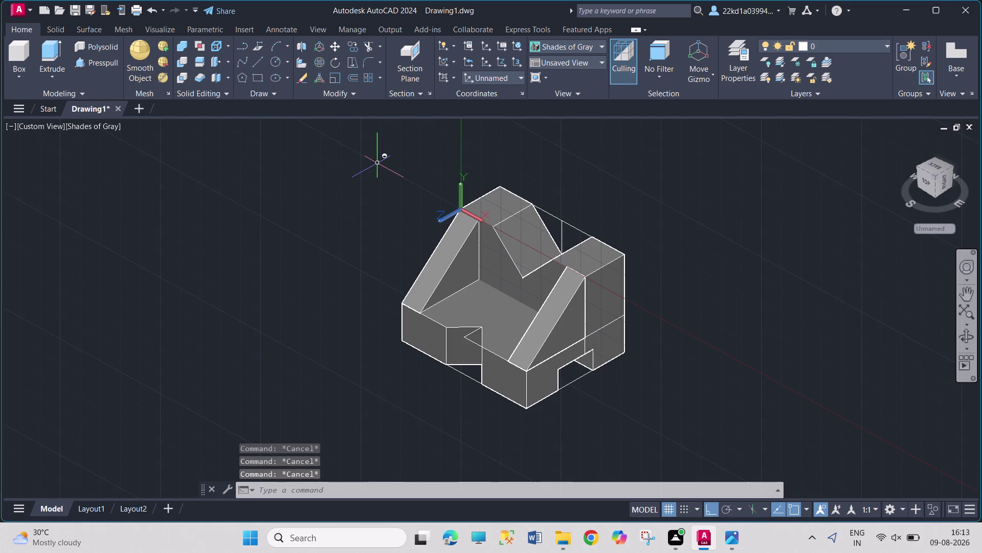
key(Escape)
key(Escape)
key(Escape)
key(Escape)
key(Escape)
key(u)
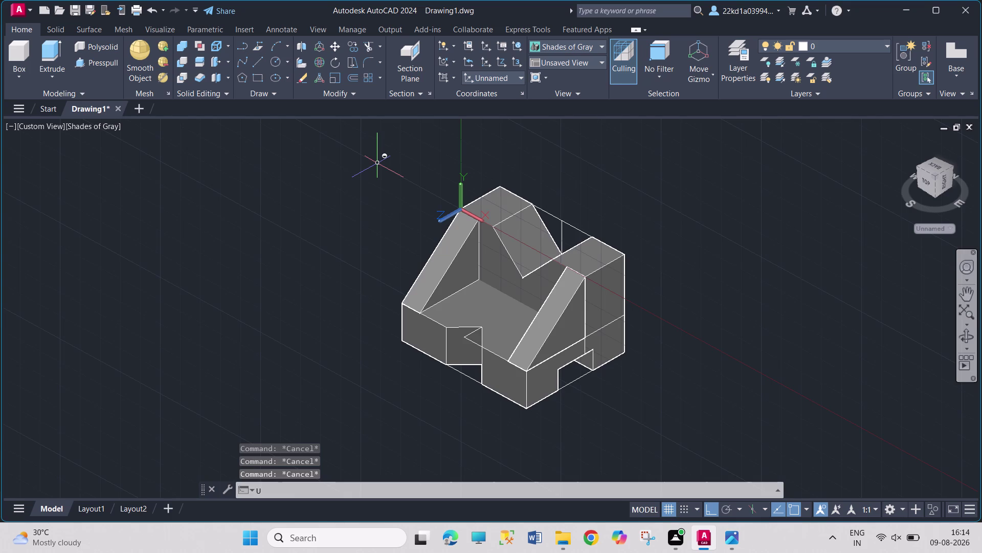
text(NION)
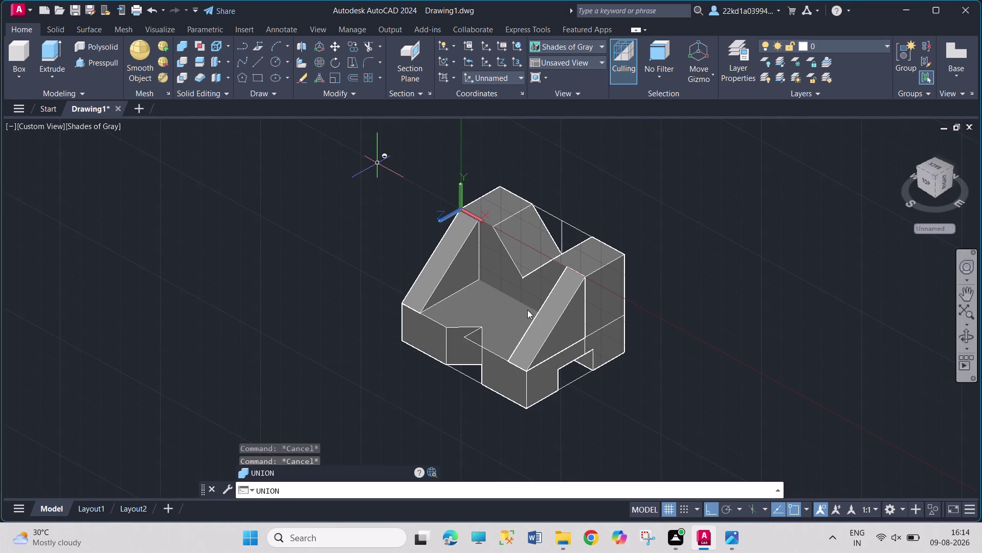
Window-select all the model's solids and UNION them into one, then start MOVE.
click(279, 471)
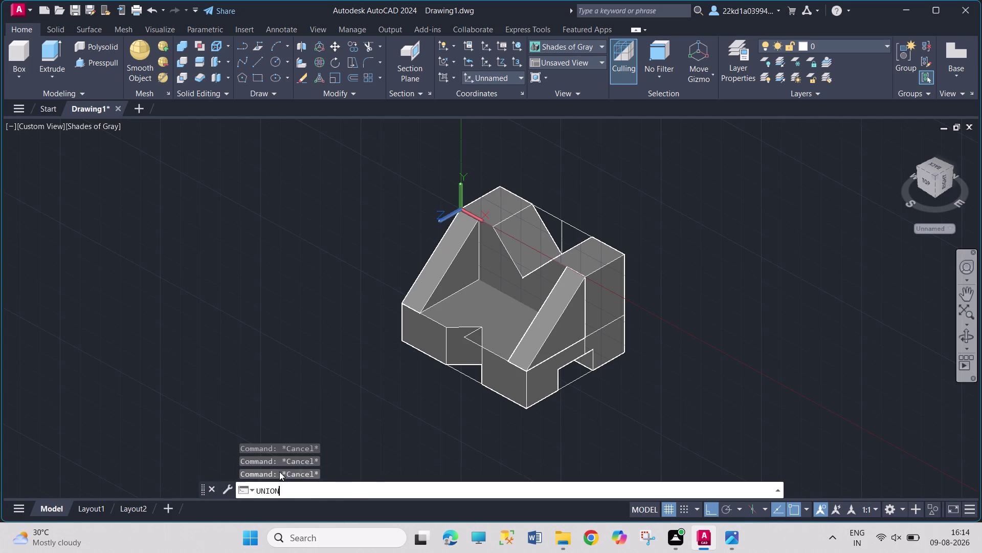
drag(685, 161, 695, 194)
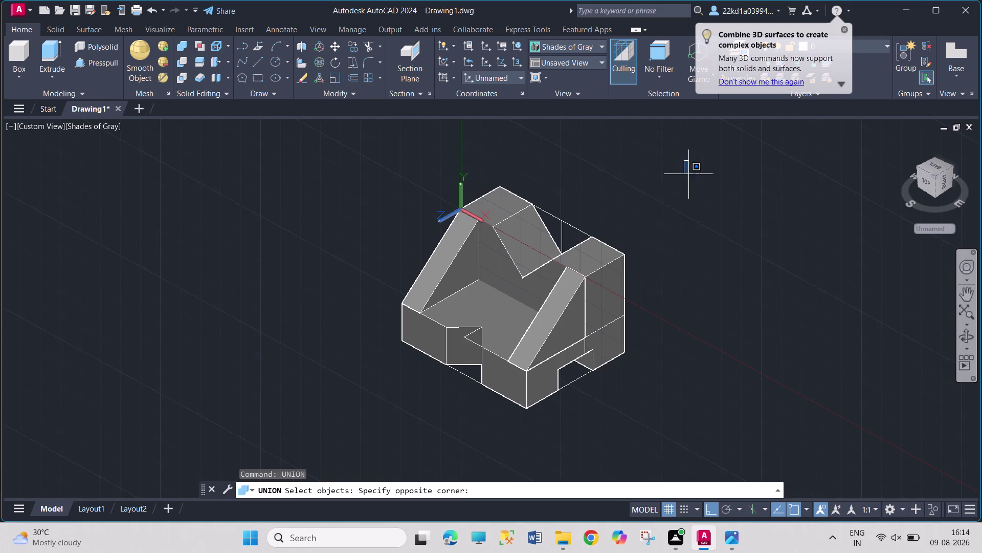
drag(694, 194, 354, 234)
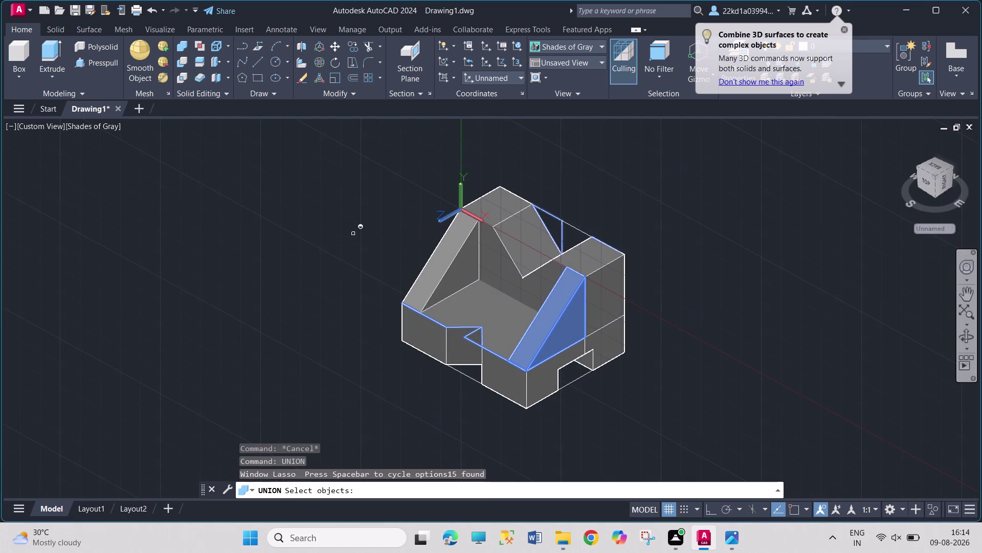
drag(751, 189, 750, 206)
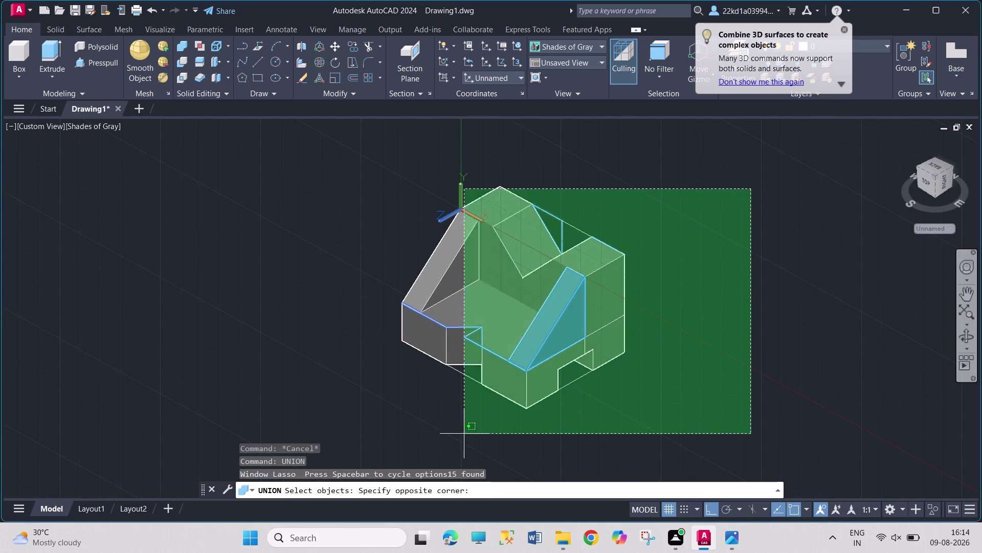
click(359, 436)
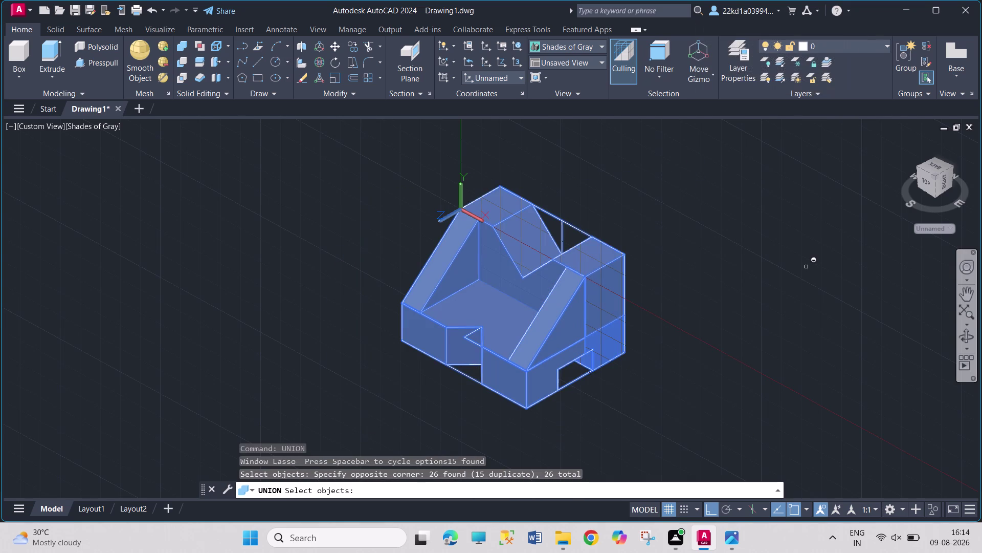
key(Return)
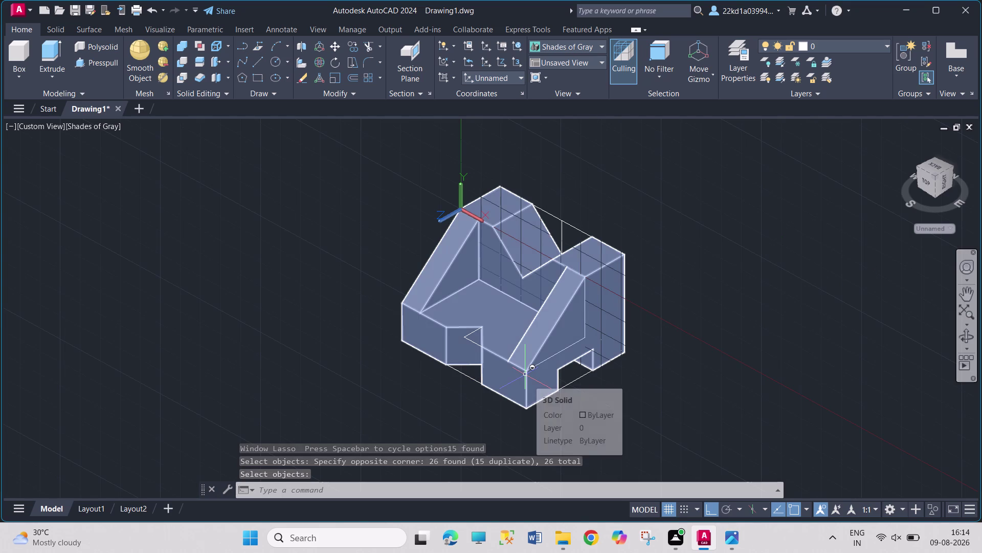
key(m)
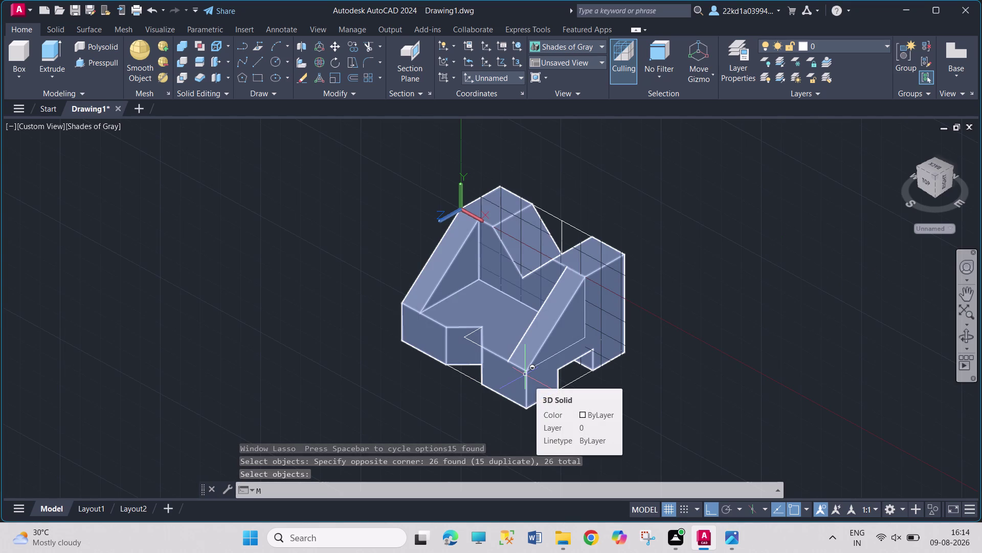
key(Return)
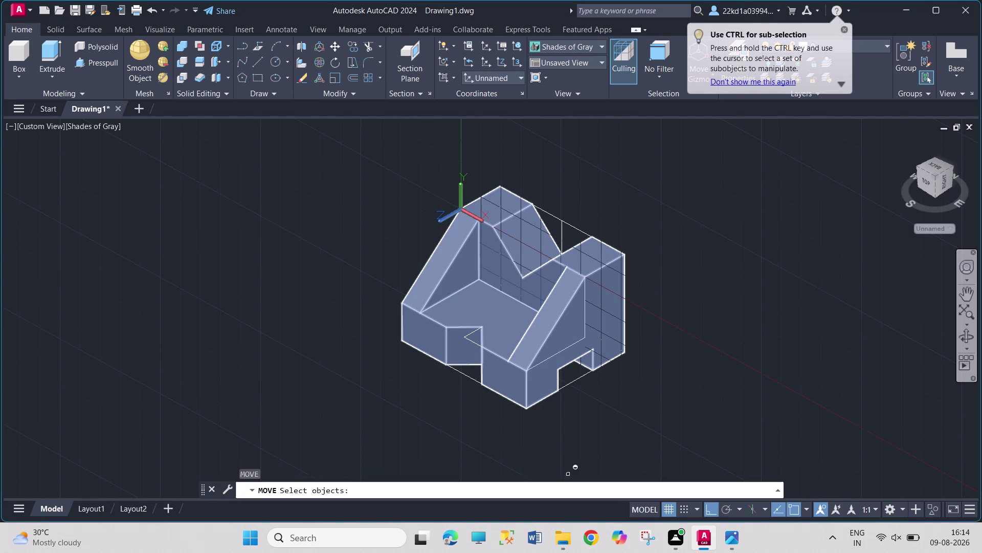
Move the united solid down and to the right, clear of the wireframe.
click(572, 329)
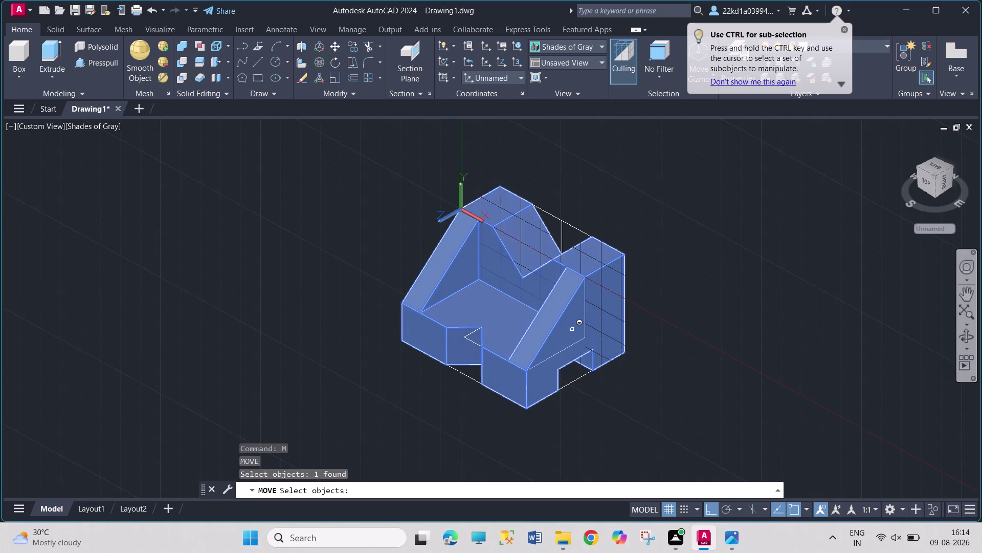
key(Return)
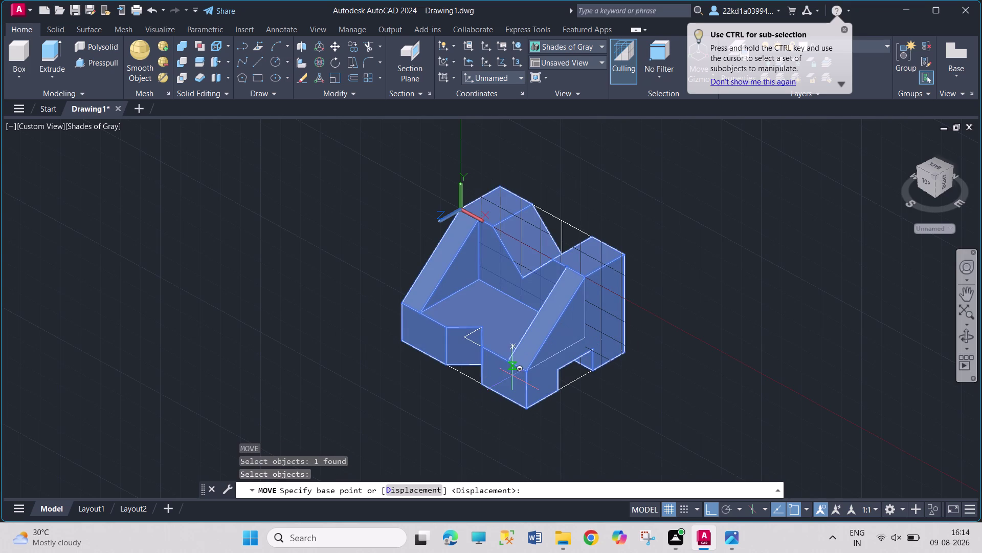
click(513, 374)
click(728, 426)
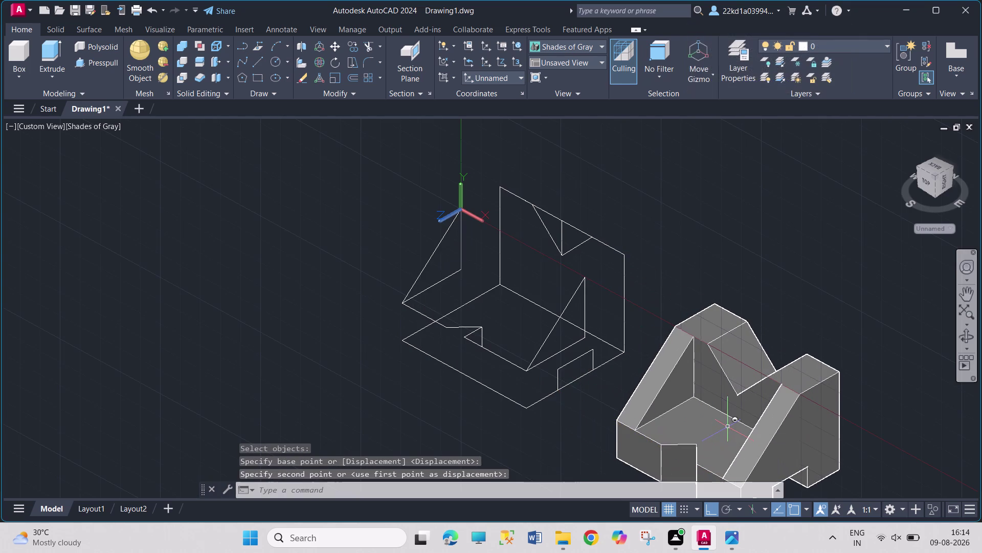
Select part of the leftover wireframe lines, then cancel the selection.
drag(695, 199, 692, 206)
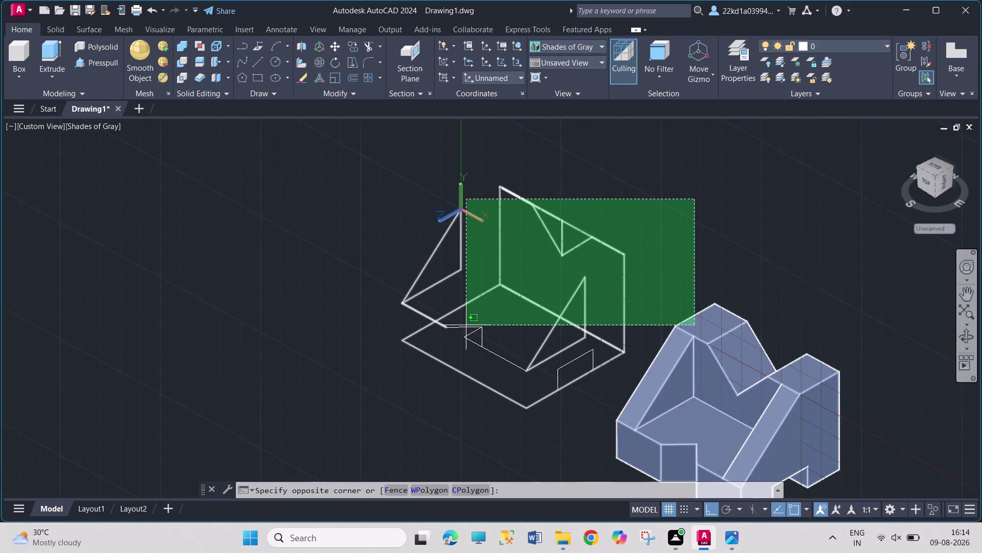
click(332, 280)
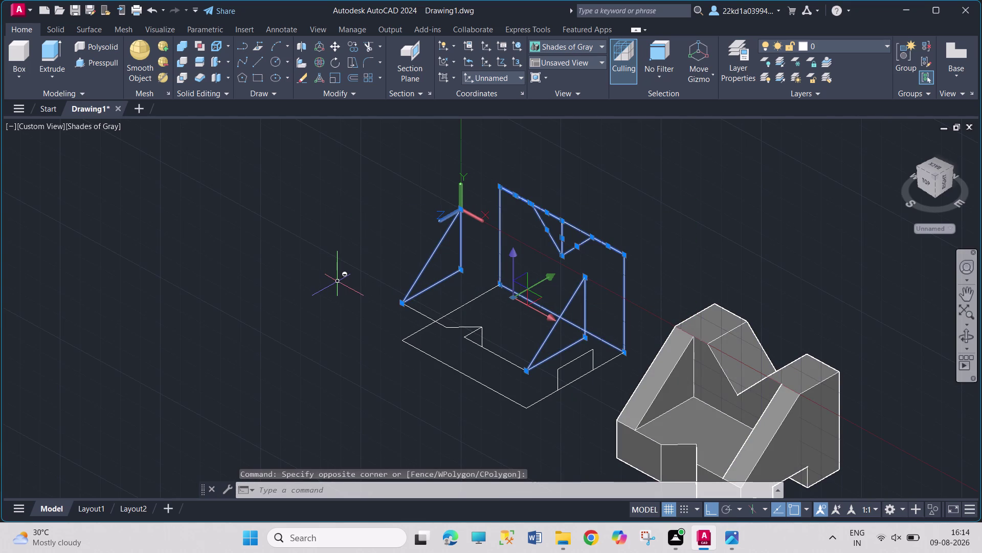
key(Escape)
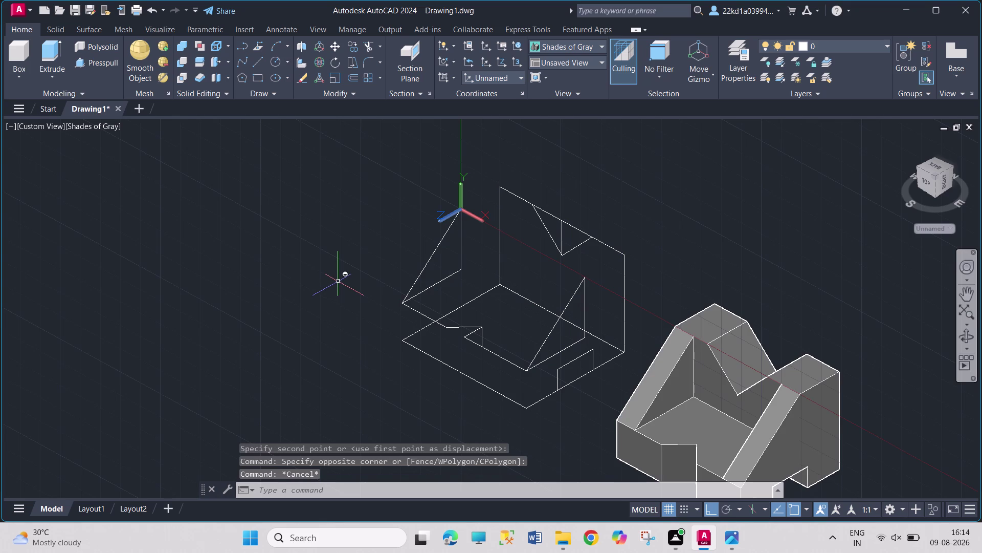
Lasso-select the 22 leftover wireframe lines and delete them.
drag(524, 135, 366, 236)
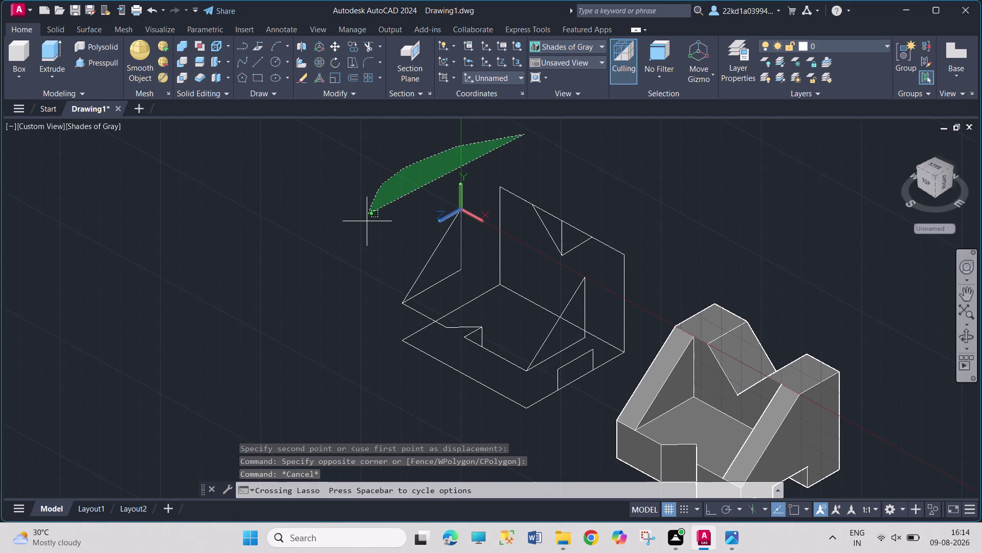
drag(366, 236, 542, 393)
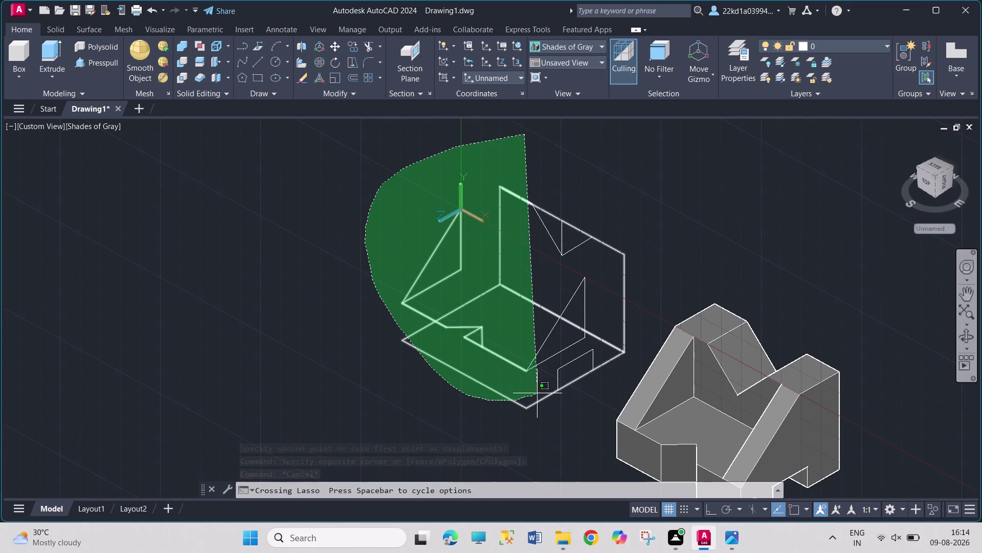
drag(542, 392, 567, 395)
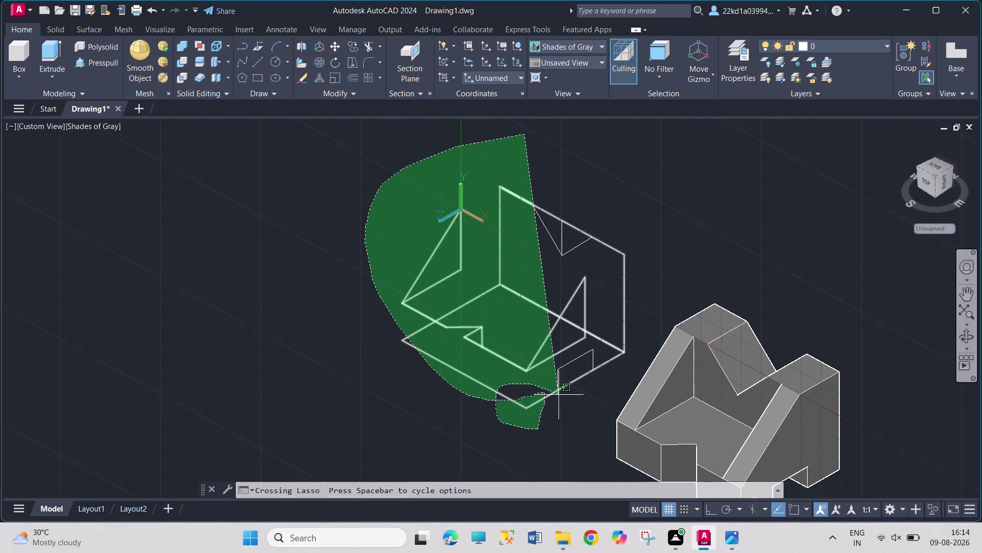
drag(568, 394, 621, 242)
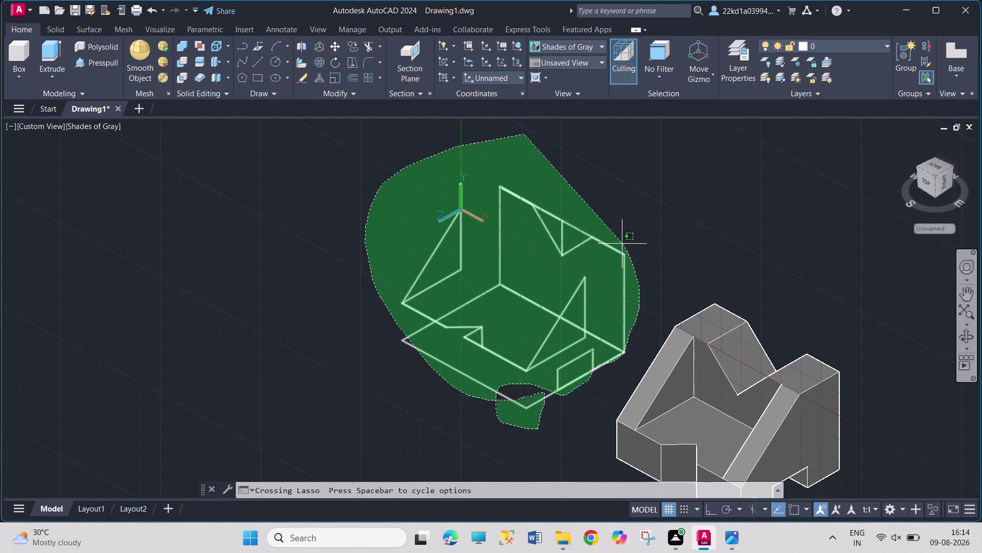
drag(621, 242, 391, 221)
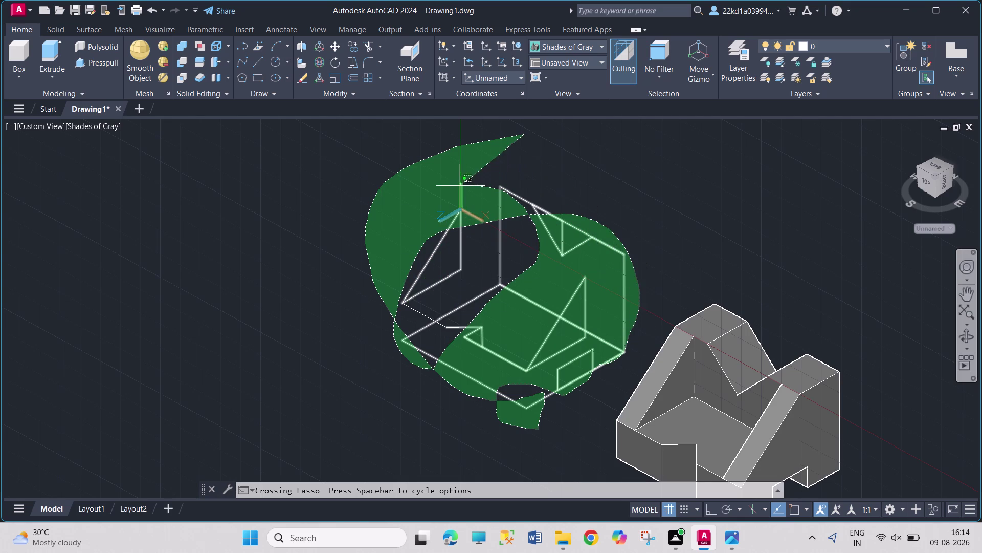
drag(391, 221, 427, 383)
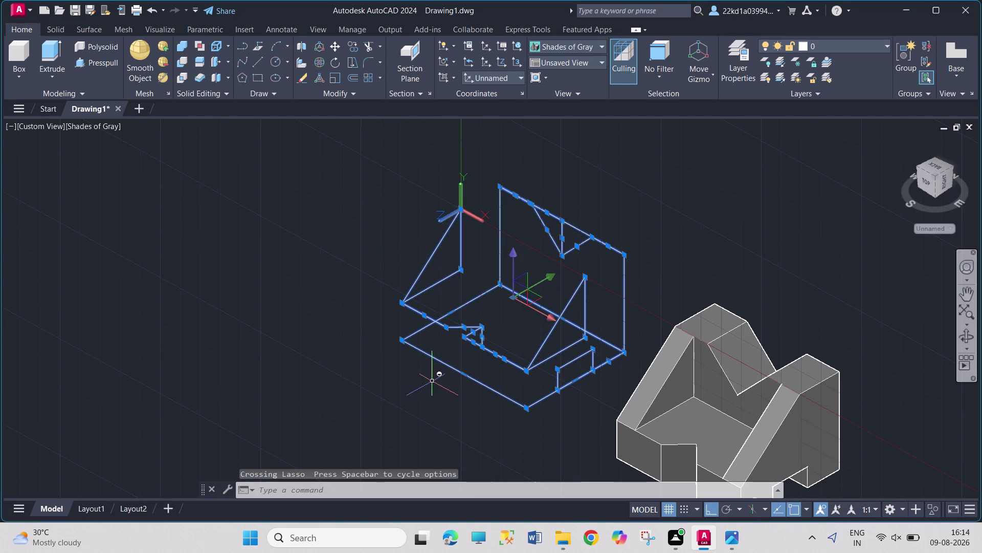
key(Delete)
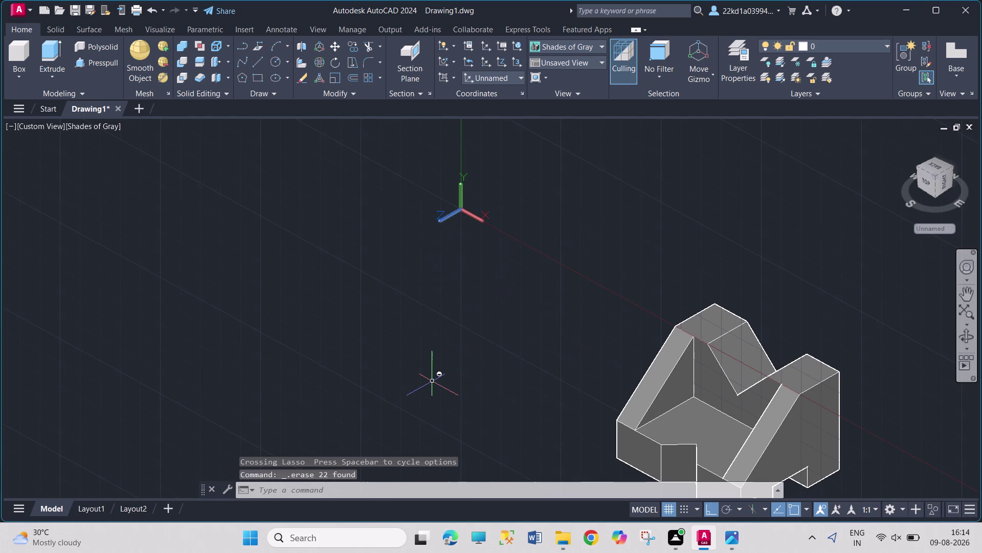
scroll(up, 3)
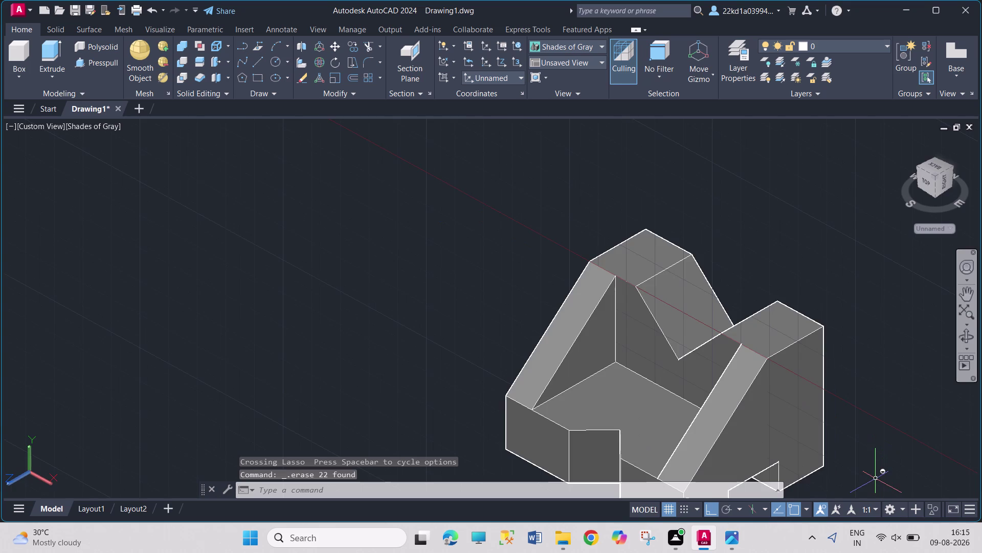
Zoom and pan to centre the united solid, then bring up the reference image in Photos.
scroll(down, 3)
scroll(down, 3)
middle_drag(872, 484, 554, 364)
scroll(up, 3)
scroll(up, 3)
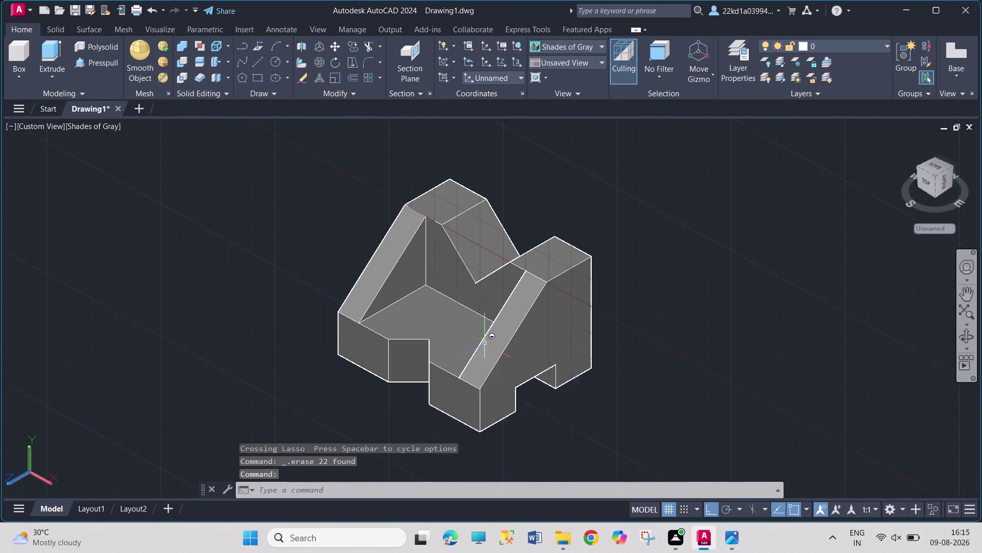
scroll(up, 3)
middle_drag(283, 412, 293, 418)
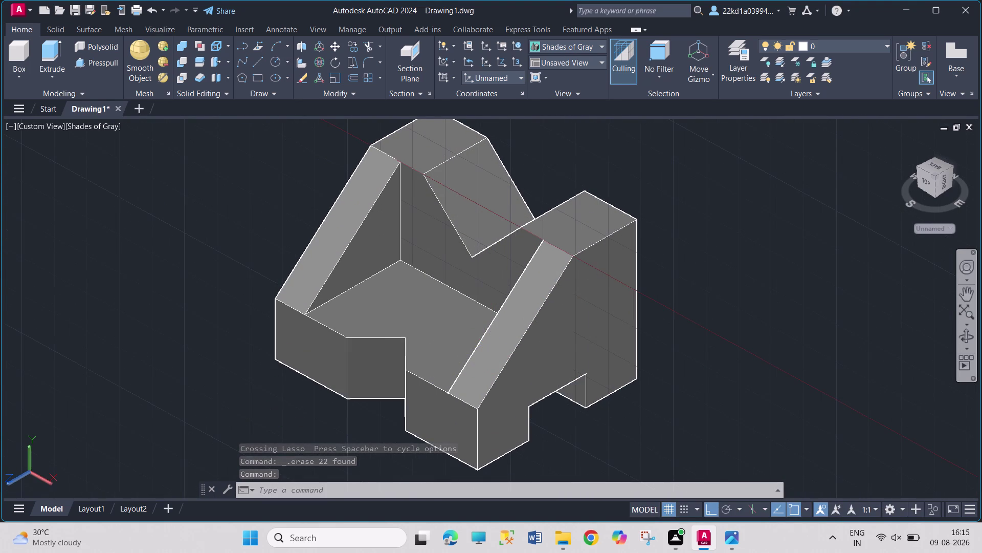
middle_drag(293, 418, 312, 424)
scroll(down, 3)
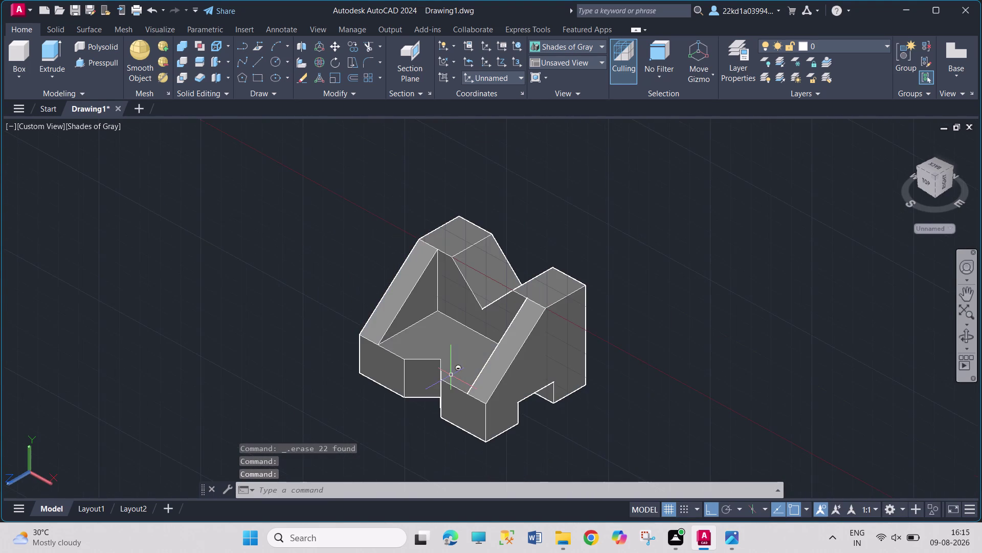
scroll(up, 3)
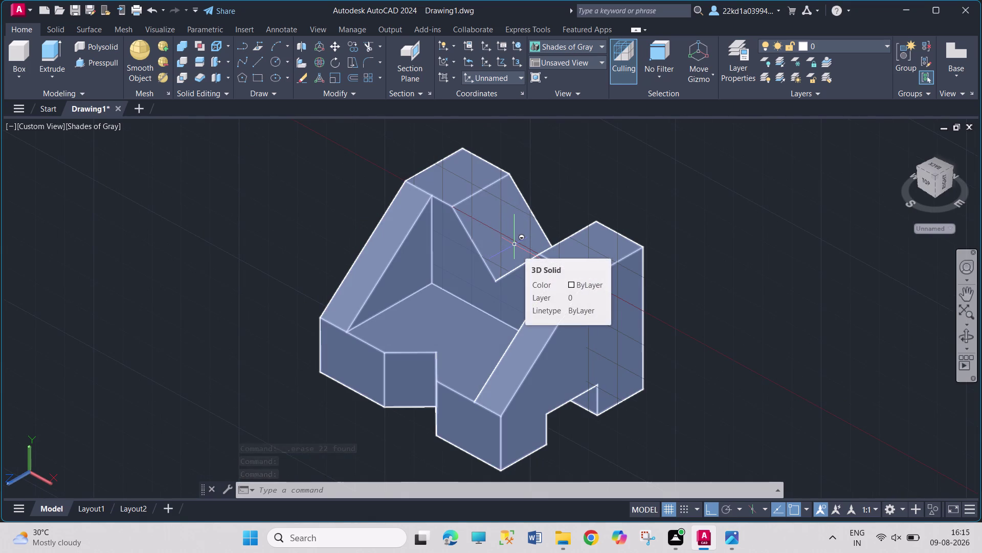
click(733, 534)
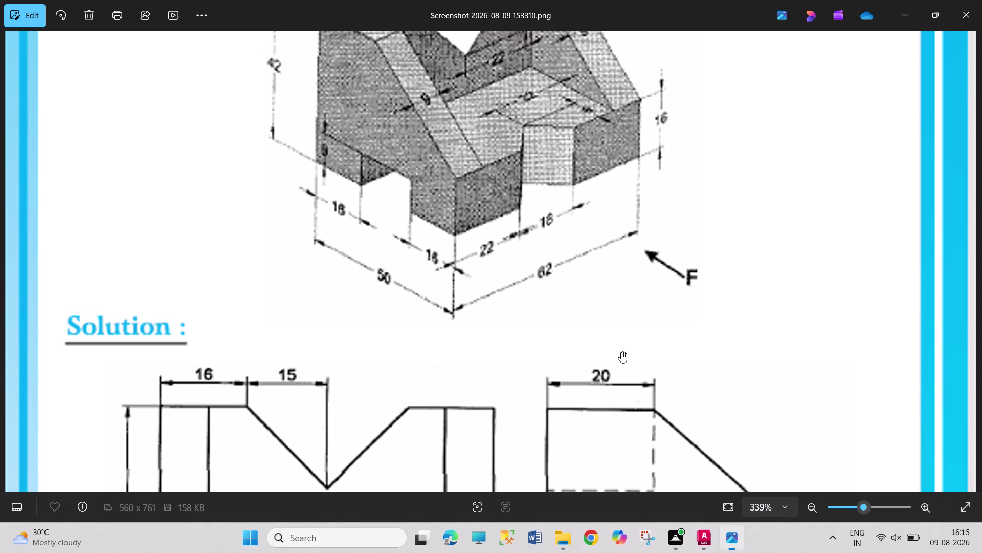
Fit the whole Projection 7 sheet and compare it with the AutoCAD model.
drag(526, 176, 578, 507)
double_click(496, 295)
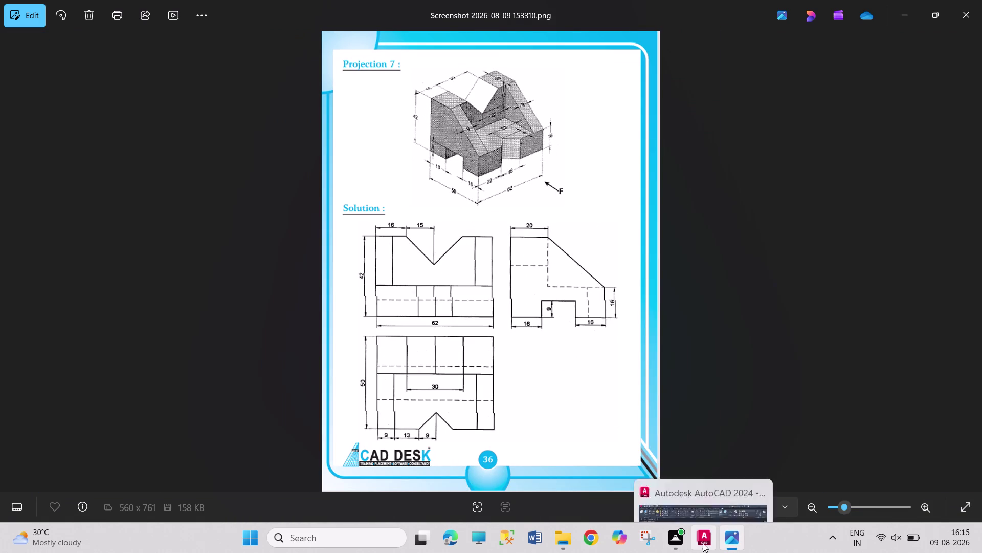
click(703, 543)
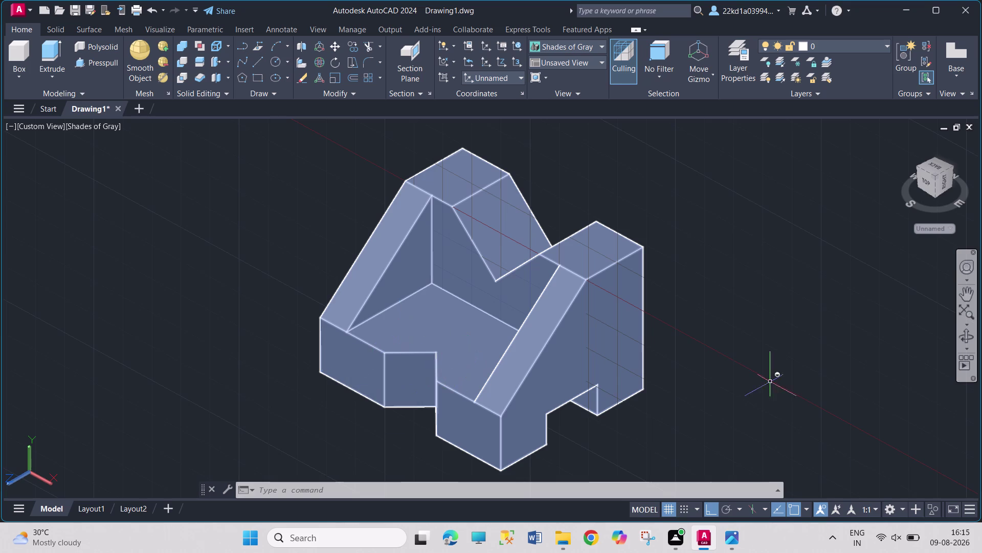
click(737, 532)
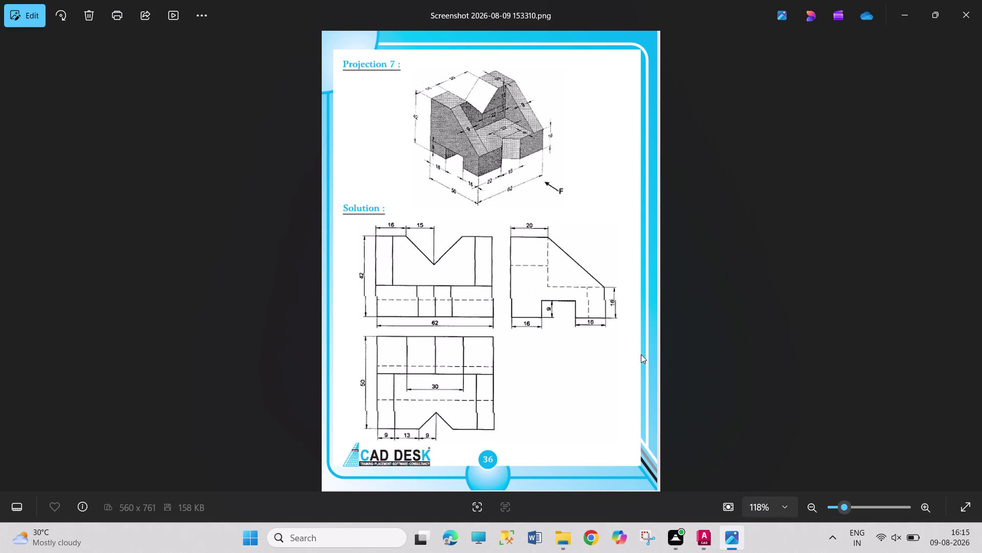
click(705, 538)
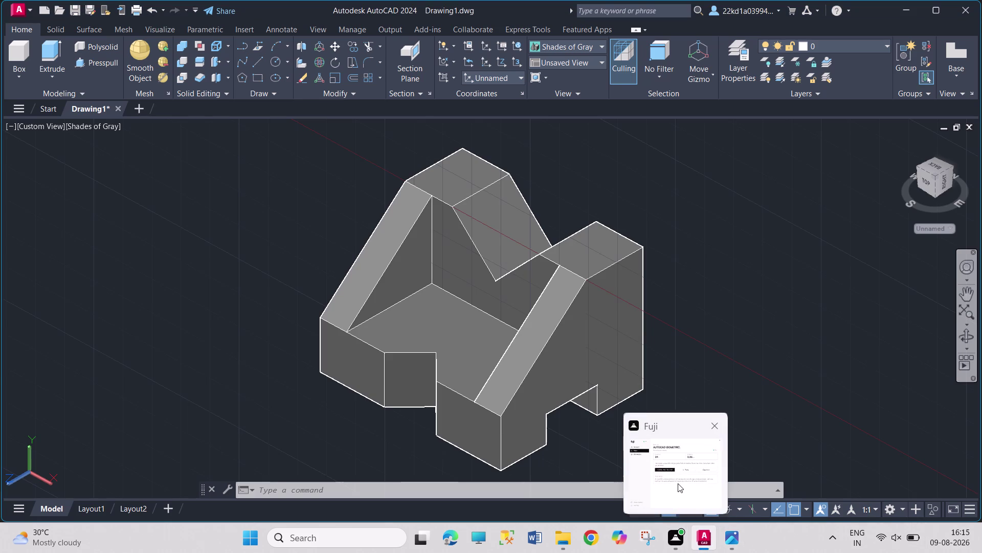
drag(749, 185, 749, 186)
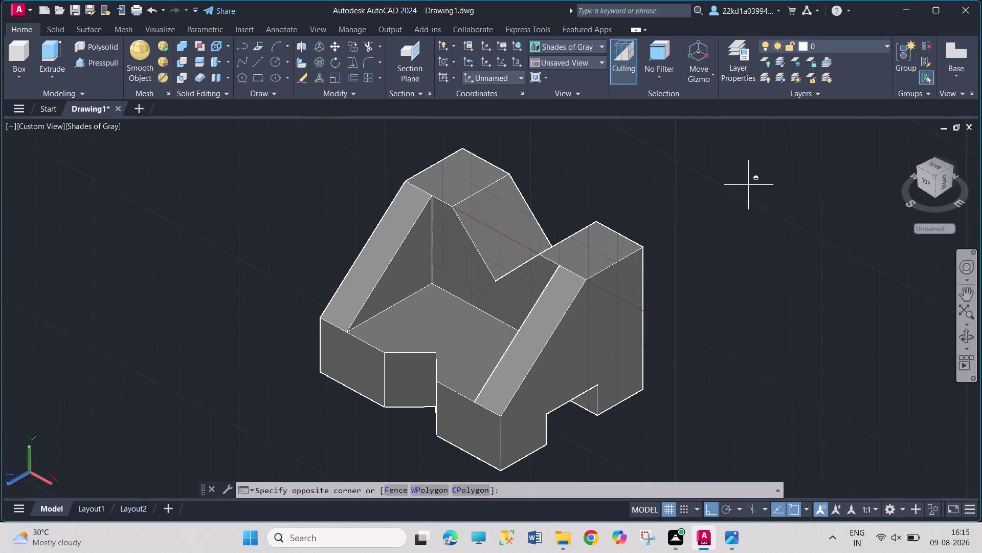
drag(749, 186, 849, 365)
drag(745, 187, 848, 368)
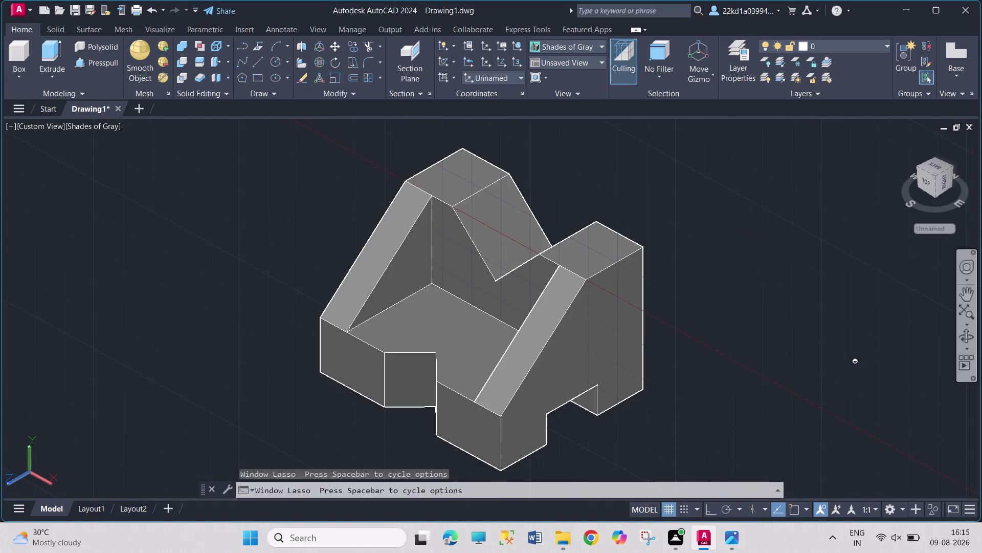
click(732, 199)
click(840, 344)
drag(725, 207, 780, 350)
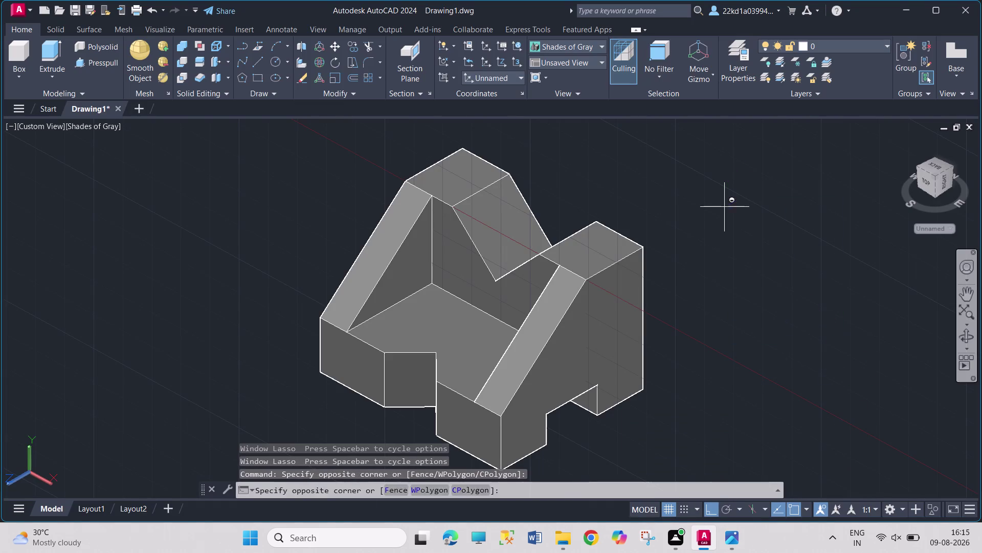
drag(780, 351, 718, 310)
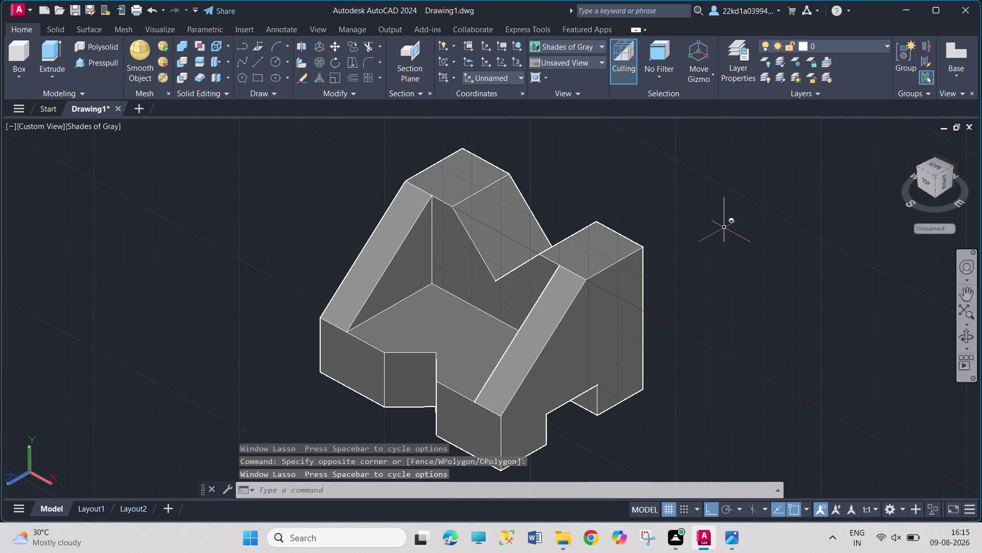
drag(724, 209, 726, 221)
click(800, 231)
drag(718, 188, 765, 284)
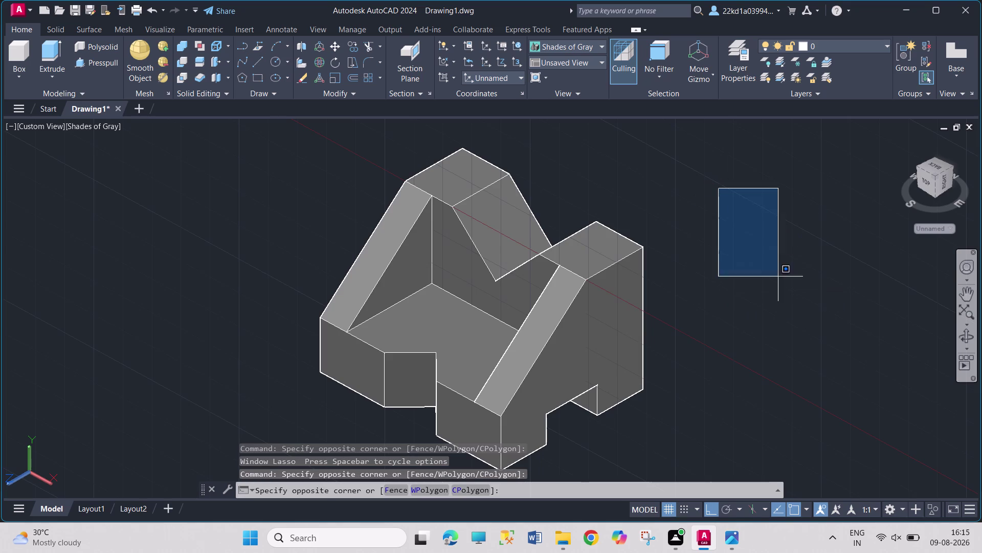
drag(740, 222, 769, 288)
drag(782, 245, 781, 268)
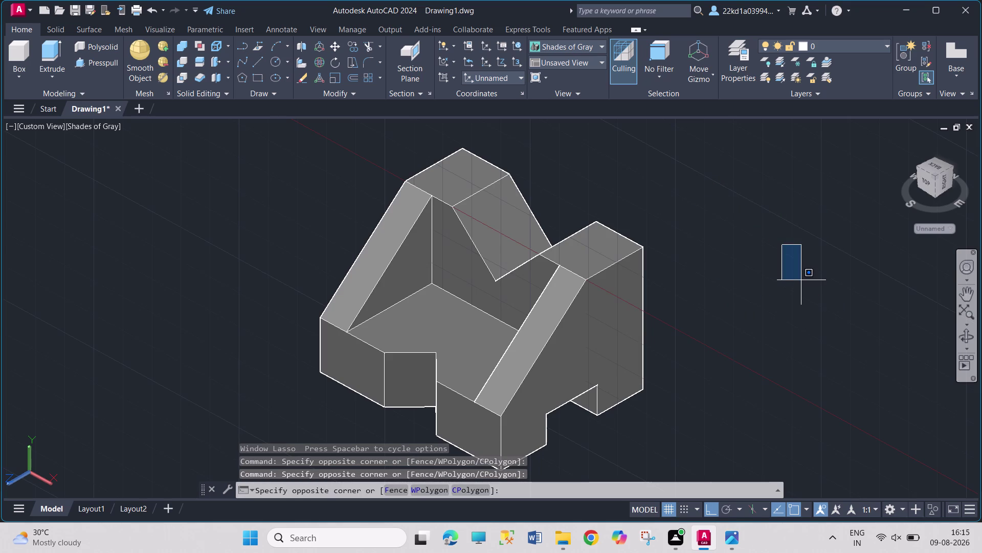